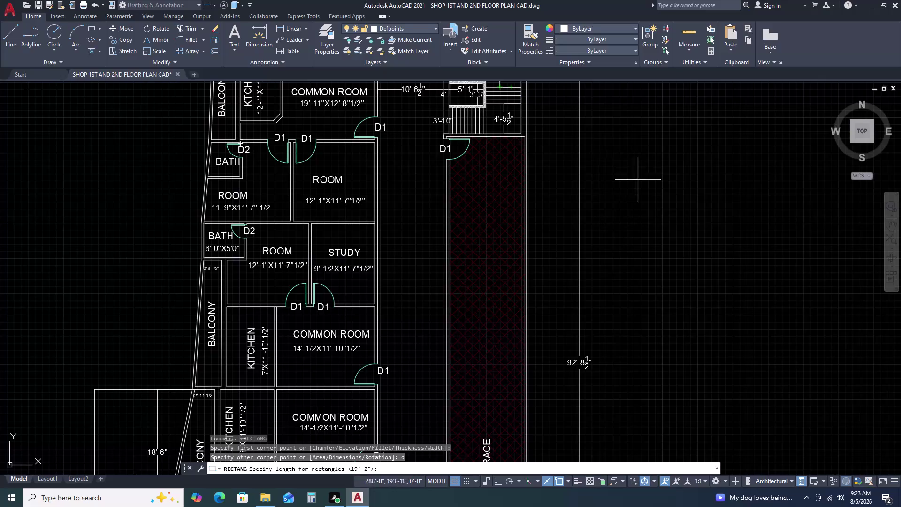
Draw a 9 by 9.8 rectangle beside the floor plan using the Dimensions option.
click(637, 190)
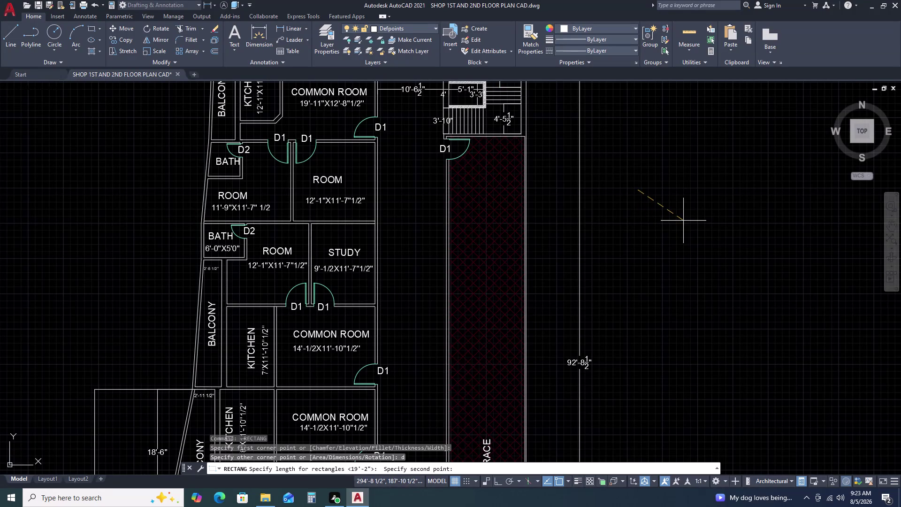
key(Escape)
key(space)
click(661, 180)
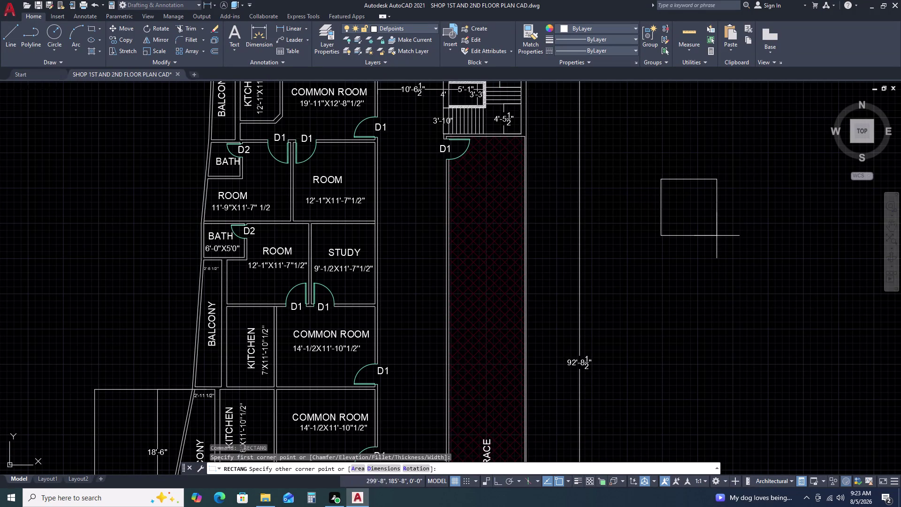
key(d)
key(space)
key(9)
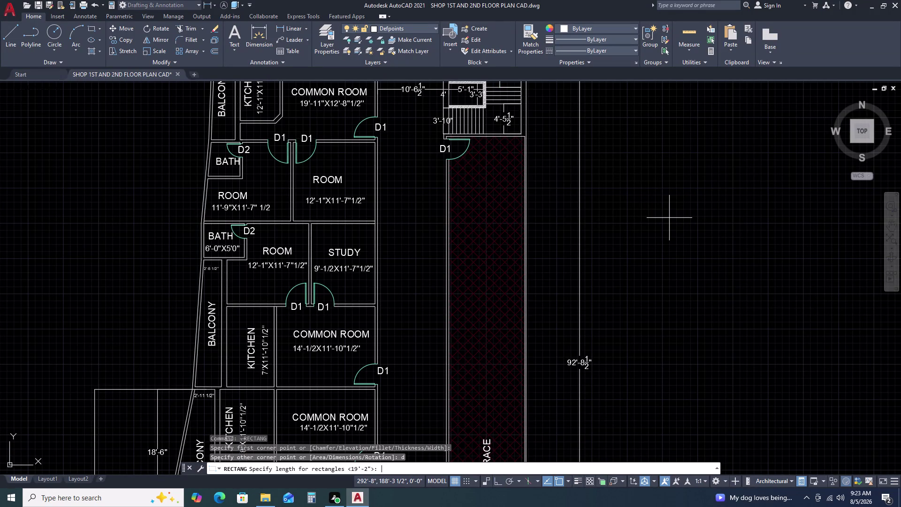
key(Return)
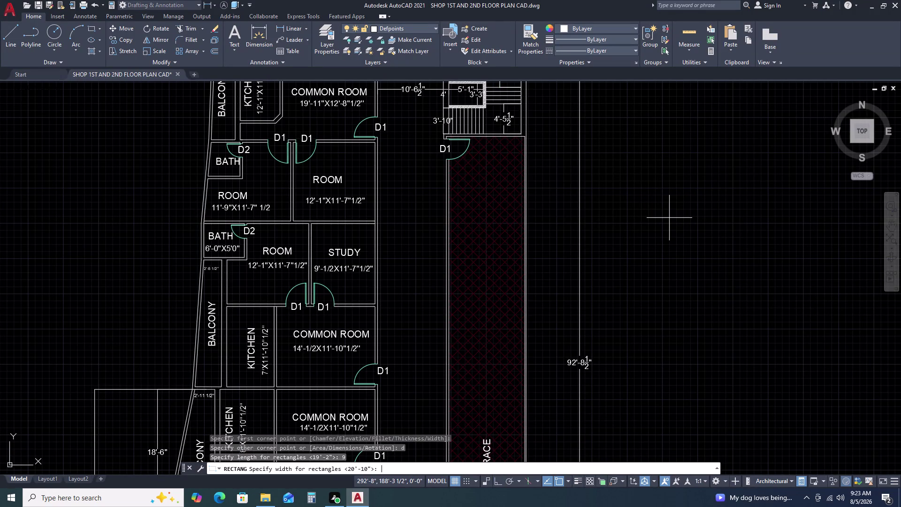
text(9.8)
key(Return)
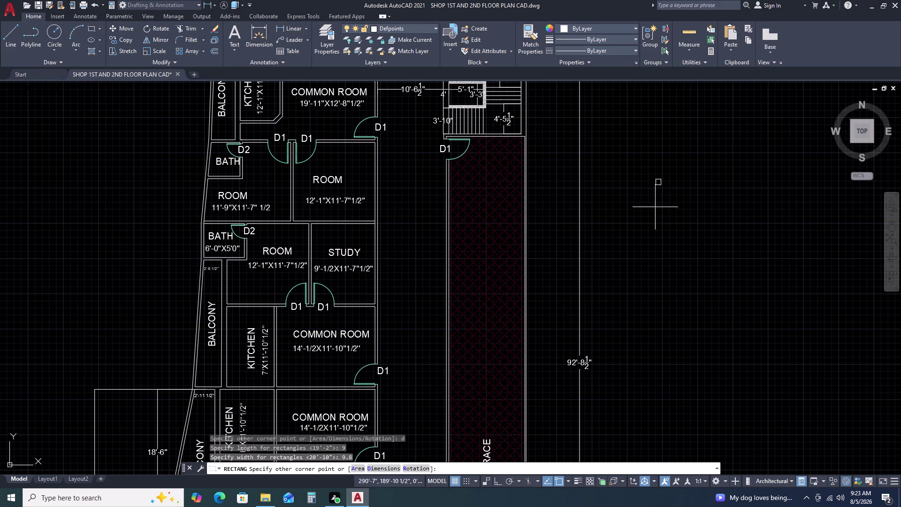
click(659, 189)
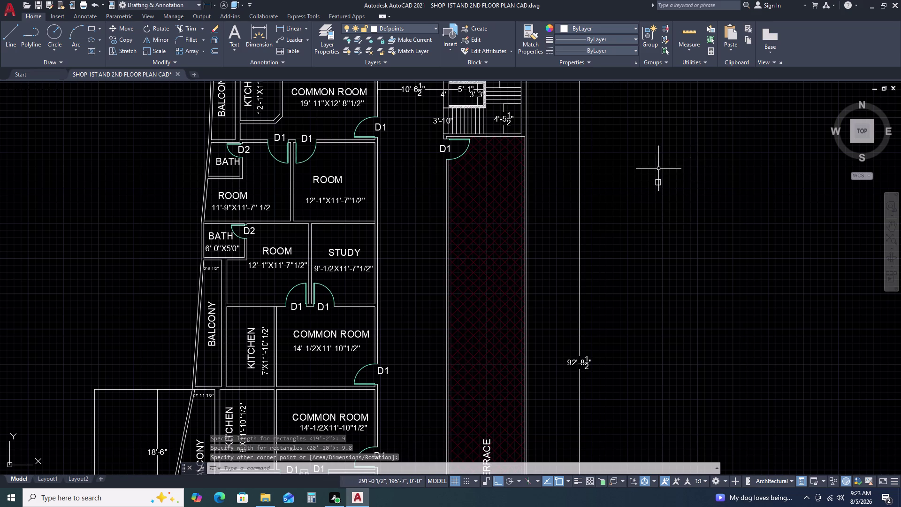
Fill the small rectangle with a Solid hatch.
scroll(up, 3)
key(h)
key(space)
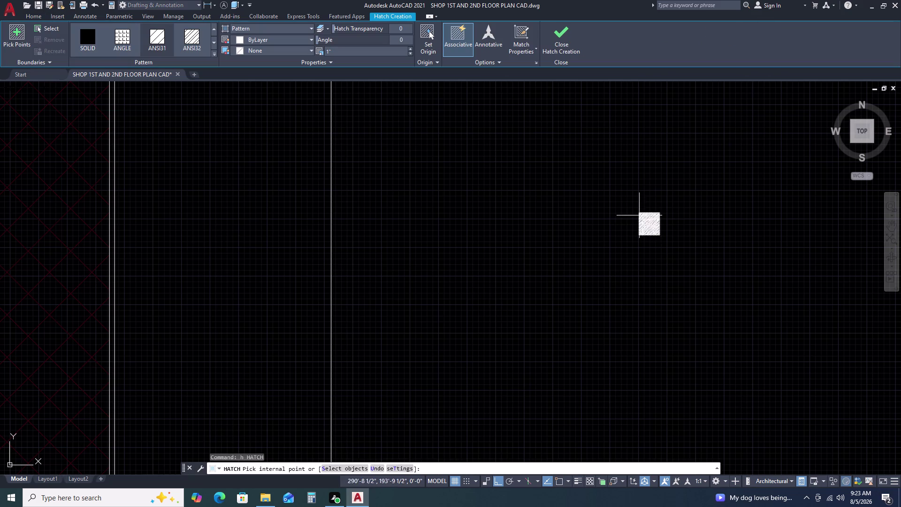
click(252, 39)
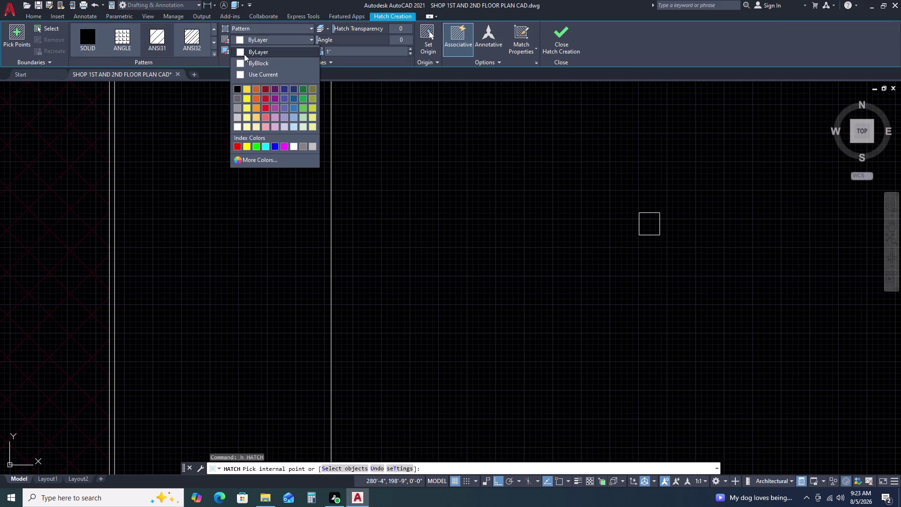
click(244, 54)
click(267, 25)
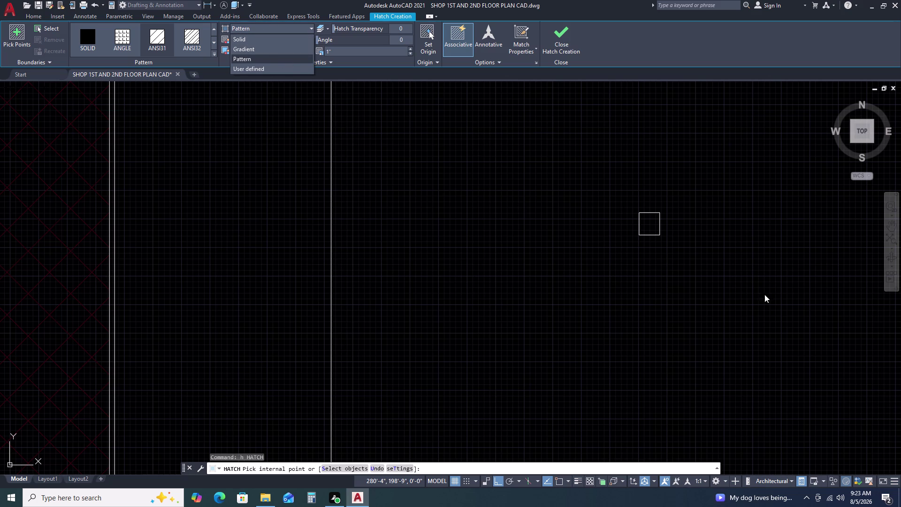
click(652, 223)
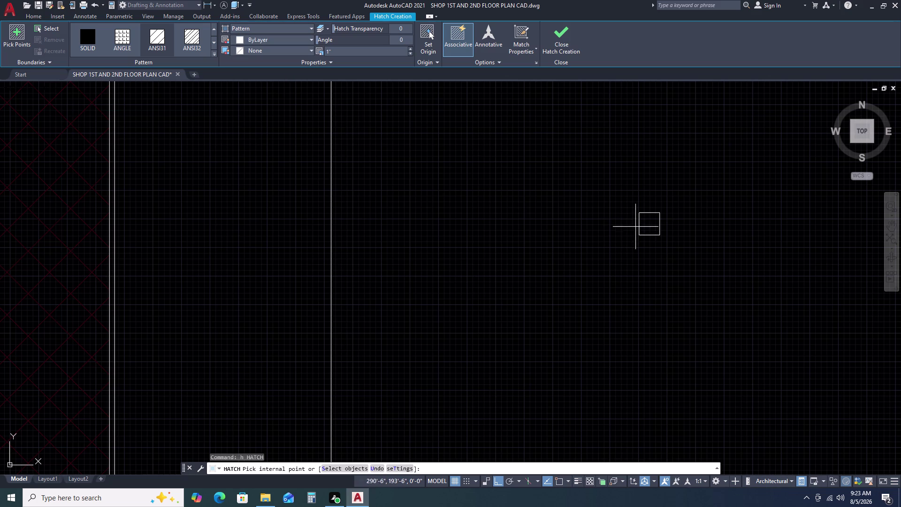
double_click(650, 225)
click(247, 30)
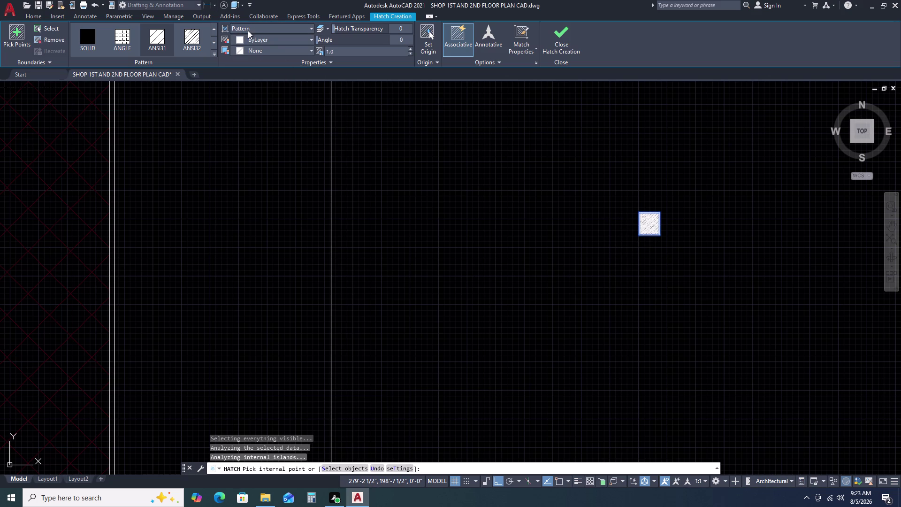
click(251, 40)
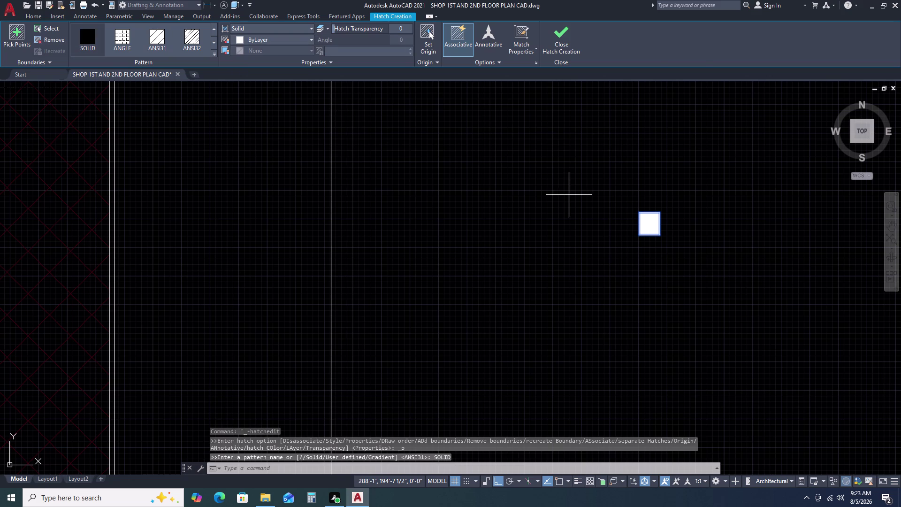
key(Escape)
click(689, 222)
click(624, 237)
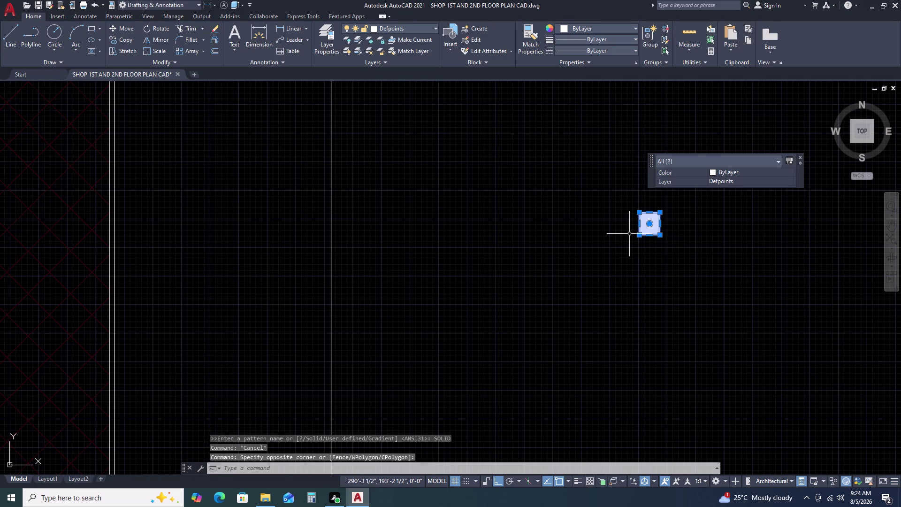
text(m)
key(space)
click(662, 212)
scroll(down, 3)
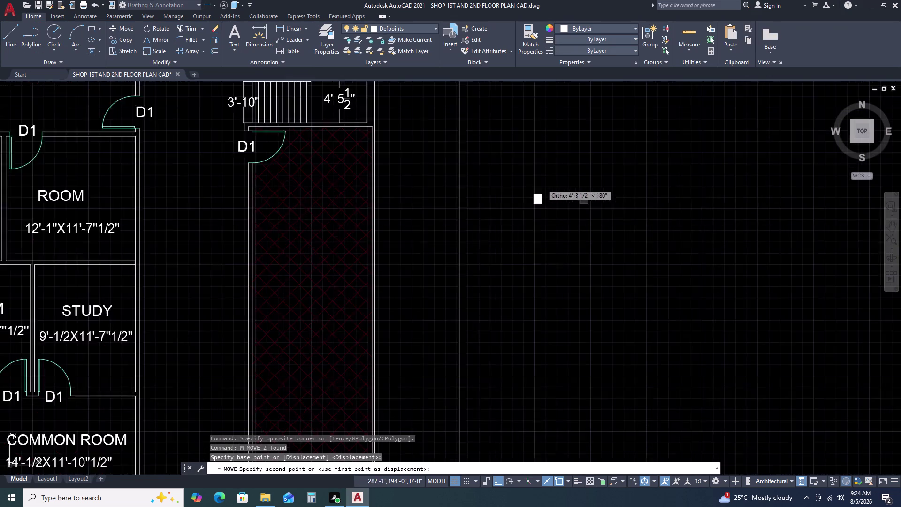
key(F8)
scroll(down, 3)
scroll(down, 3)
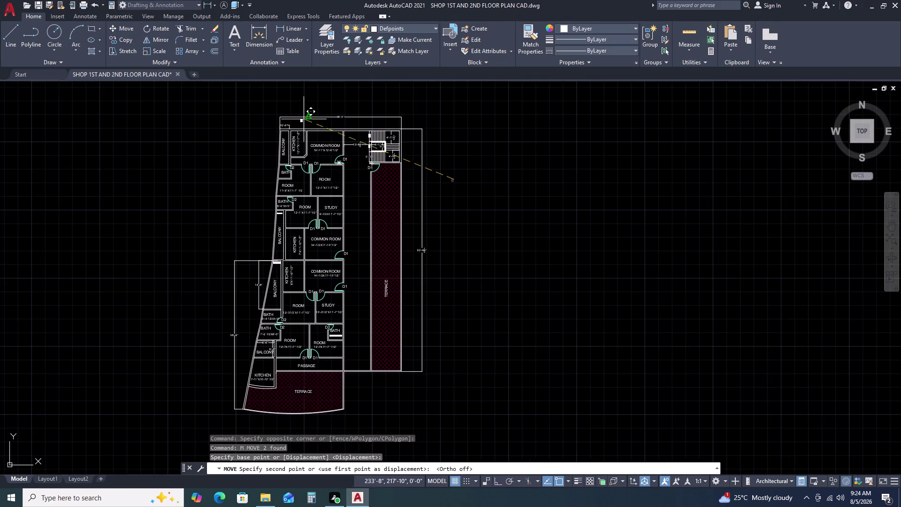
scroll(up, 3)
scroll(up, 3)
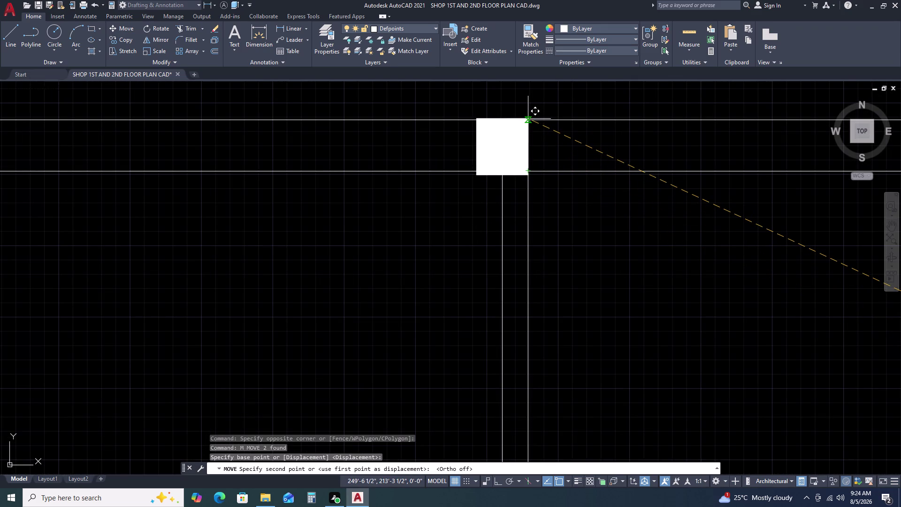
scroll(up, 3)
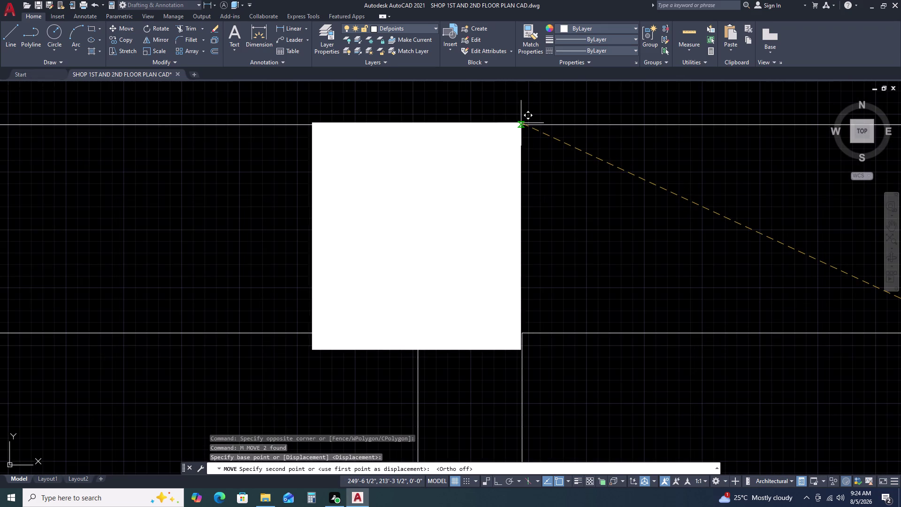
click(492, 131)
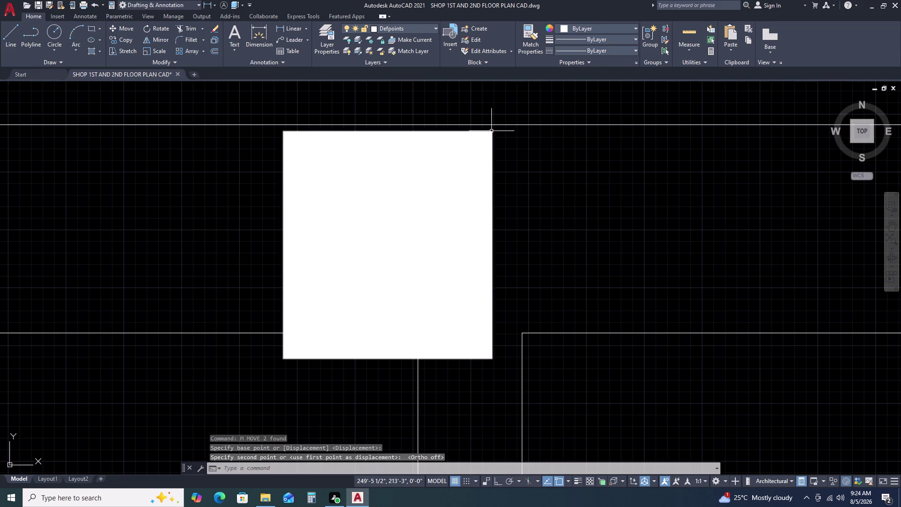
key(l)
key(space)
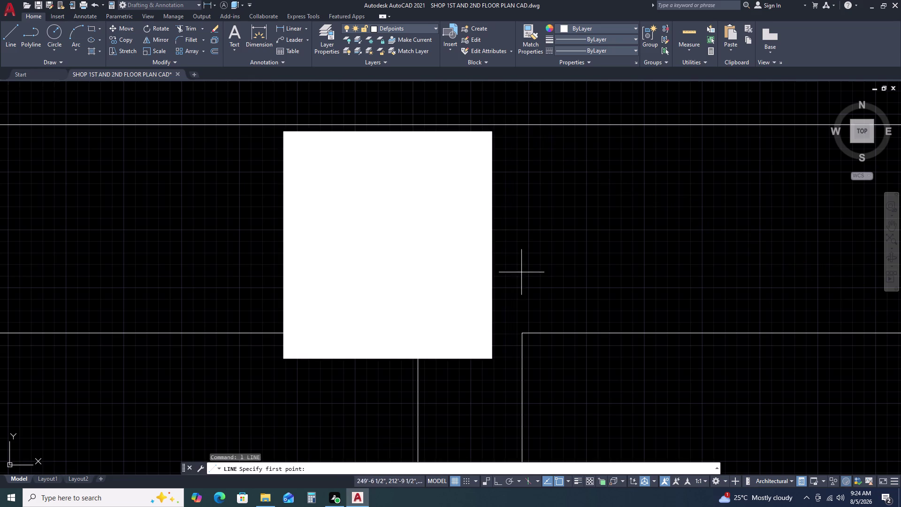
click(522, 334)
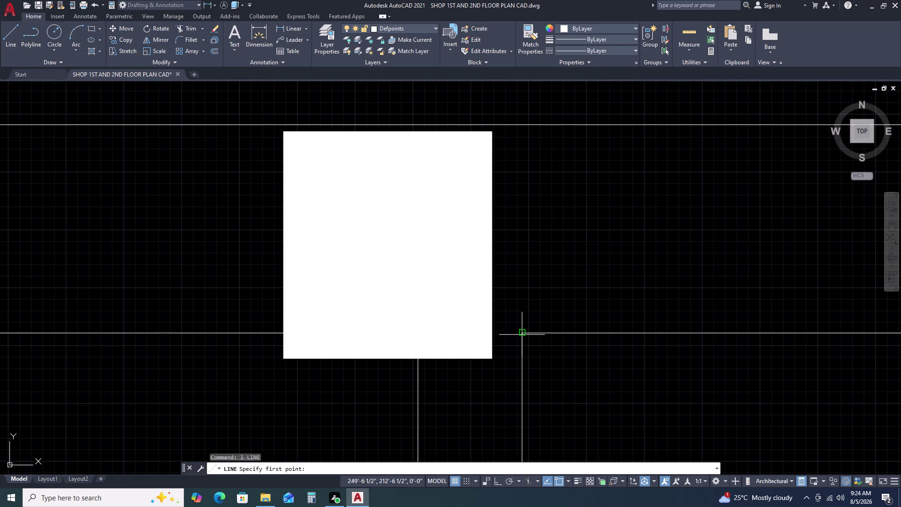
key(F8)
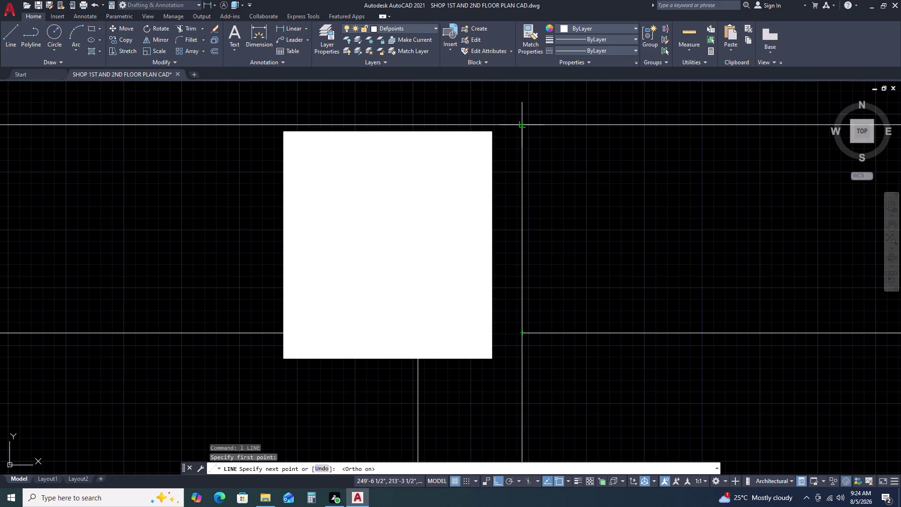
click(520, 123)
key(F8)
key(Escape)
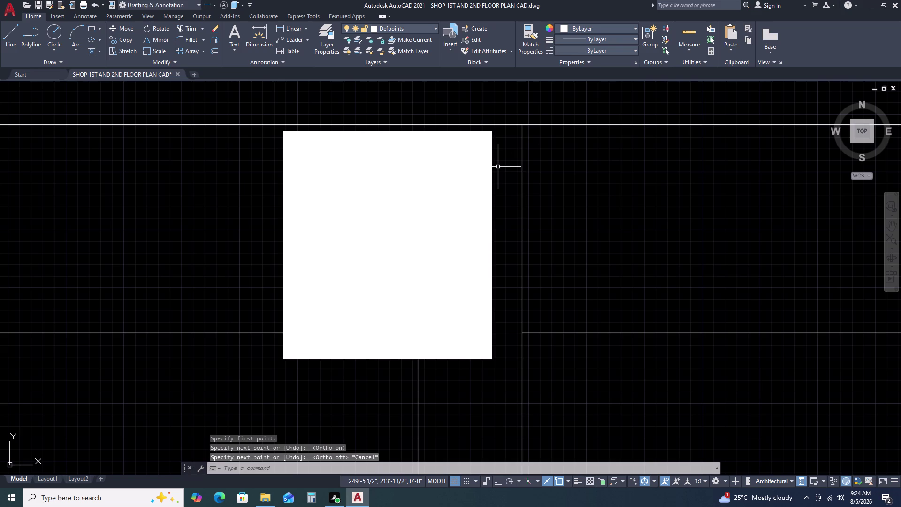
click(498, 167)
click(430, 195)
text(m)
key(space)
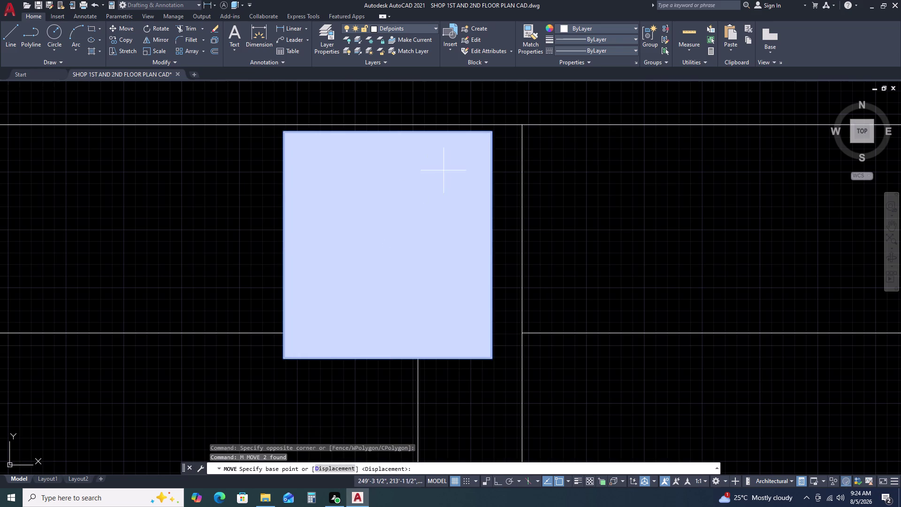
click(491, 132)
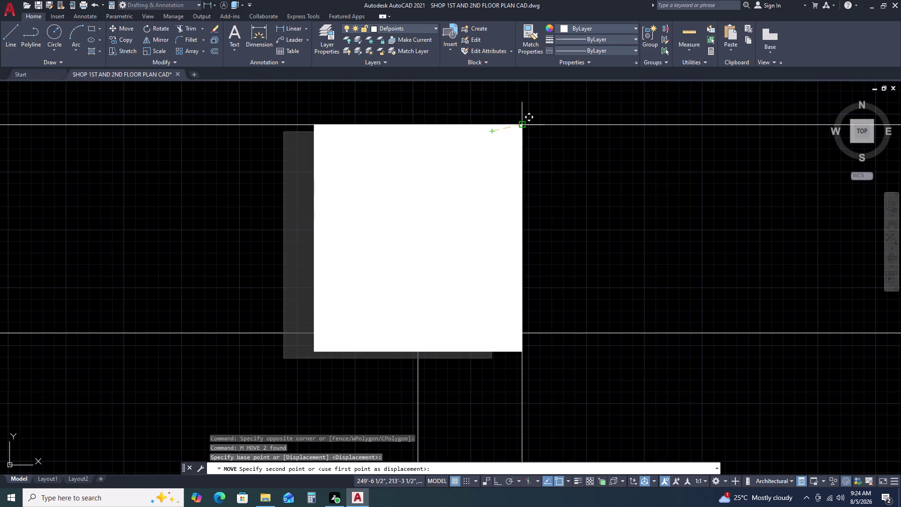
click(523, 125)
scroll(down, 3)
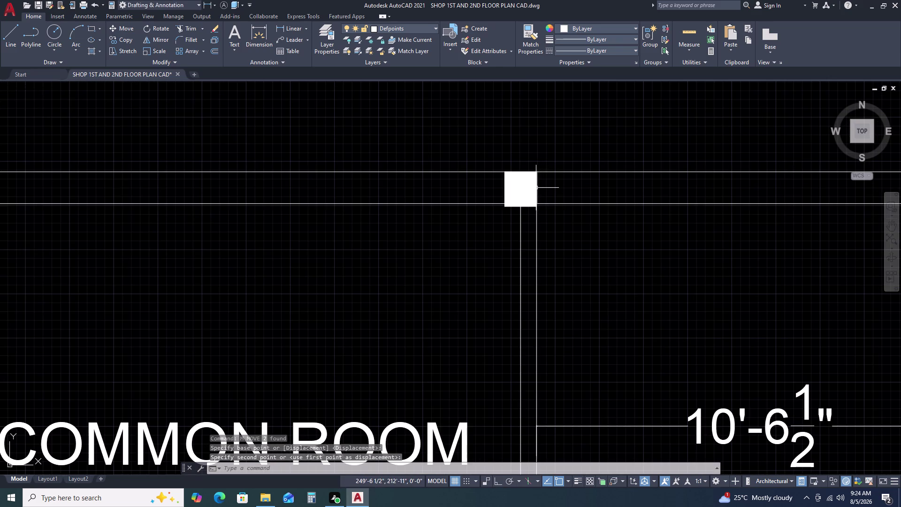
click(537, 185)
key(Delete)
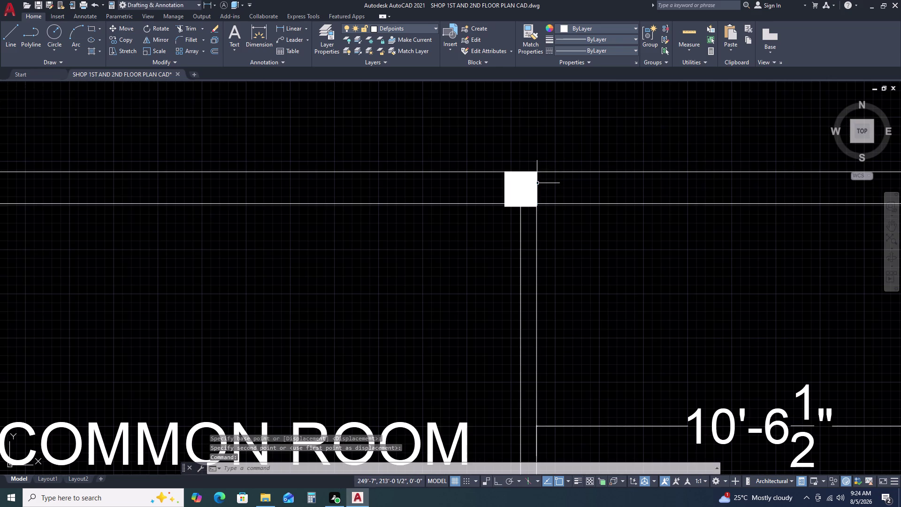
scroll(down, 3)
scroll(up, 3)
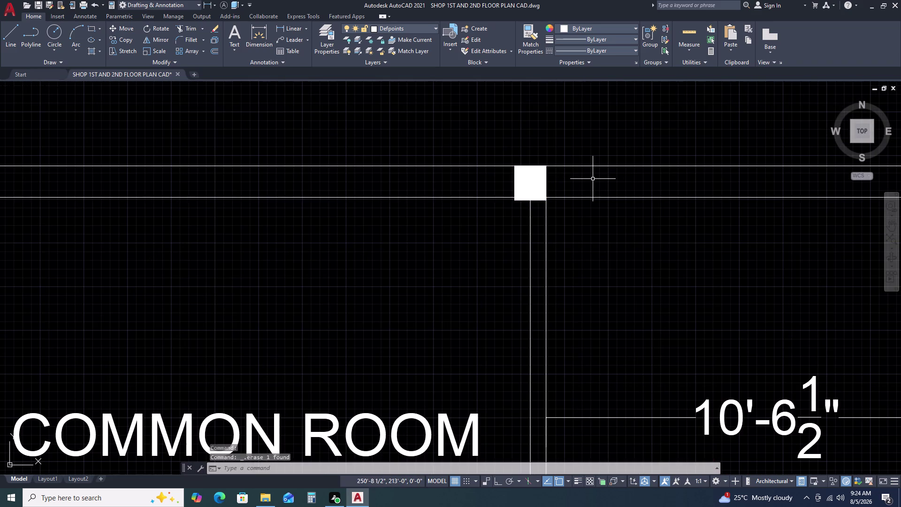
click(556, 180)
click(501, 176)
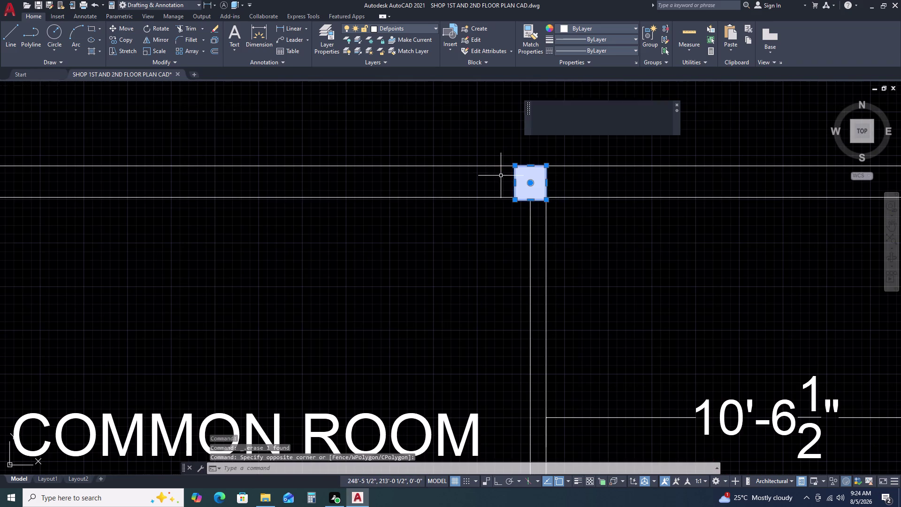
key(c)
text(o)
key(space)
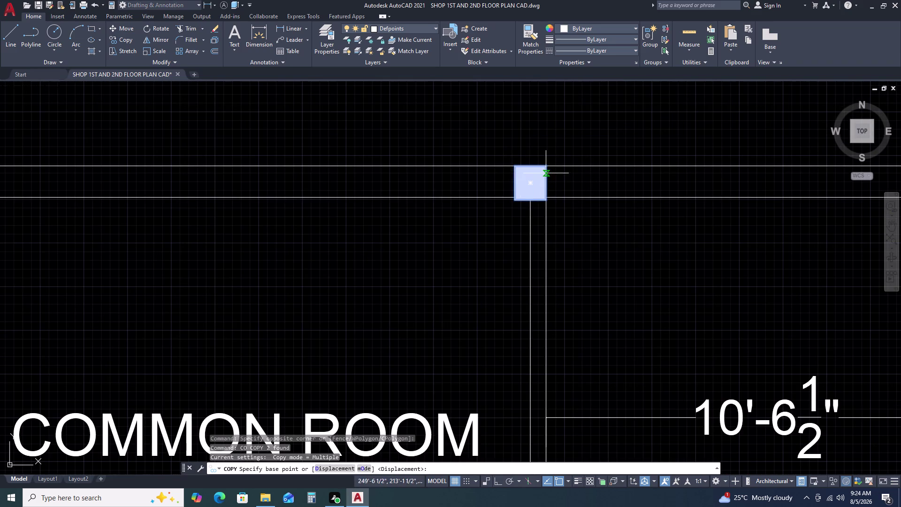
click(545, 167)
scroll(down, 3)
middle_drag(711, 168, 446, 187)
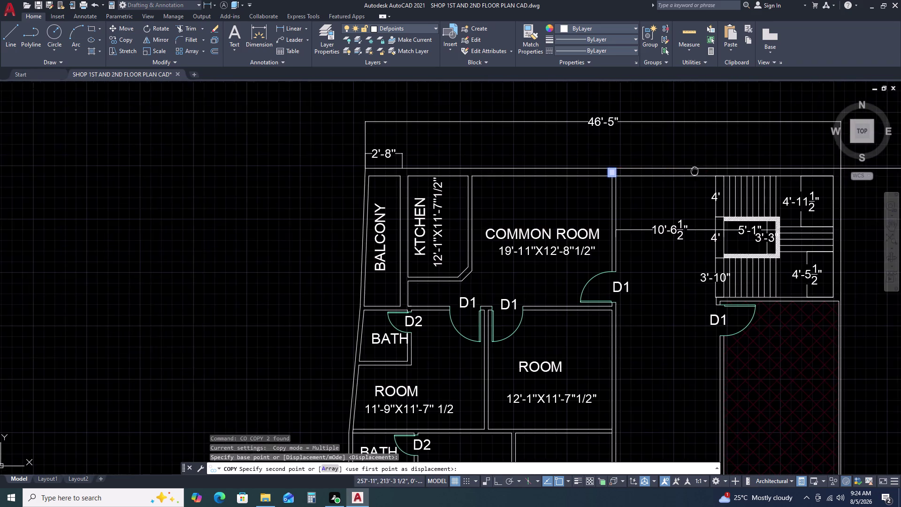
middle_drag(446, 188, 374, 196)
scroll(up, 3)
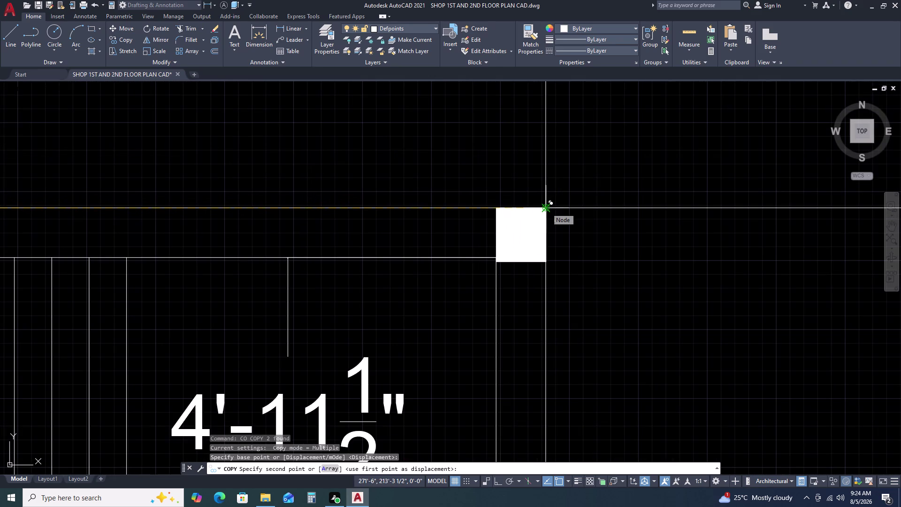
click(546, 208)
scroll(down, 3)
middle_drag(107, 228, 595, 228)
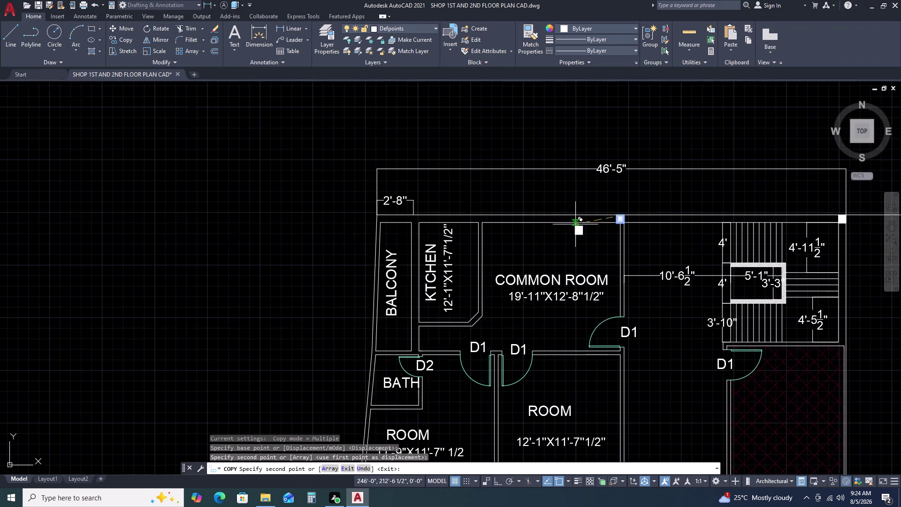
scroll(up, 3)
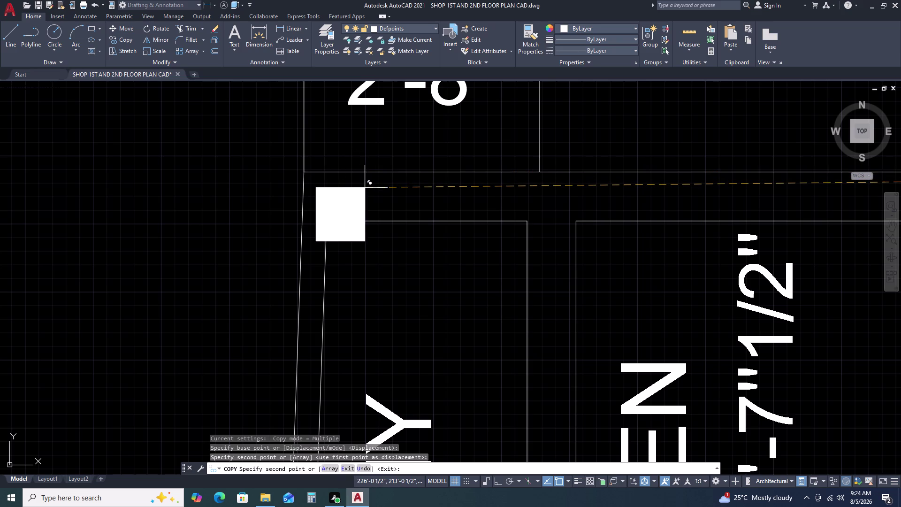
key(Escape)
scroll(down, 3)
scroll(down, 3)
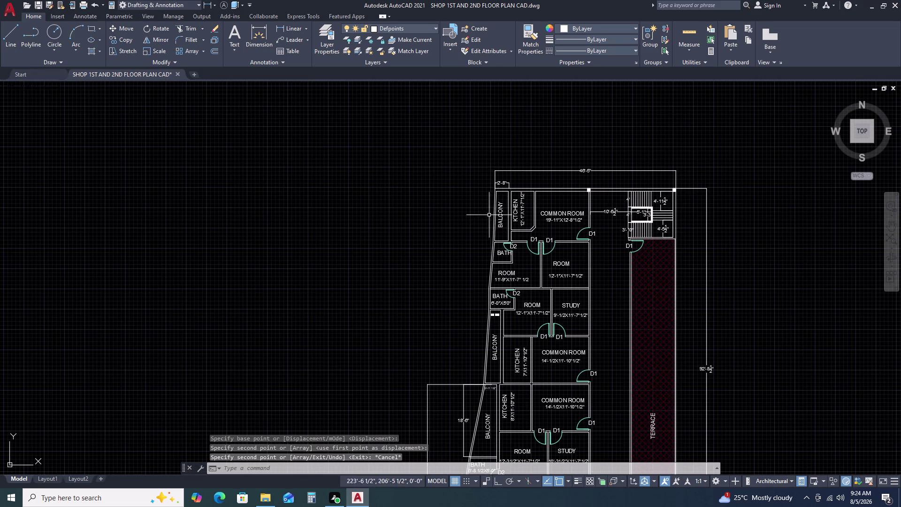
scroll(up, 3)
middle_drag(630, 201, 545, 218)
middle_drag(535, 218, 507, 220)
middle_drag(497, 220, 492, 220)
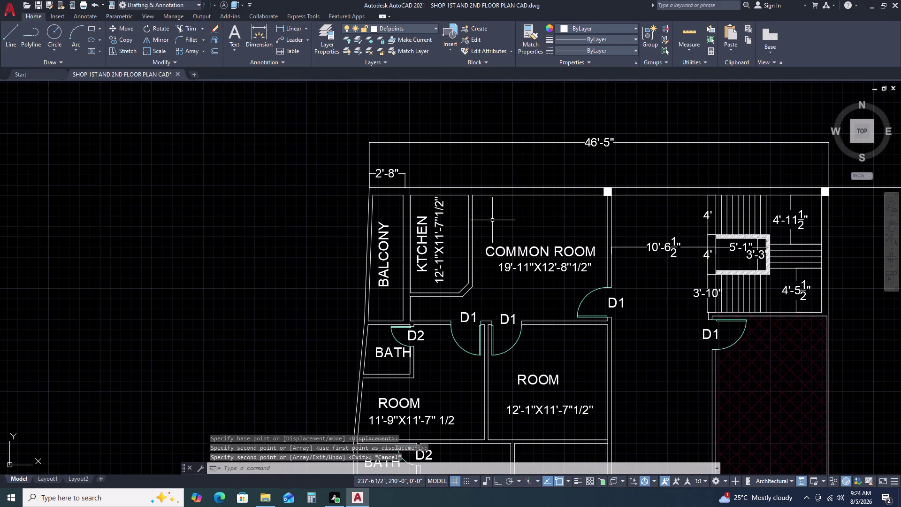
key(d)
text(l)
key(space)
scroll(down, 3)
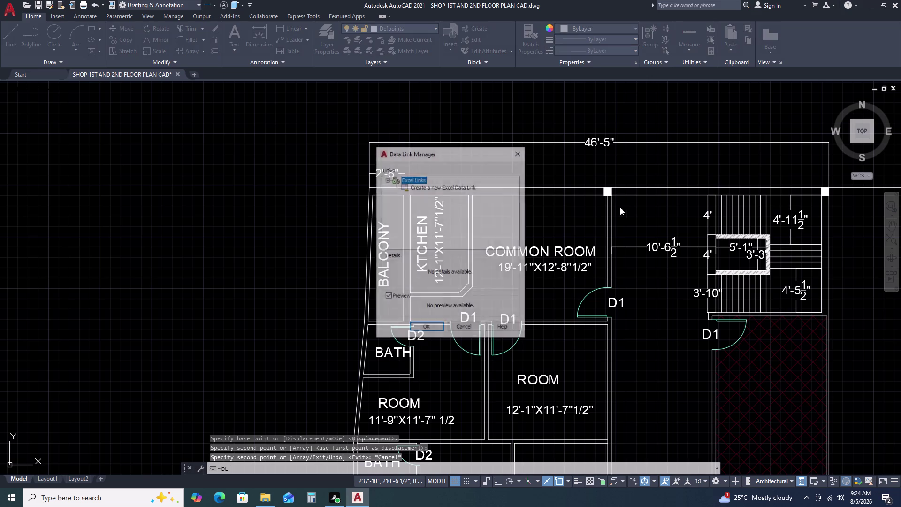
Place a linear dimension between the two column blocks above the top wall.
key(Escape)
click(516, 155)
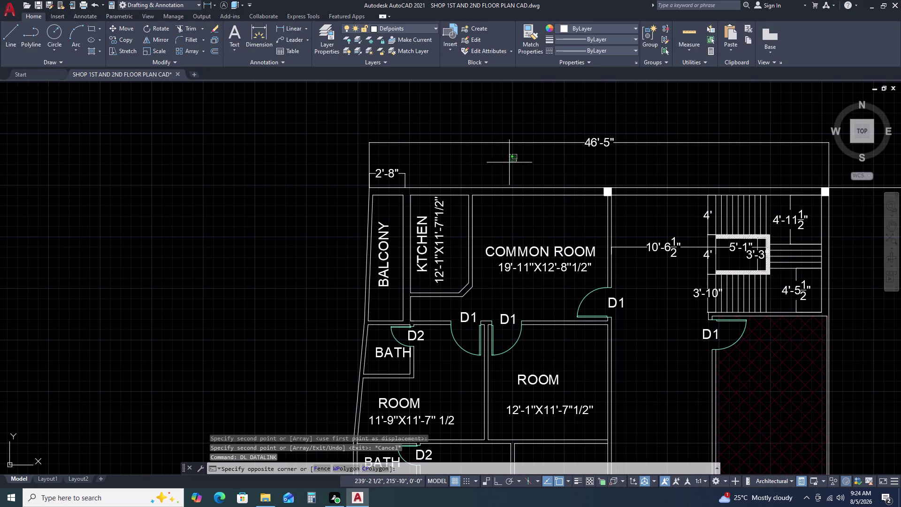
key(Escape)
key(Escape)
key(d)
key(l)
key(i)
key(space)
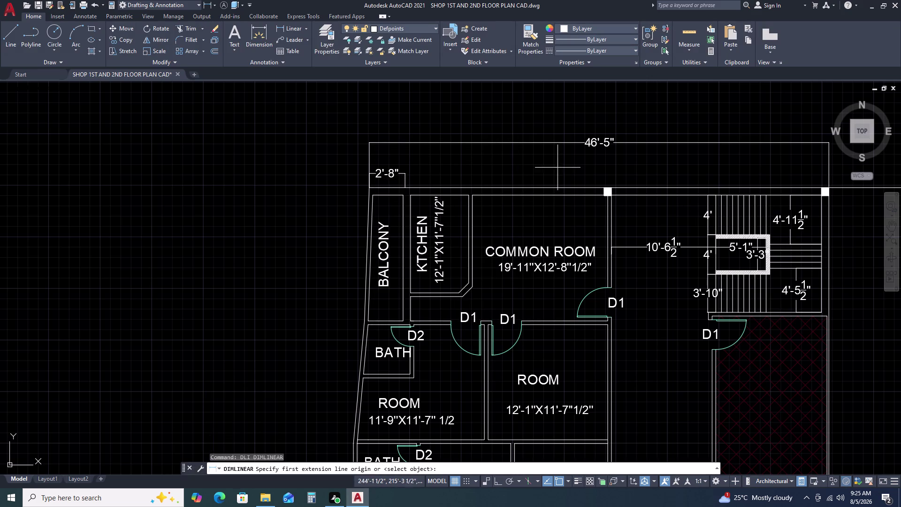
scroll(up, 3)
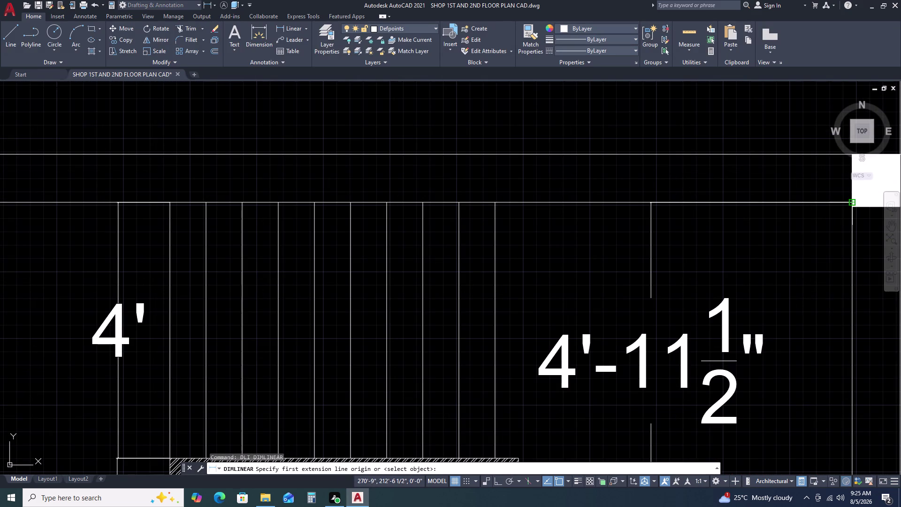
click(853, 203)
scroll(down, 3)
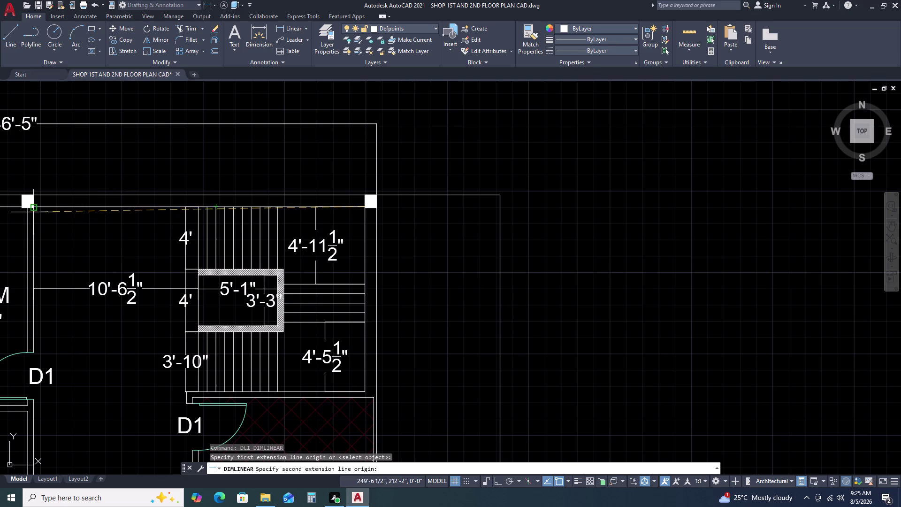
click(33, 209)
click(73, 167)
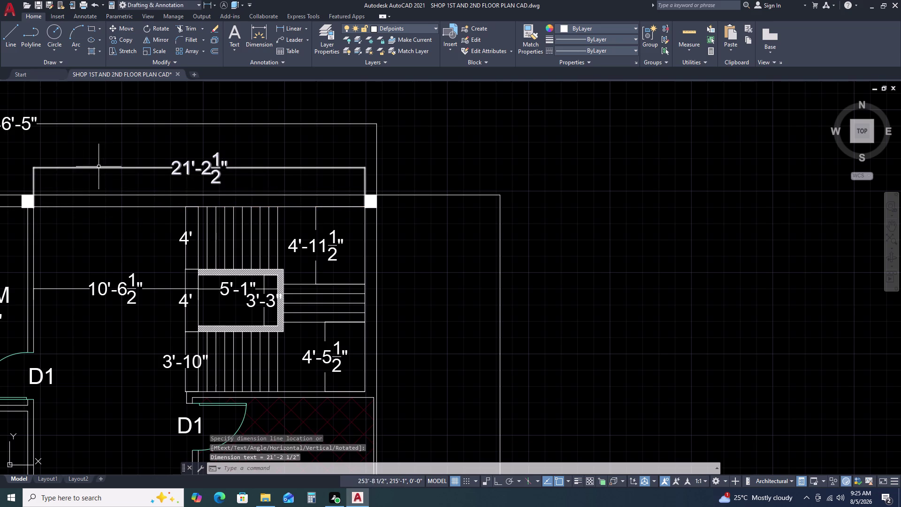
scroll(down, 3)
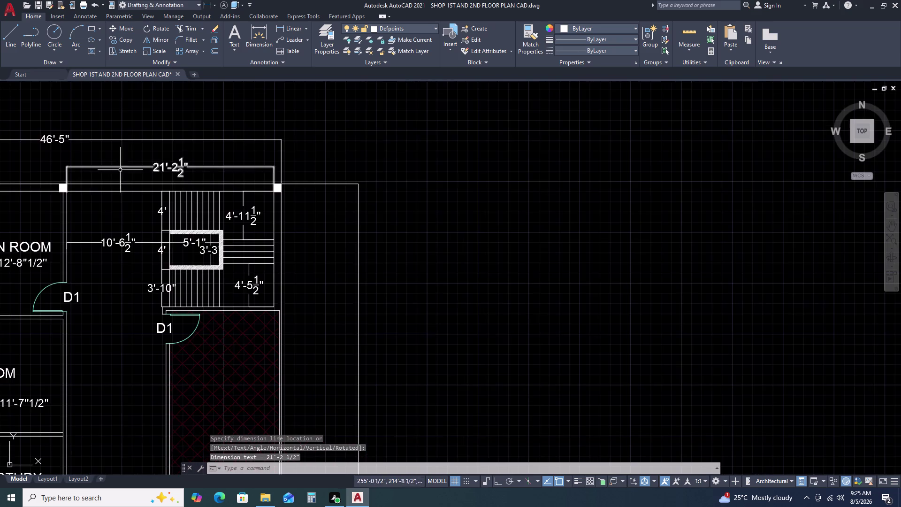
middle_drag(93, 182, 204, 192)
middle_drag(221, 191, 429, 151)
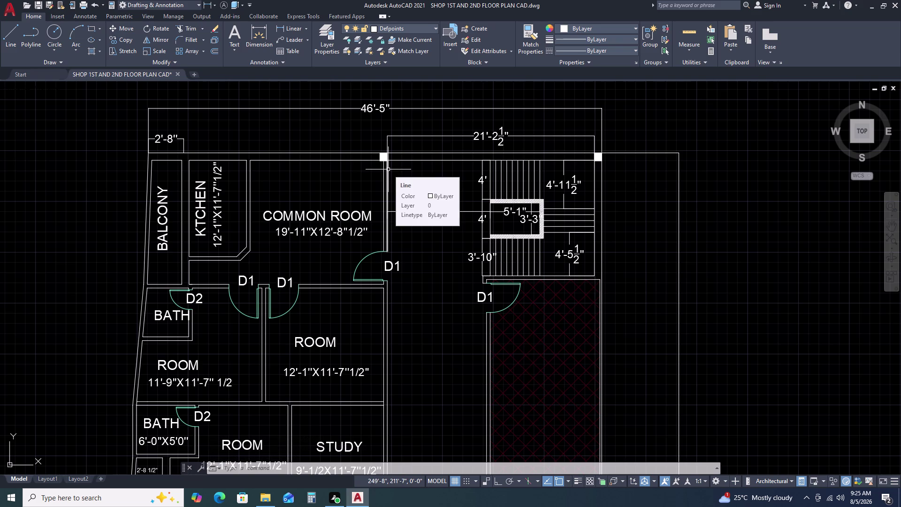
Stretch the dimension's endpoints to the columns' outer corners so it reads 22'-4".
click(387, 146)
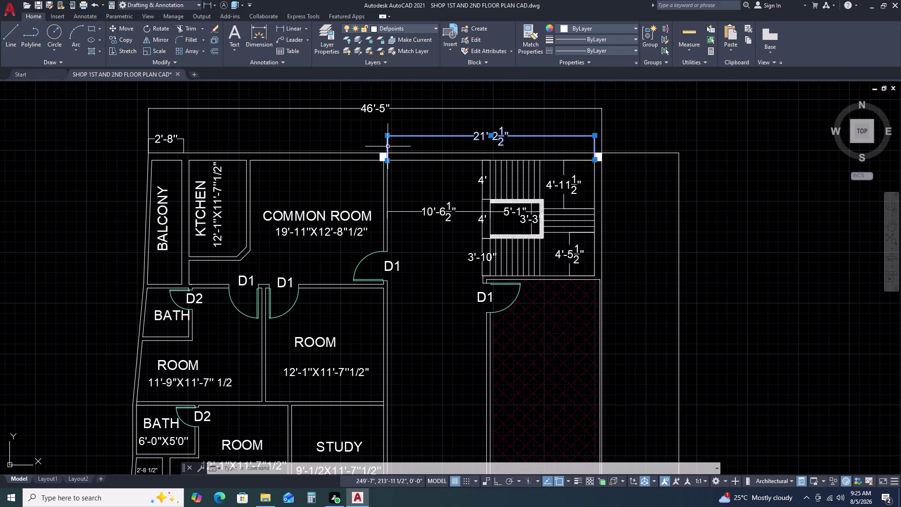
scroll(up, 3)
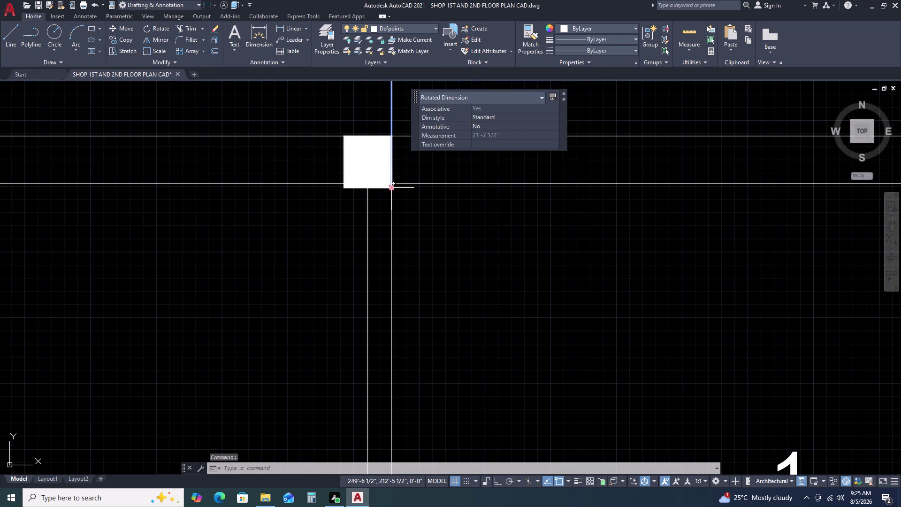
click(390, 187)
click(366, 187)
scroll(down, 3)
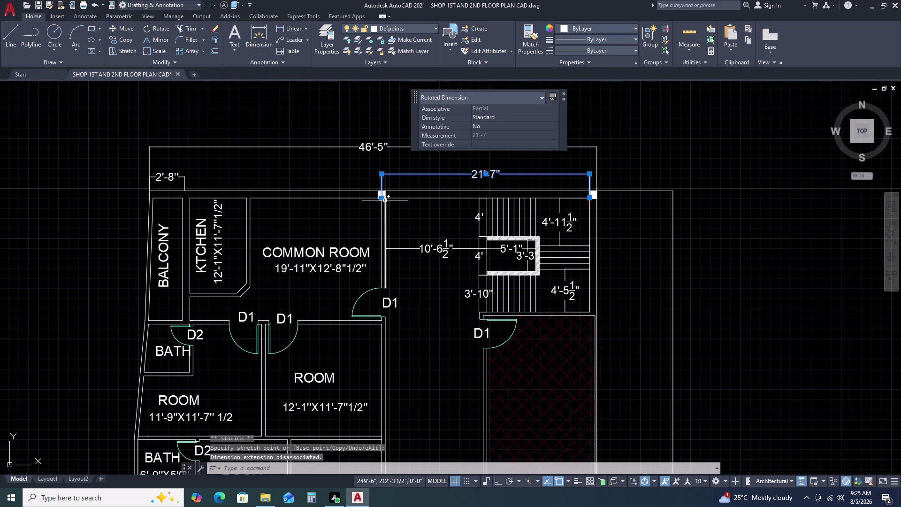
middle_drag(388, 201, 438, 208)
scroll(up, 3)
scroll(down, 3)
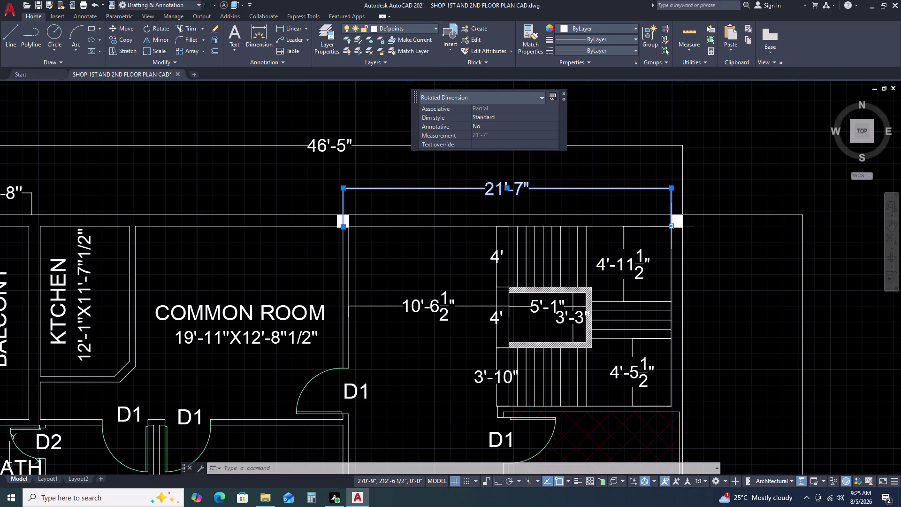
click(672, 226)
click(685, 226)
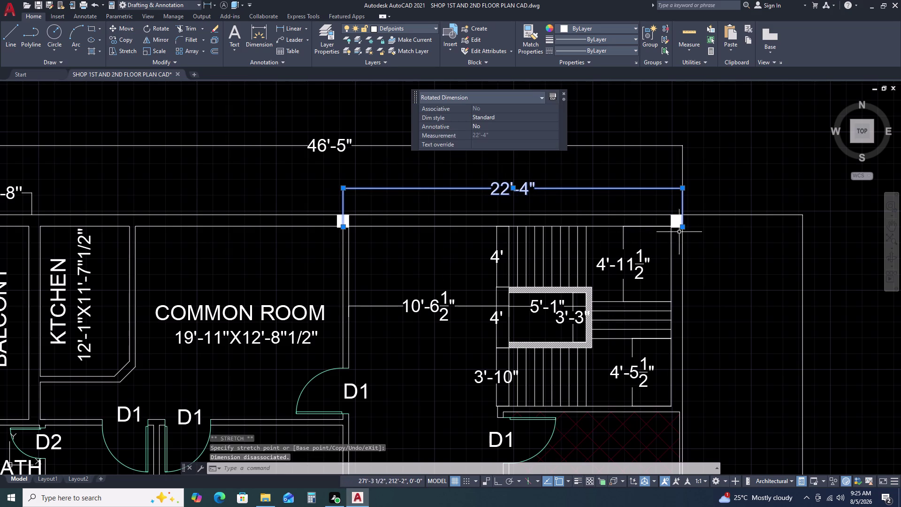
scroll(up, 3)
scroll(down, 3)
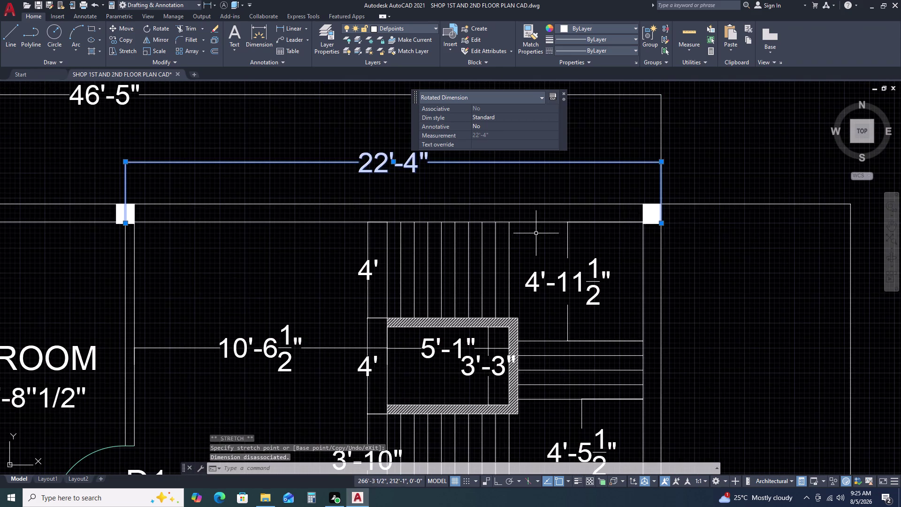
scroll(down, 3)
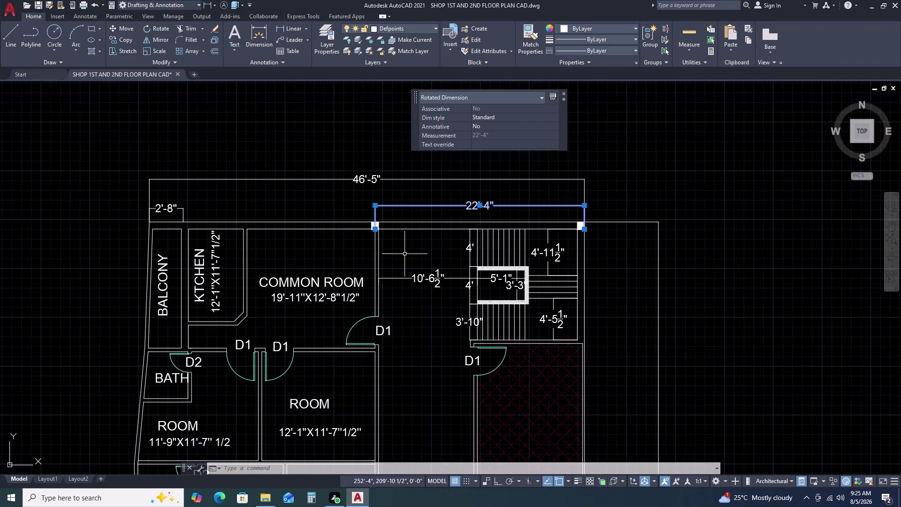
key(Escape)
key(space)
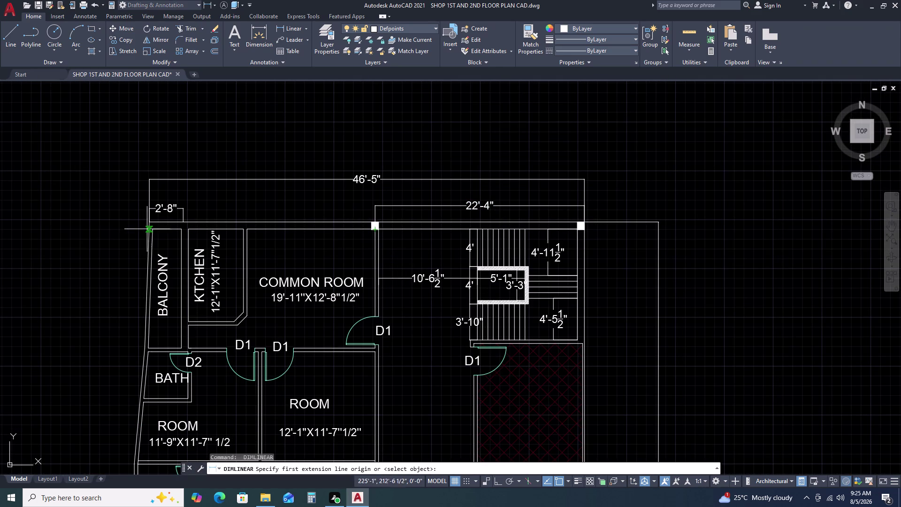
scroll(up, 3)
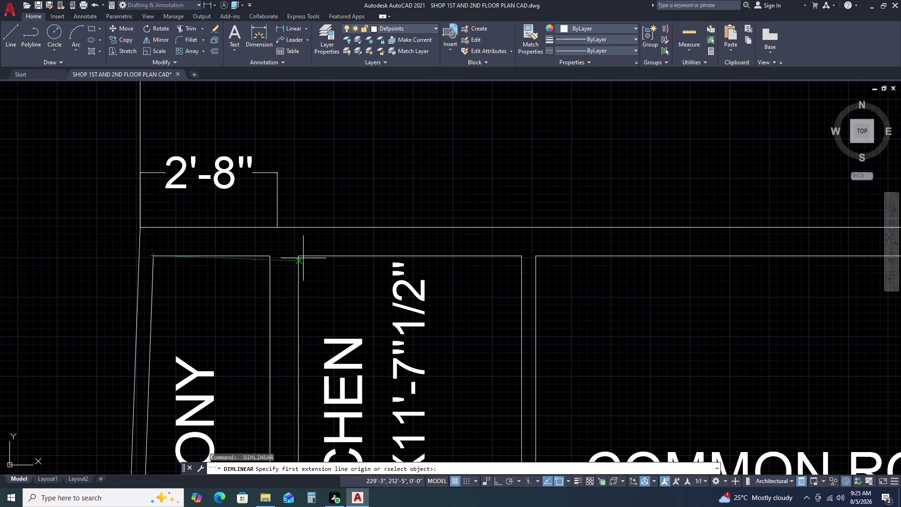
click(270, 258)
key(Escape)
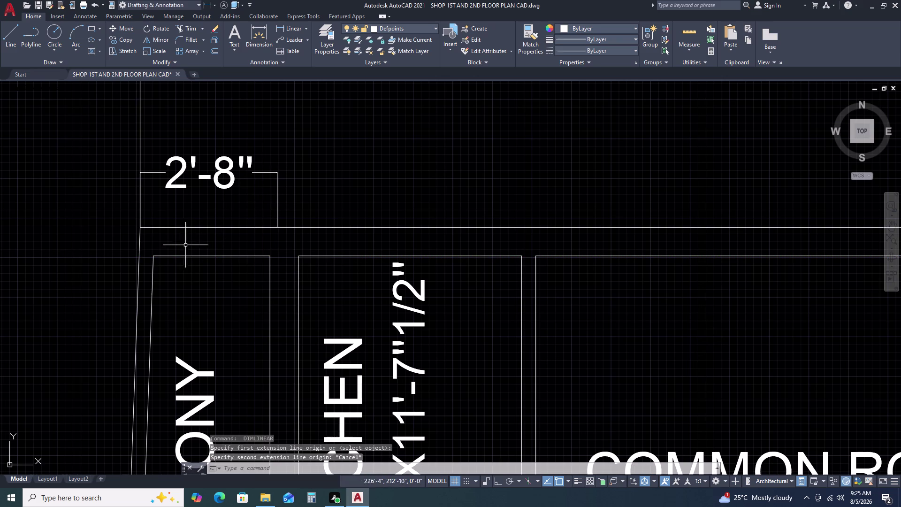
key(space)
click(153, 256)
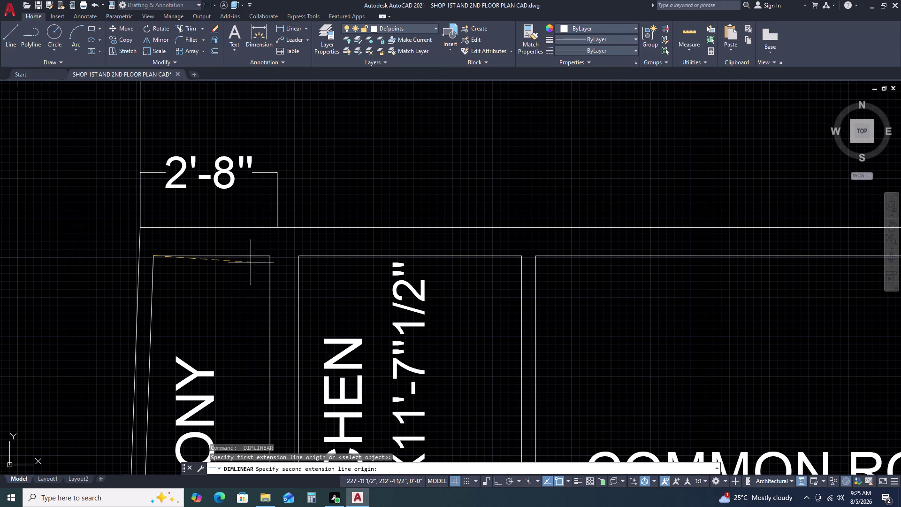
click(271, 257)
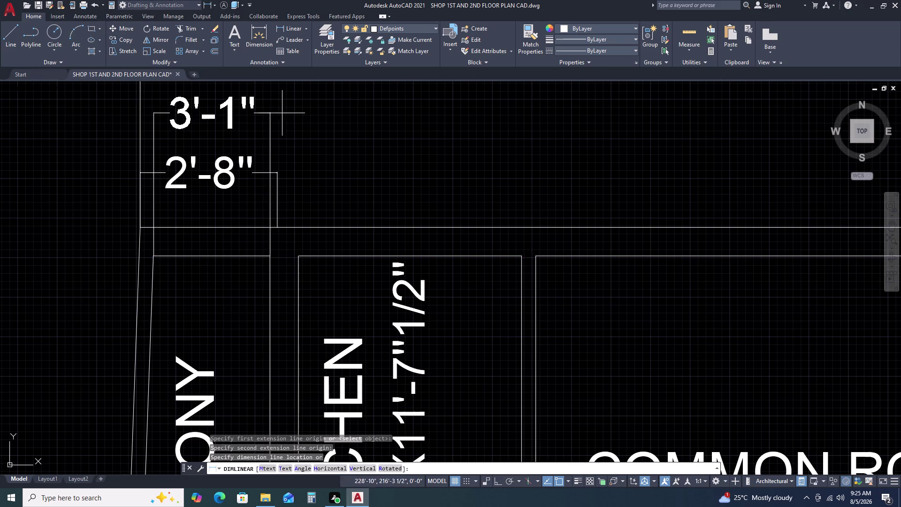
click(282, 113)
key(space)
click(297, 259)
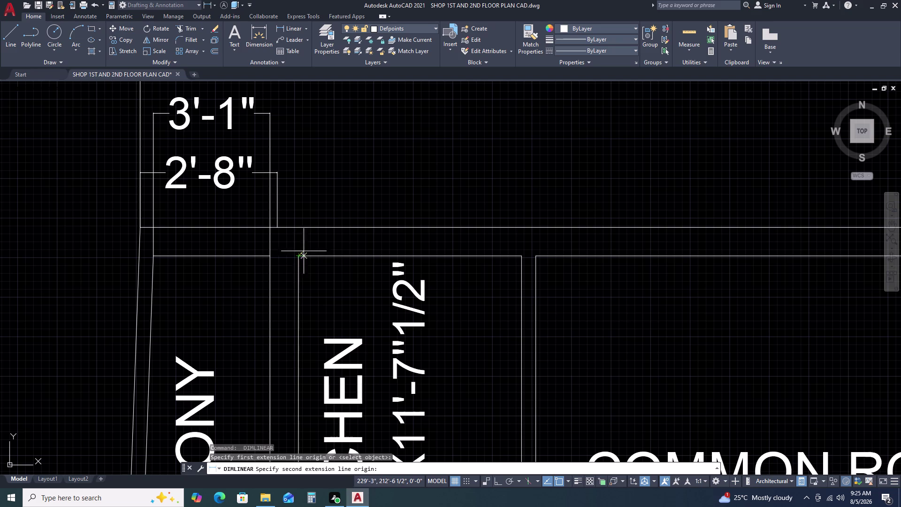
click(524, 255)
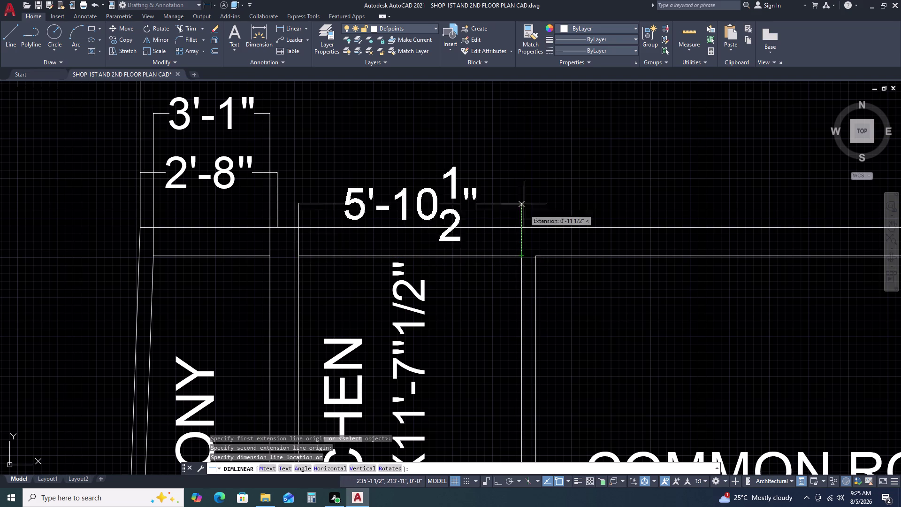
click(521, 113)
scroll(down, 3)
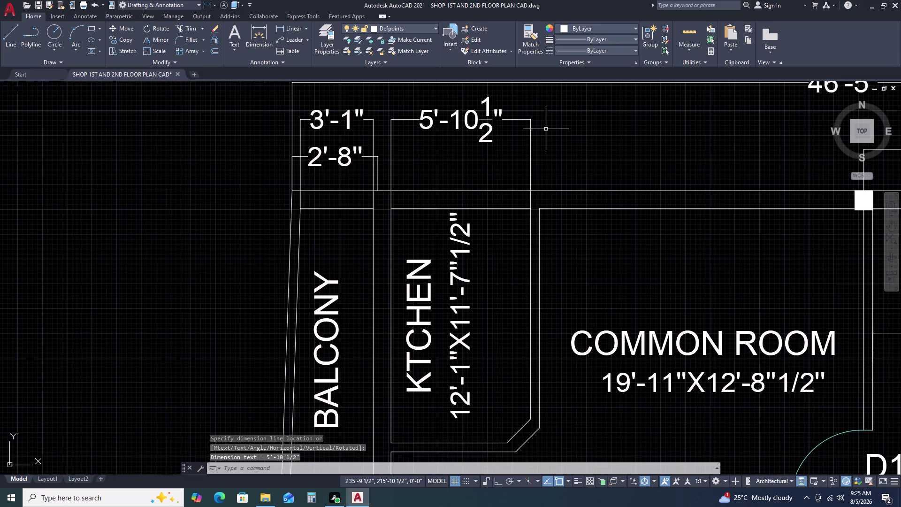
middle_drag(559, 197, 505, 168)
key(space)
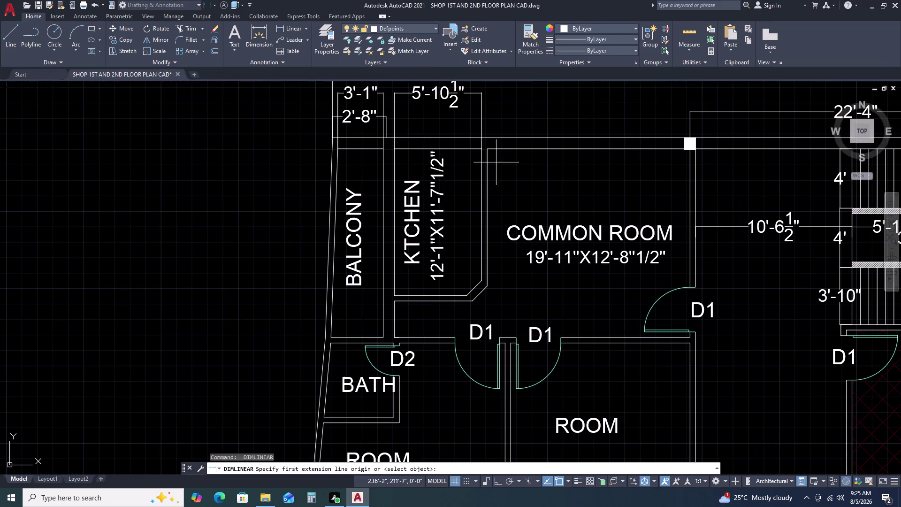
click(488, 147)
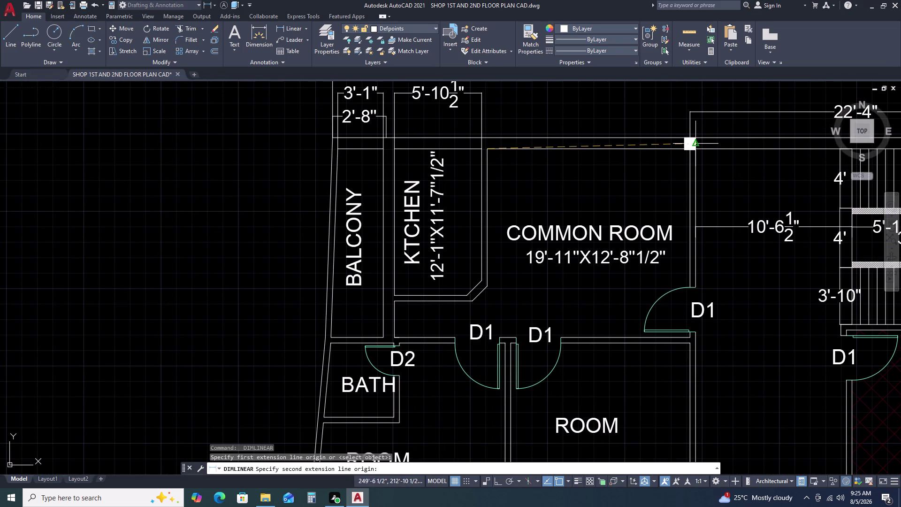
click(690, 150)
middle_drag(680, 117, 663, 189)
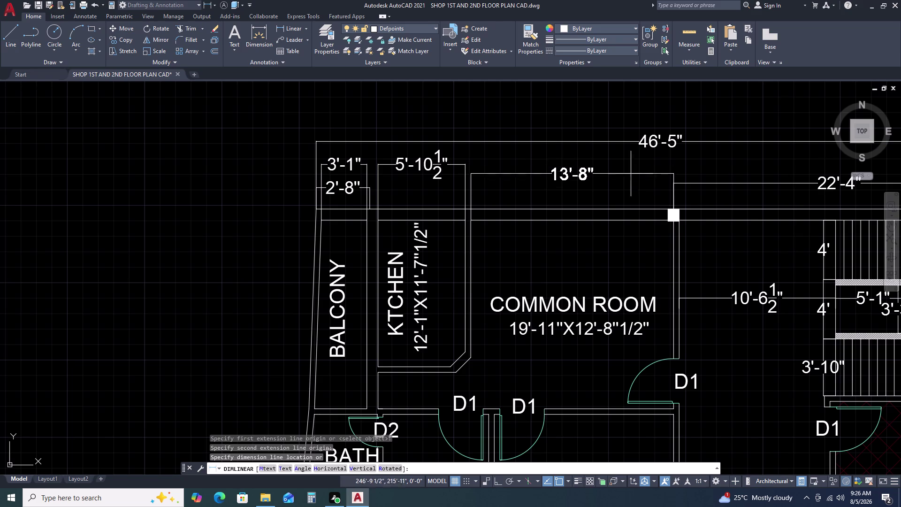
key(Escape)
key(space)
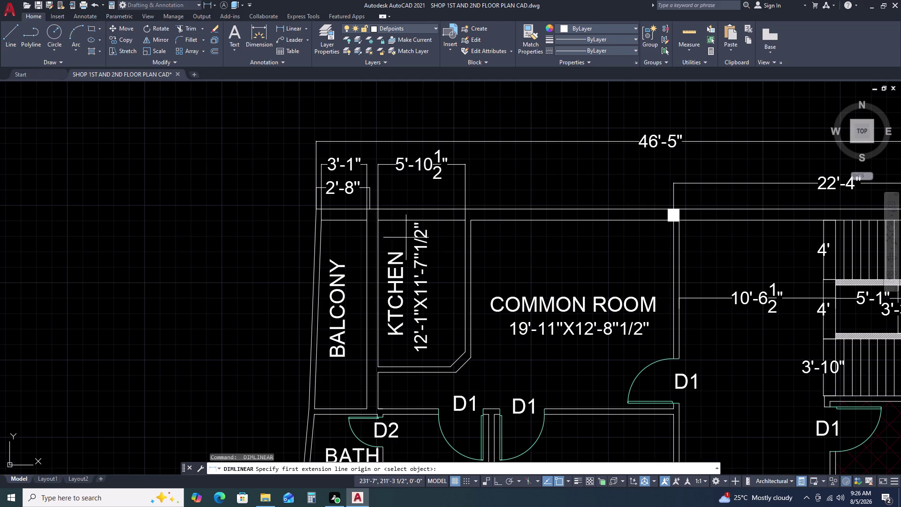
click(378, 208)
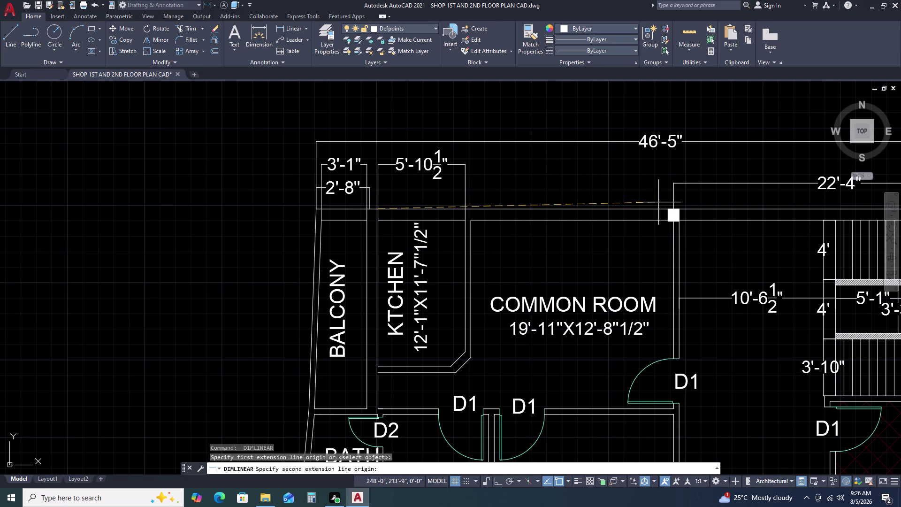
click(674, 210)
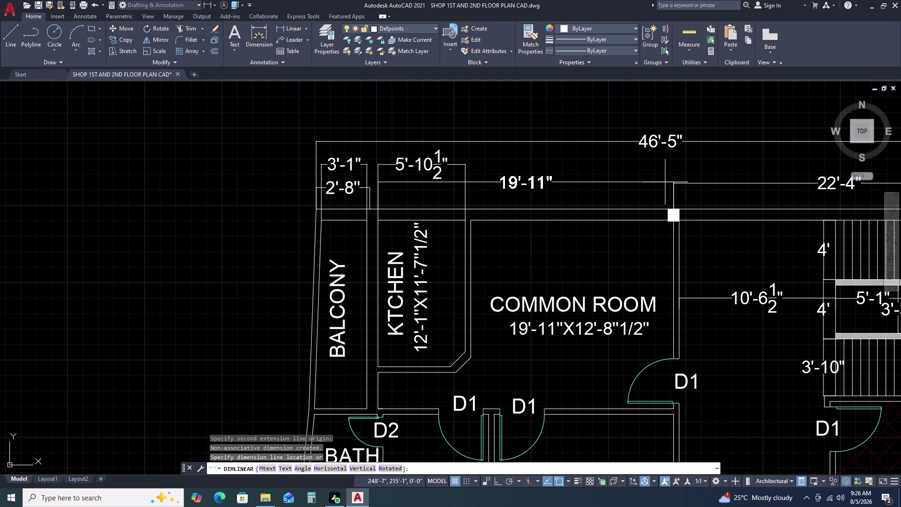
key(Escape)
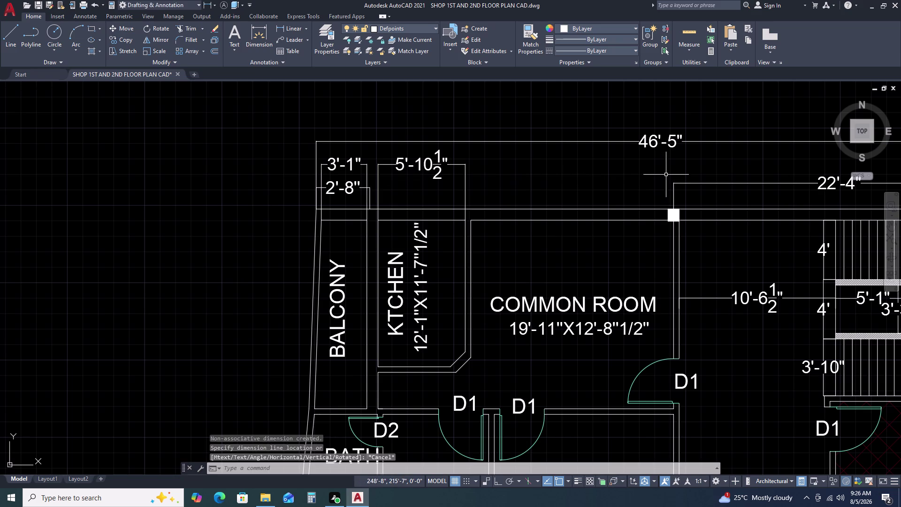
scroll(down, 3)
middle_drag(679, 216, 517, 213)
key(space)
scroll(up, 3)
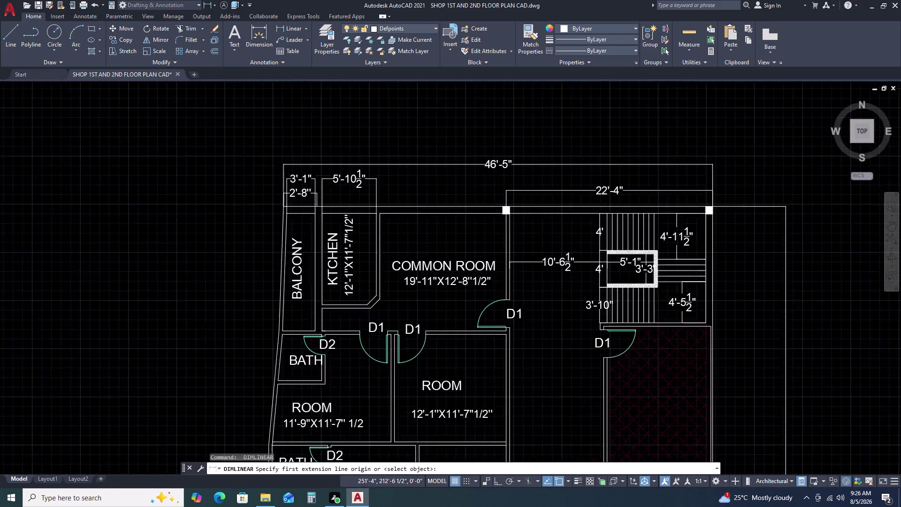
scroll(up, 3)
click(441, 208)
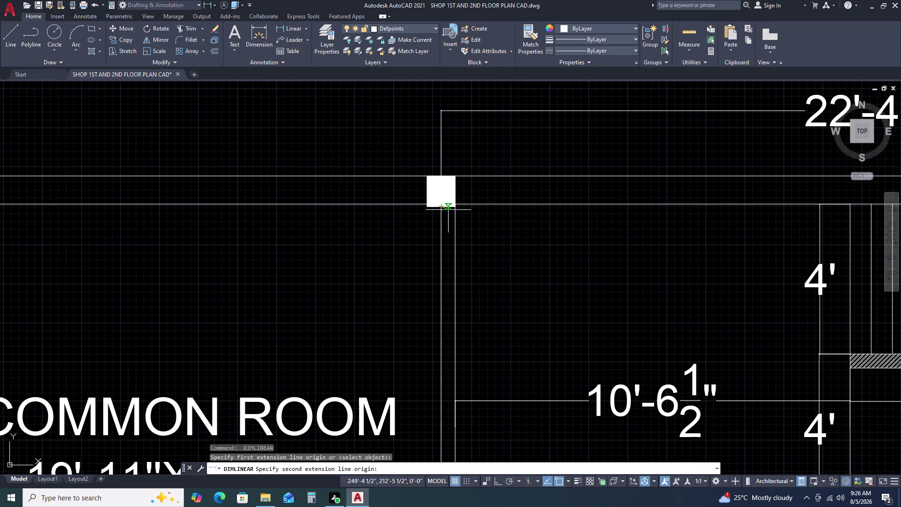
key(Escape)
key(space)
click(457, 205)
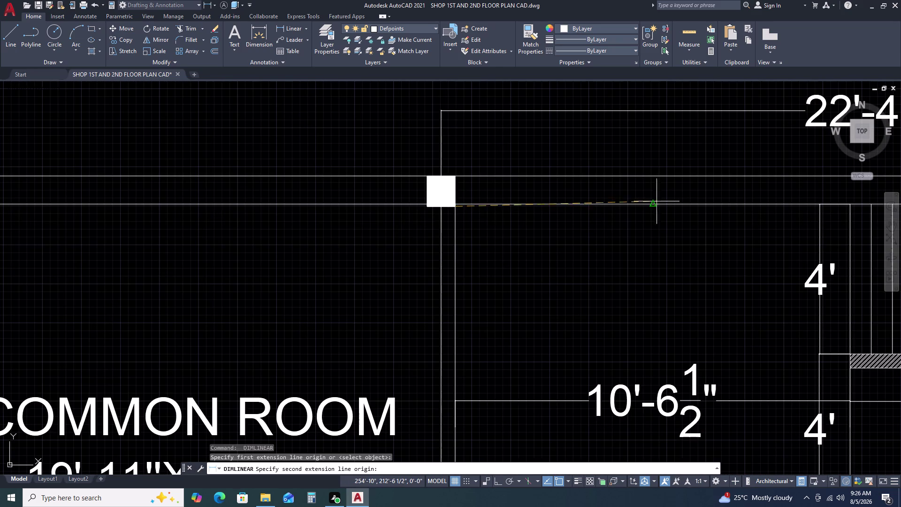
middle_drag(656, 204, 463, 253)
scroll(down, 3)
scroll(up, 3)
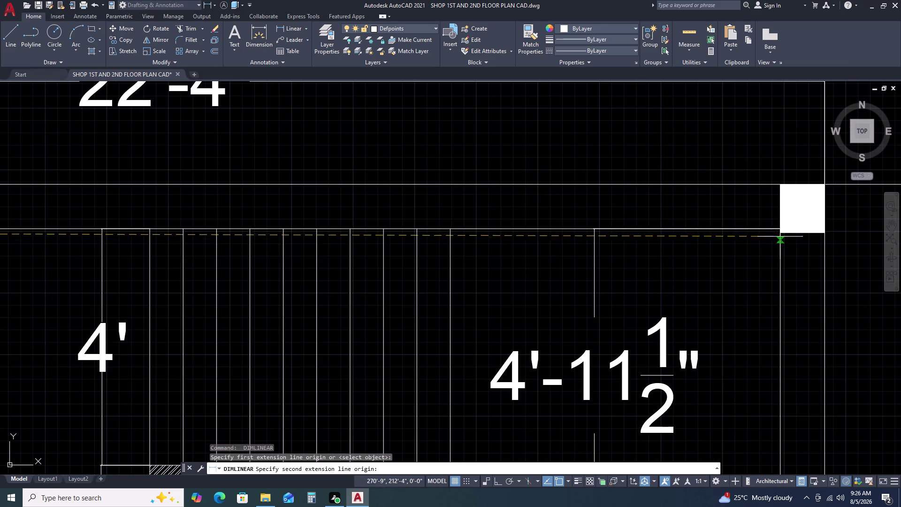
click(782, 229)
scroll(down, 3)
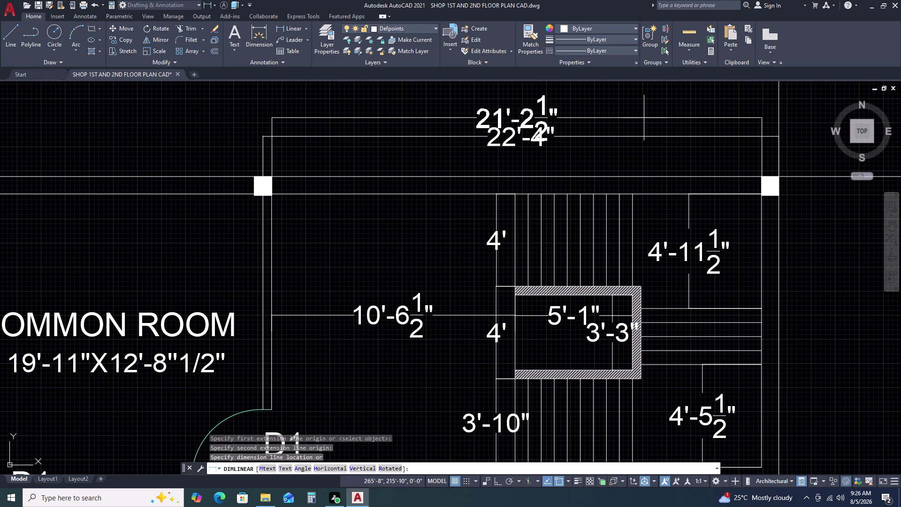
key(Escape)
scroll(down, 3)
scroll(down, 3)
middle_drag(426, 256, 506, 167)
scroll(down, 3)
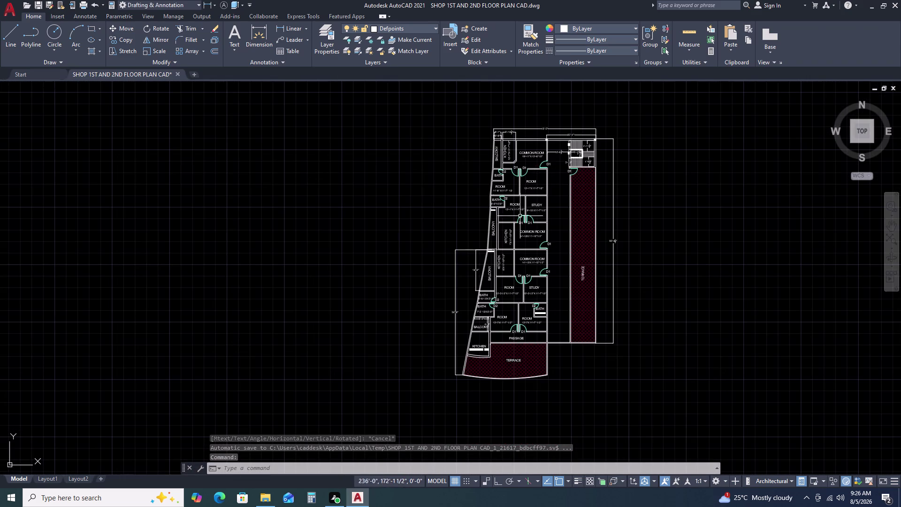
scroll(up, 3)
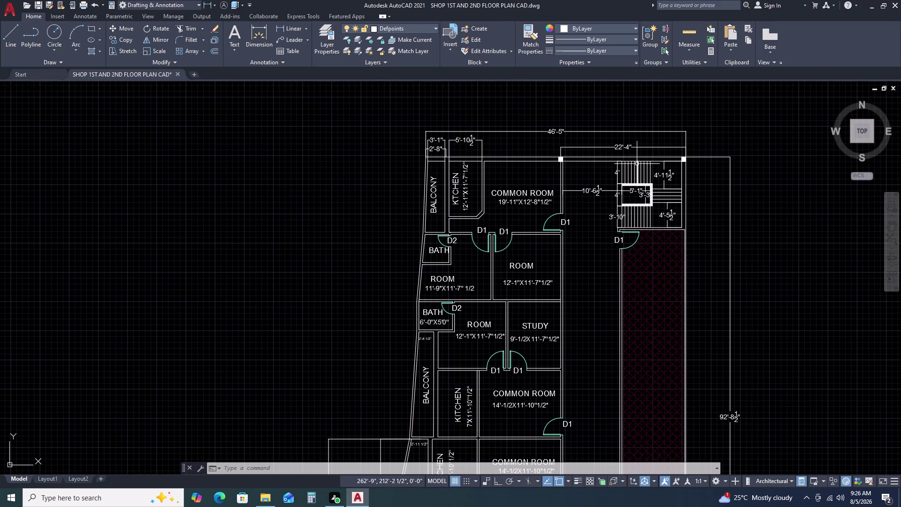
middle_drag(644, 188, 627, 146)
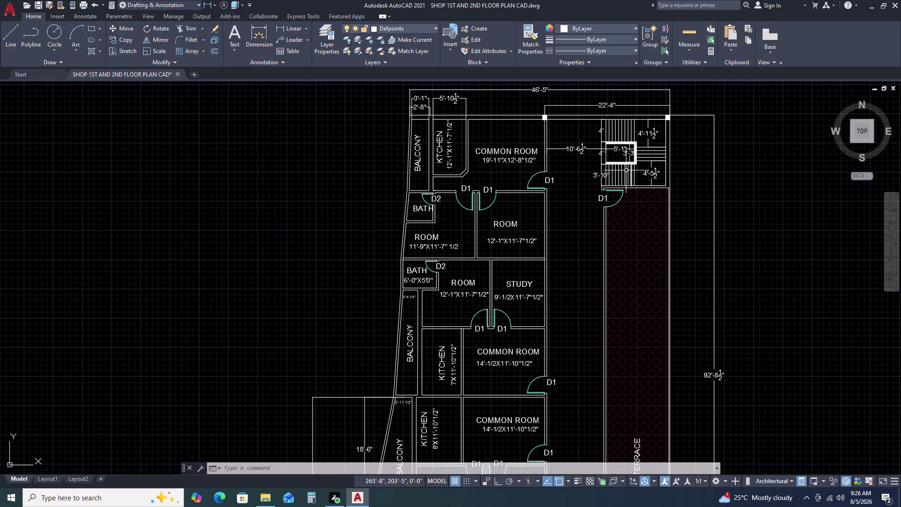
scroll(up, 3)
scroll(up, 3)
middle_drag(598, 166, 463, 190)
middle_click(464, 190)
scroll(down, 3)
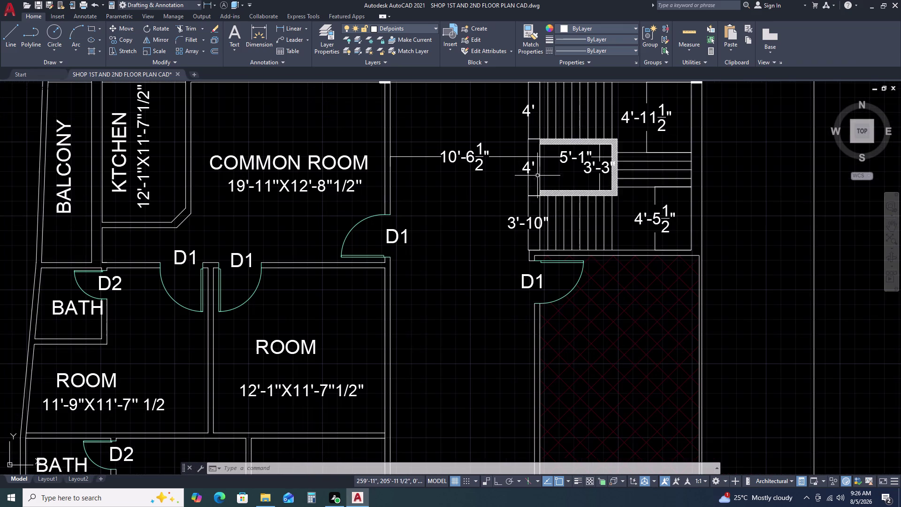
middle_drag(631, 175, 583, 182)
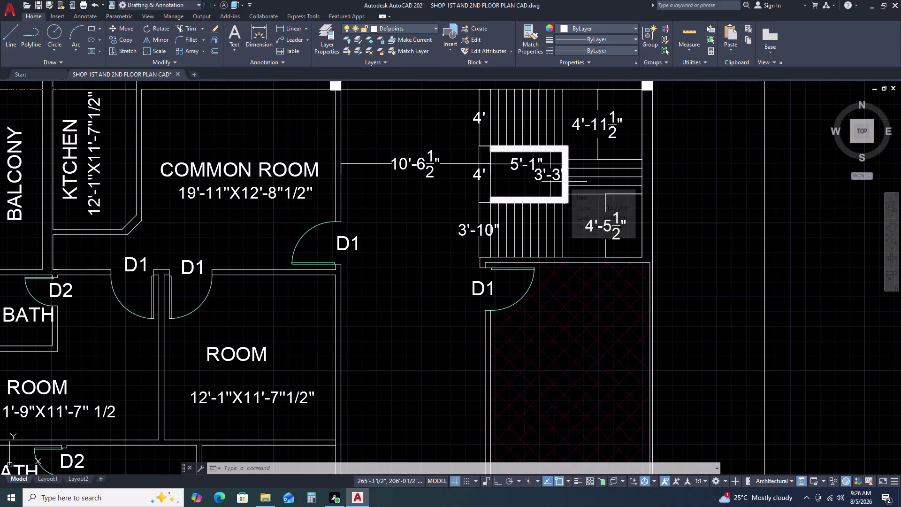
scroll(down, 3)
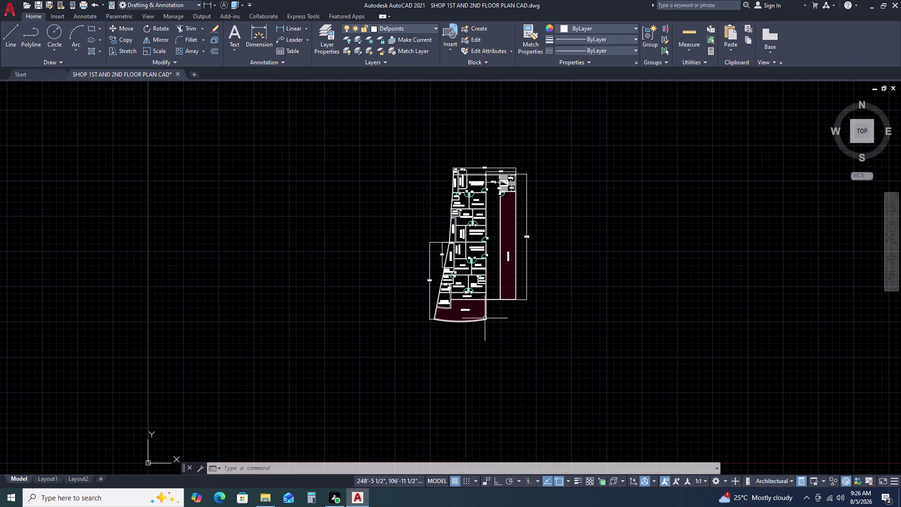
scroll(up, 3)
scroll(up, 3)
text(d)
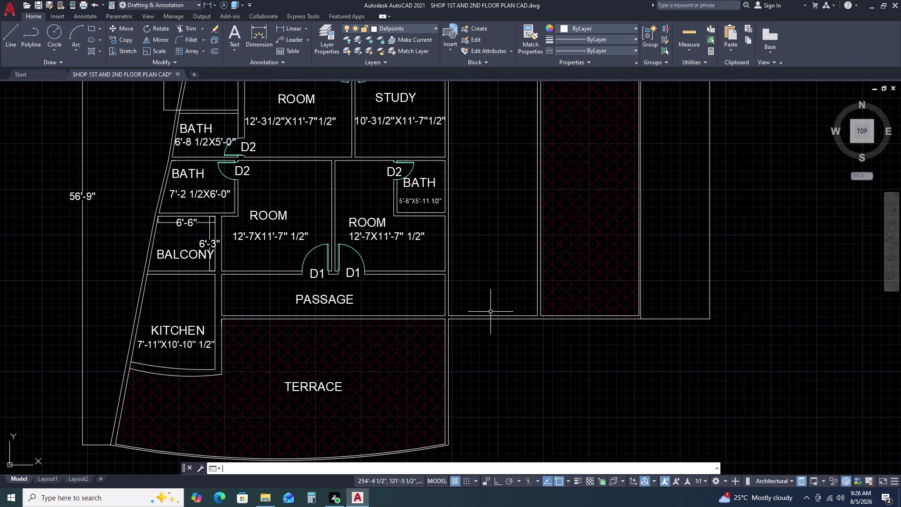
text(li)
key(space)
scroll(up, 3)
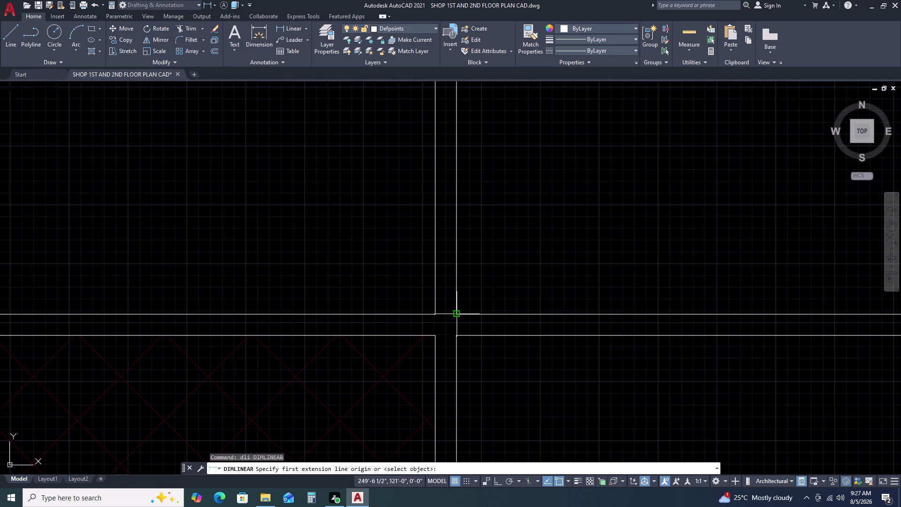
scroll(down, 3)
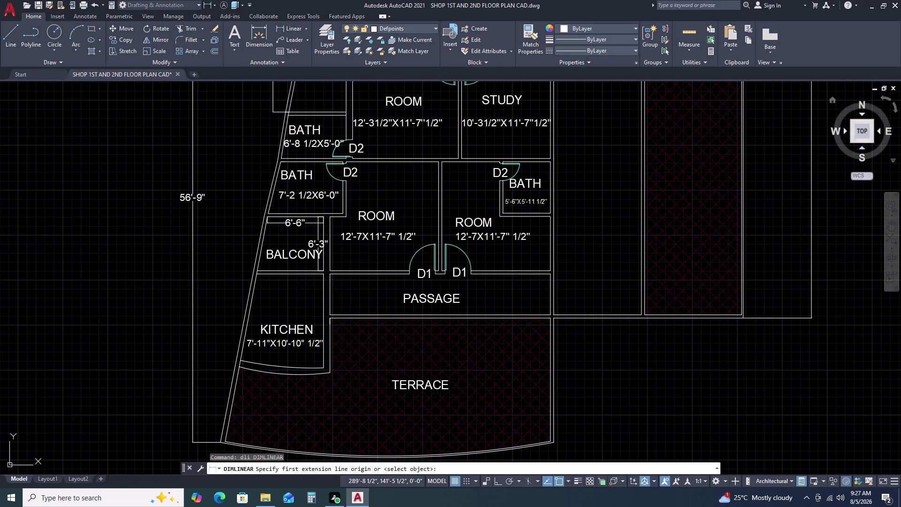
scroll(up, 3)
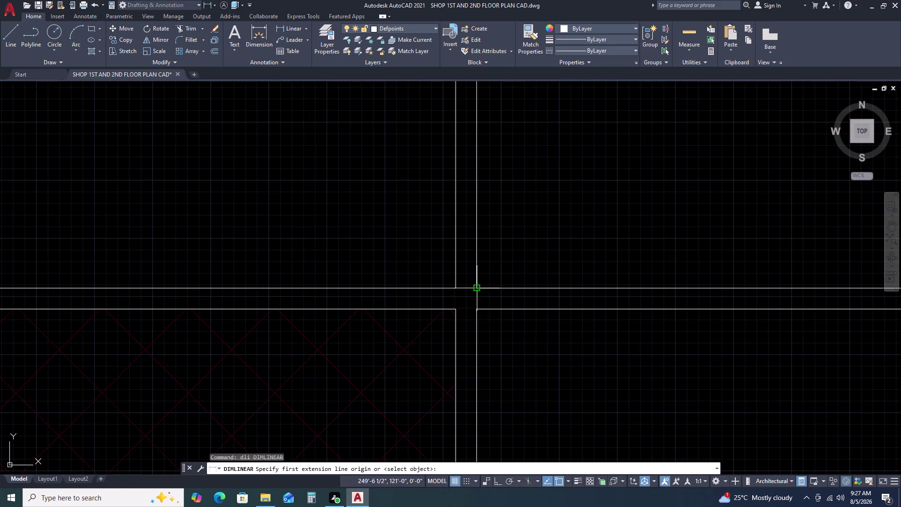
double_click(476, 289)
scroll(down, 3)
middle_drag(810, 283, 595, 294)
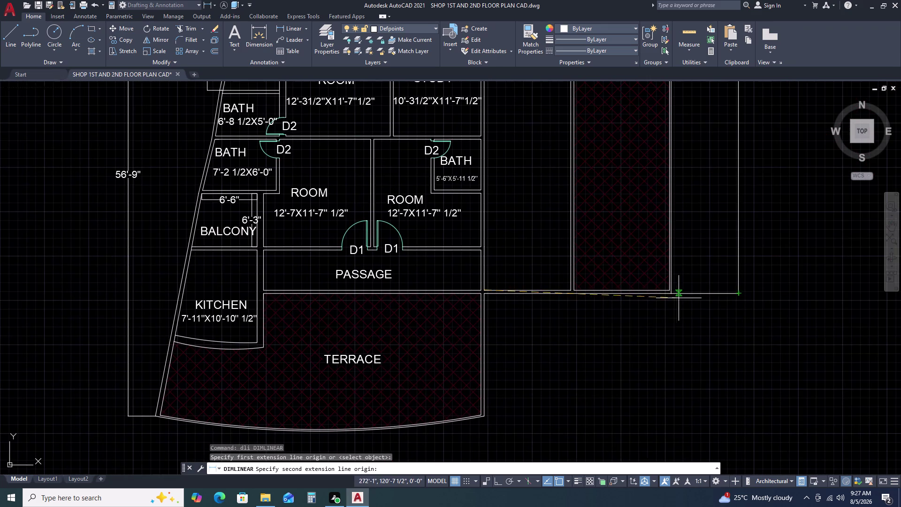
scroll(up, 3)
click(656, 292)
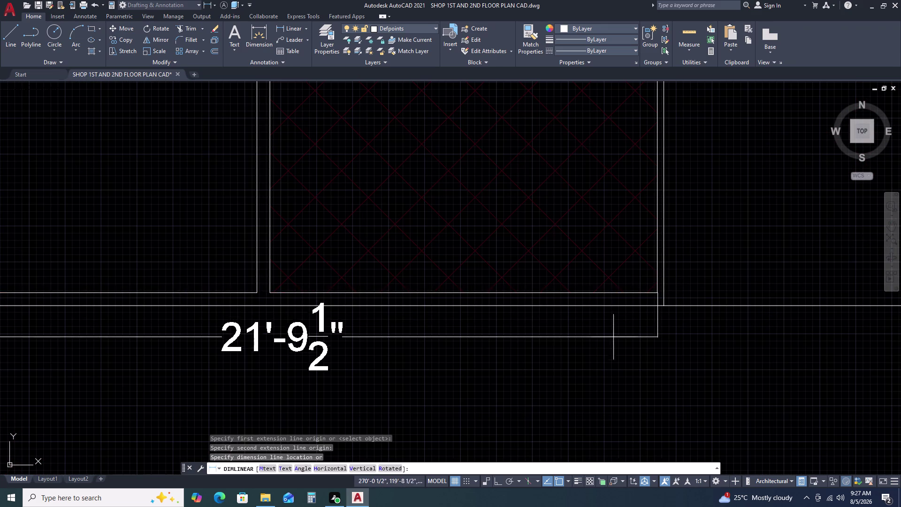
scroll(down, 3)
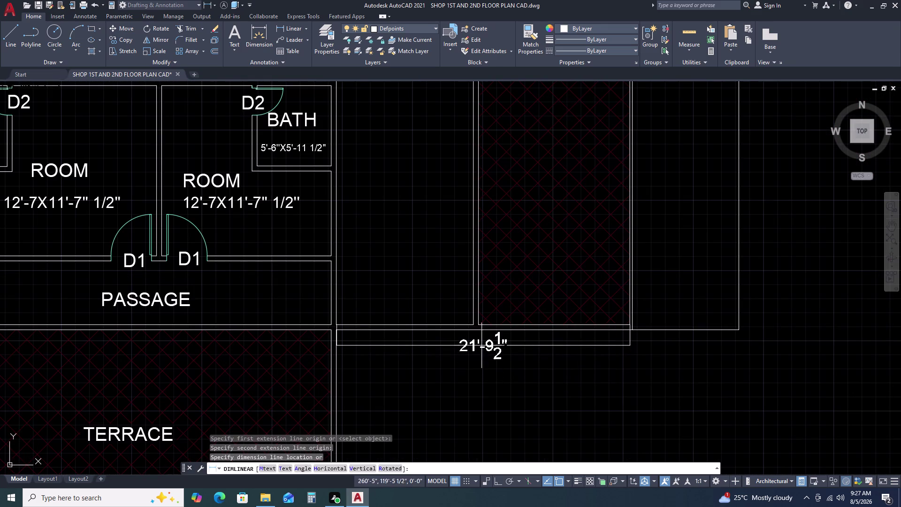
scroll(up, 3)
scroll(up, 3)
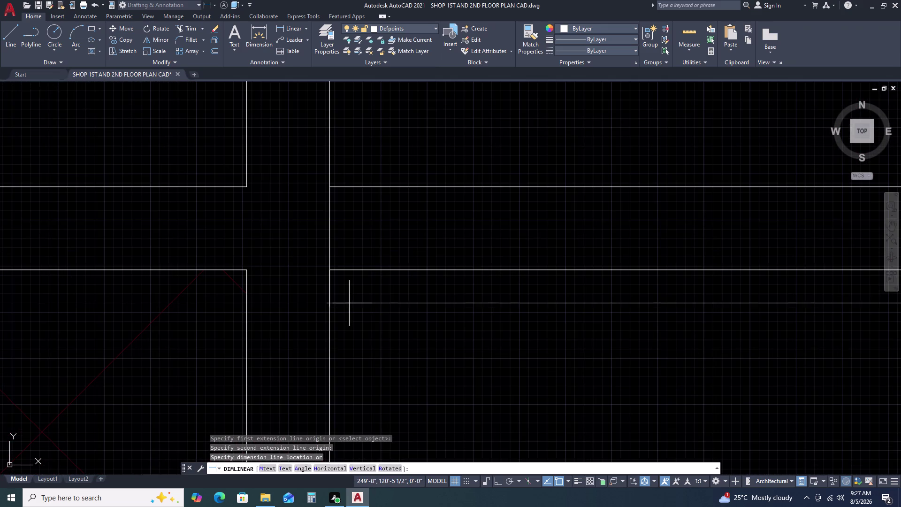
scroll(down, 3)
scroll(down, 3)
key(space)
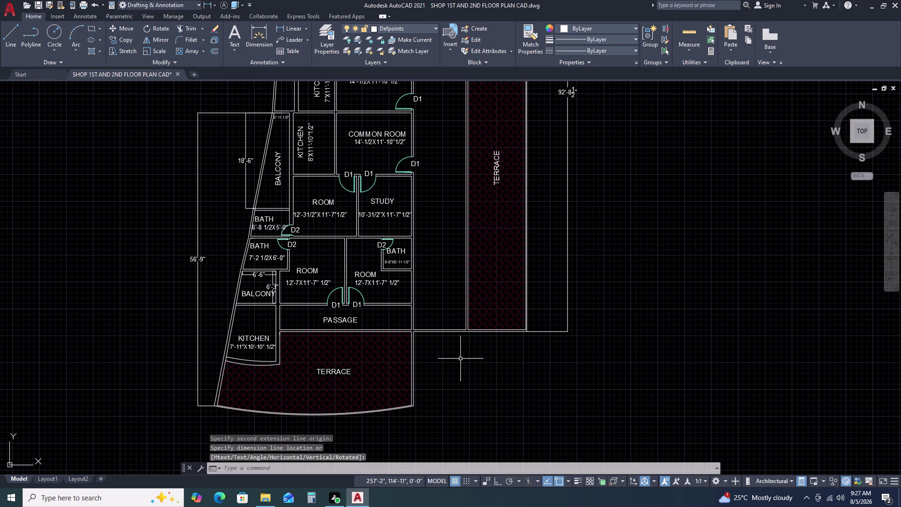
key(space)
scroll(up, 3)
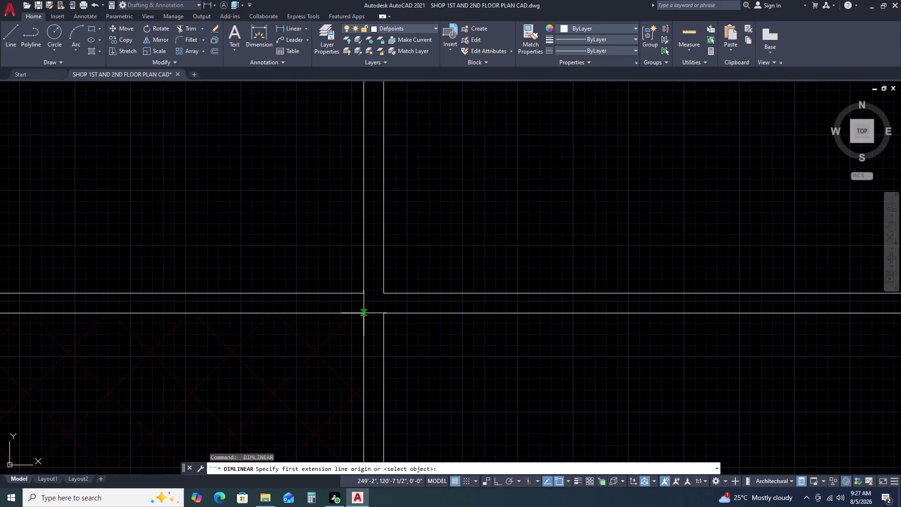
click(366, 313)
scroll(down, 3)
middle_drag(734, 322, 525, 332)
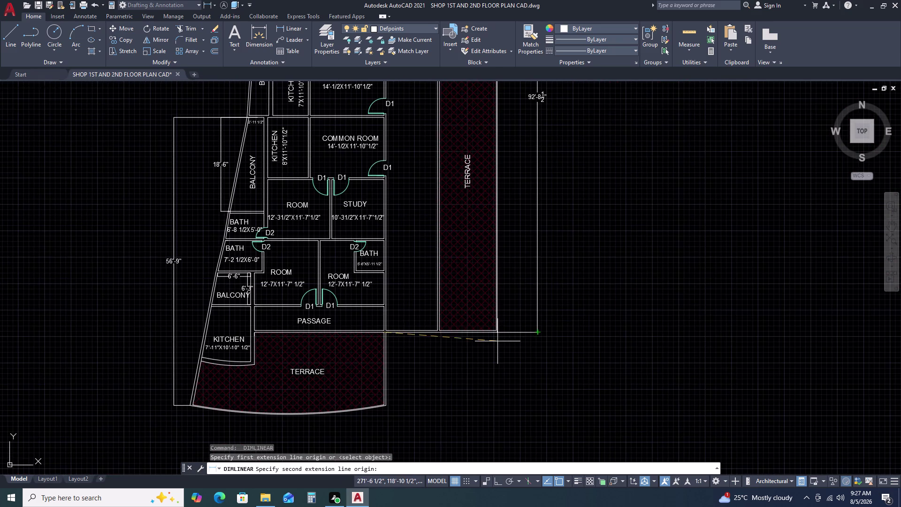
scroll(up, 3)
click(494, 315)
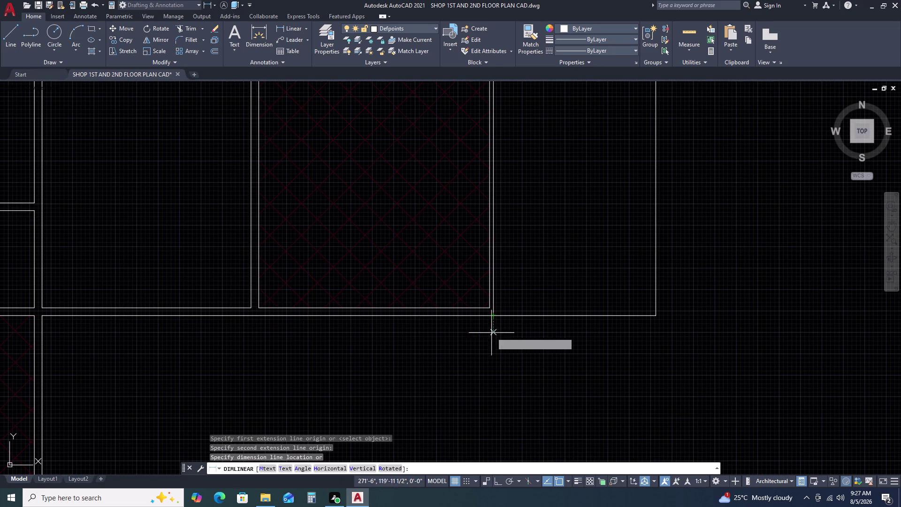
key(Escape)
key(space)
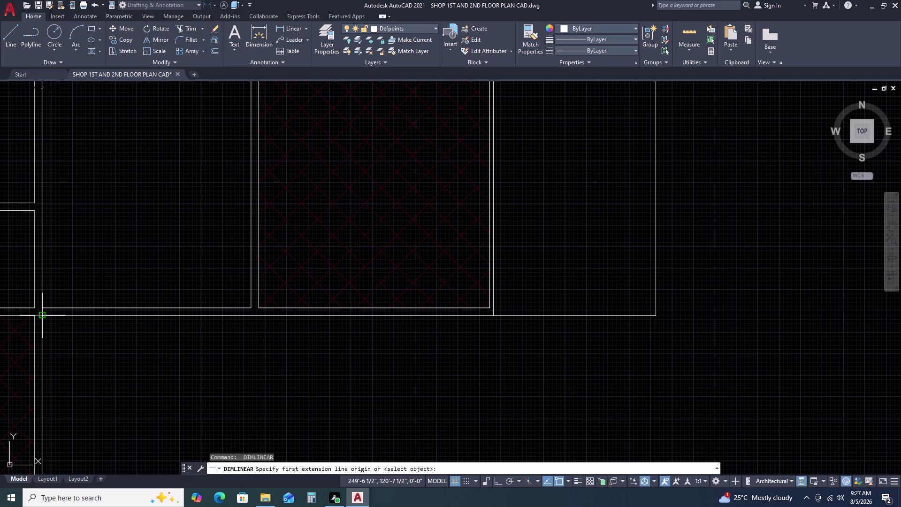
double_click(42, 305)
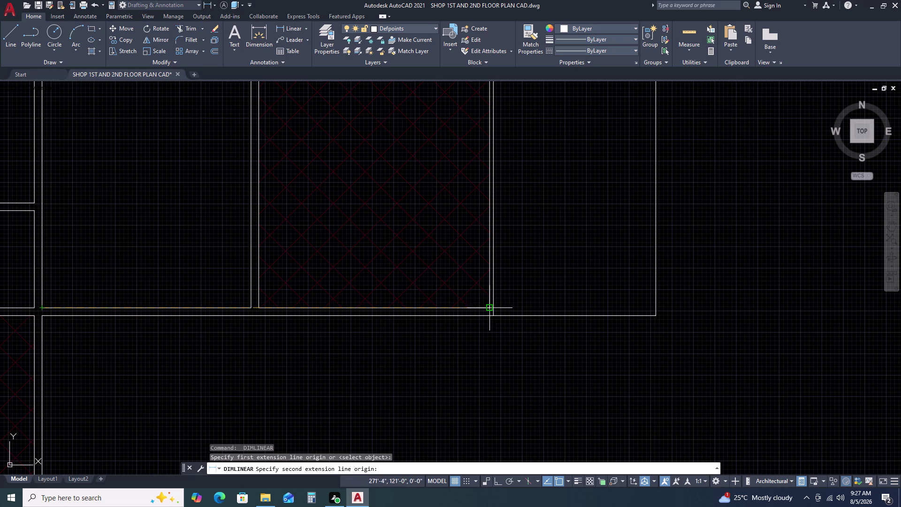
click(494, 306)
key(Escape)
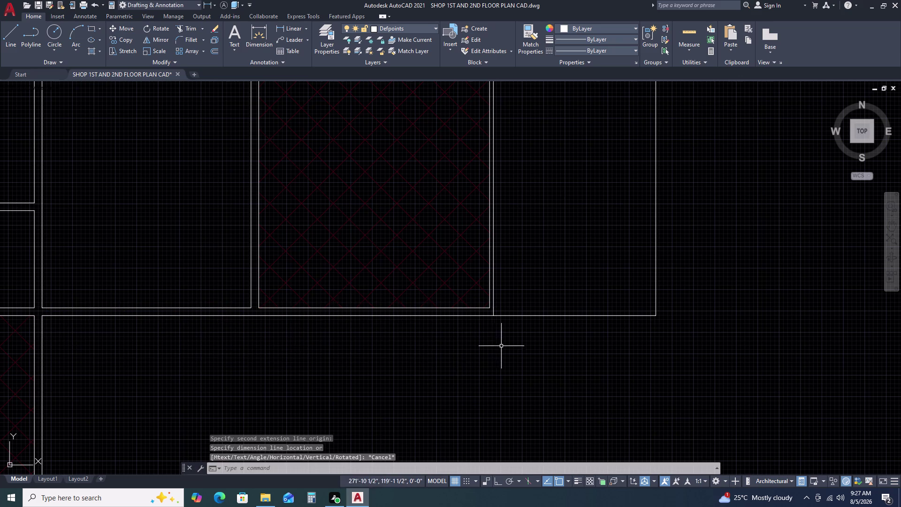
scroll(down, 3)
scroll(up, 3)
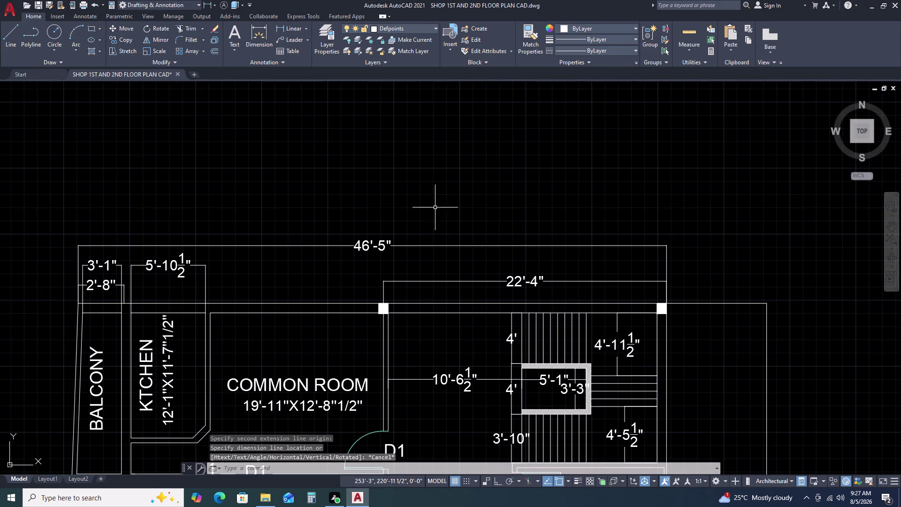
scroll(down, 3)
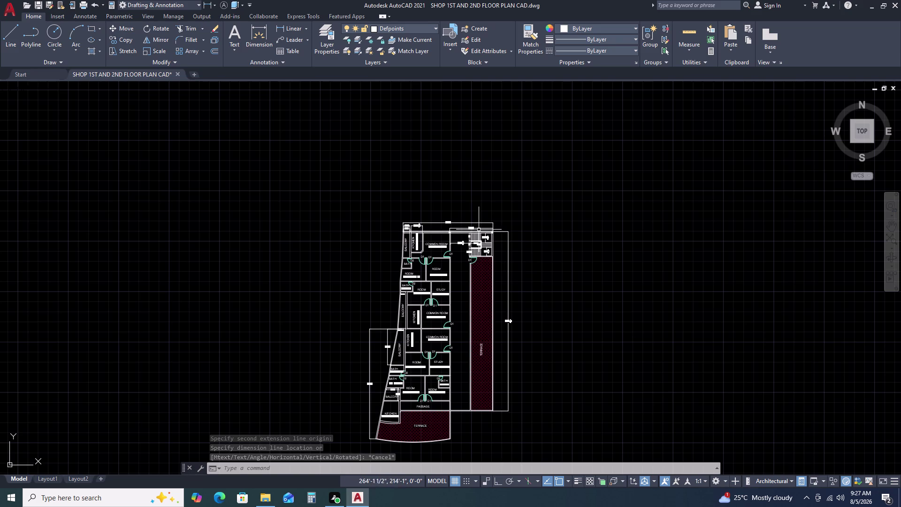
scroll(up, 3)
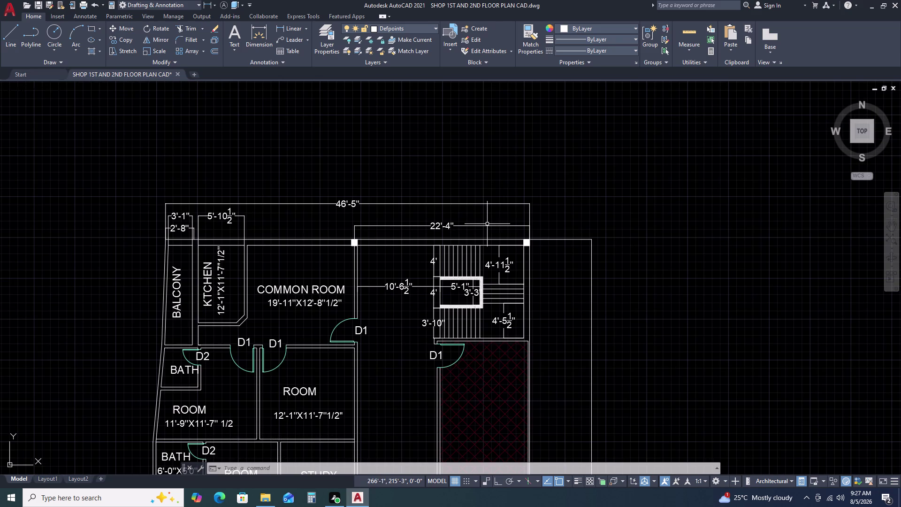
click(488, 223)
key(Escape)
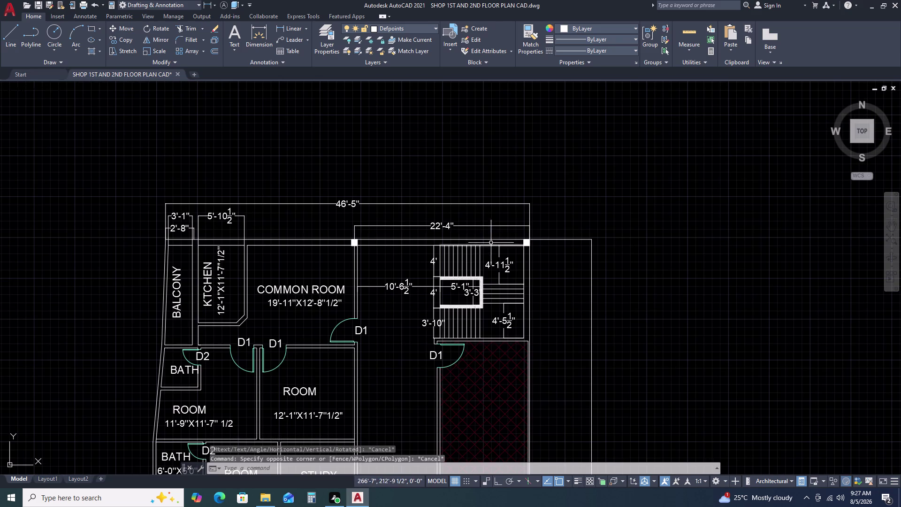
scroll(up, 3)
Stretch the left end of the 21'-7" dimension onto the window marker.
scroll(up, 3)
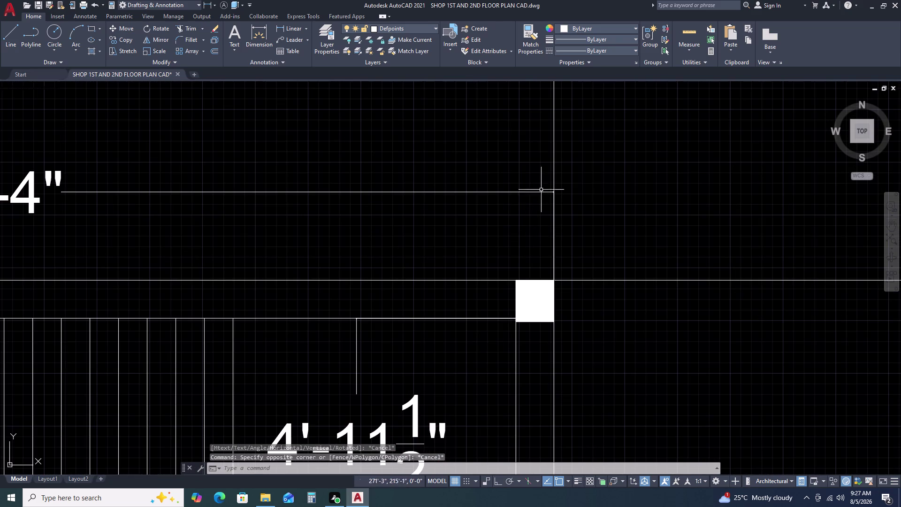
click(541, 187)
click(494, 207)
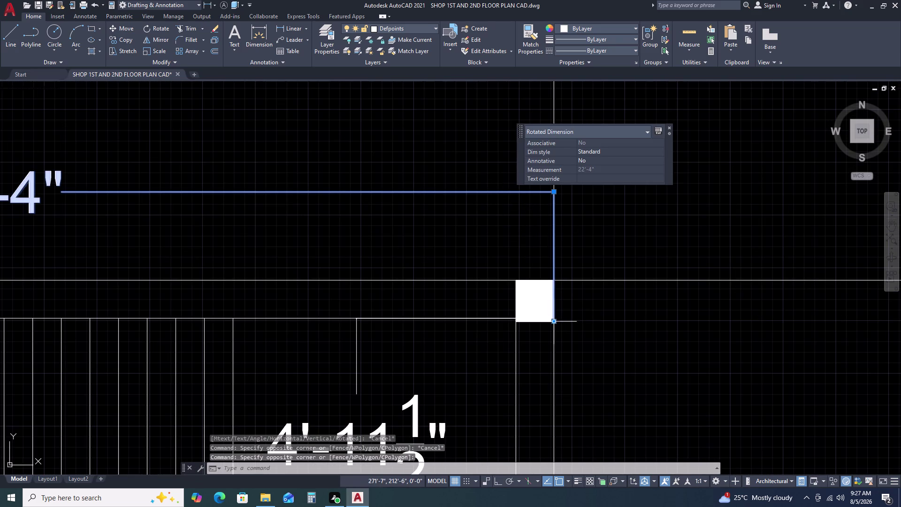
click(555, 320)
click(516, 316)
scroll(down, 3)
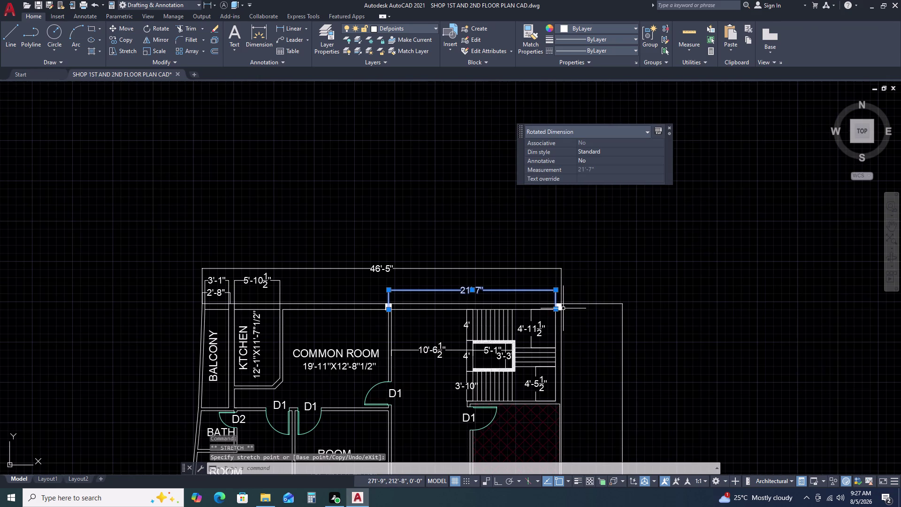
scroll(up, 3)
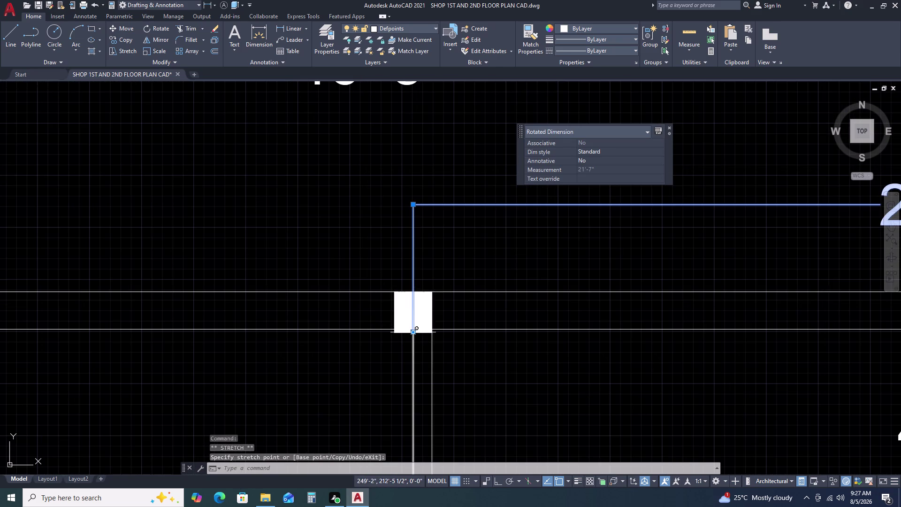
click(412, 332)
click(436, 331)
scroll(down, 3)
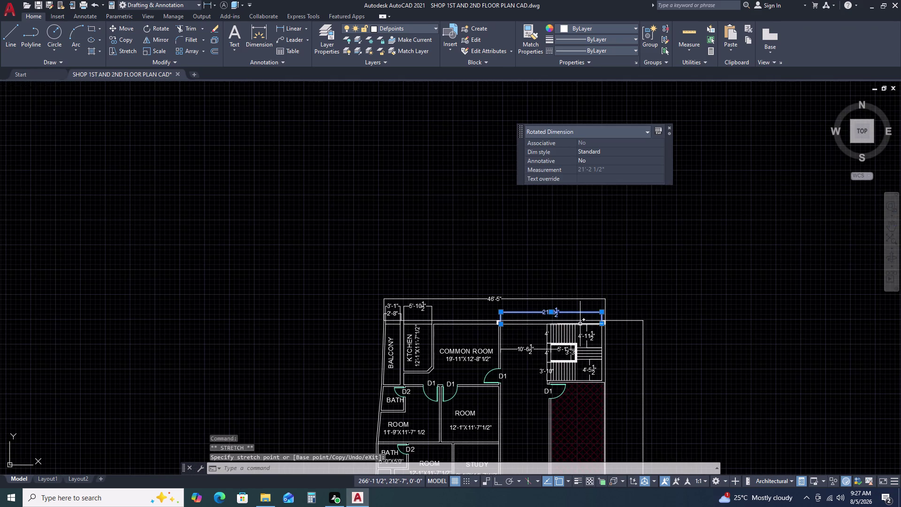
middle_drag(574, 323, 519, 326)
key(Escape)
Stretch the dimension's right end onto the window marker, giving 21'-11 1/2".
scroll(up, 3)
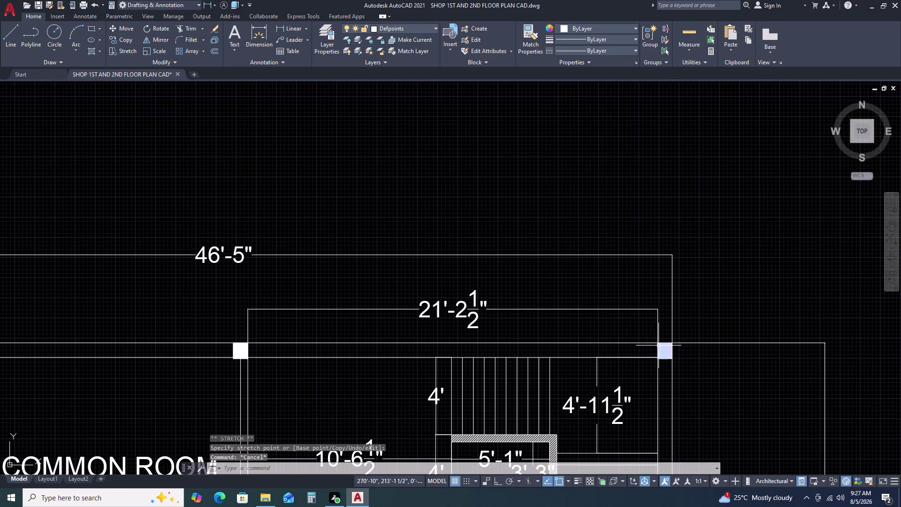
click(656, 324)
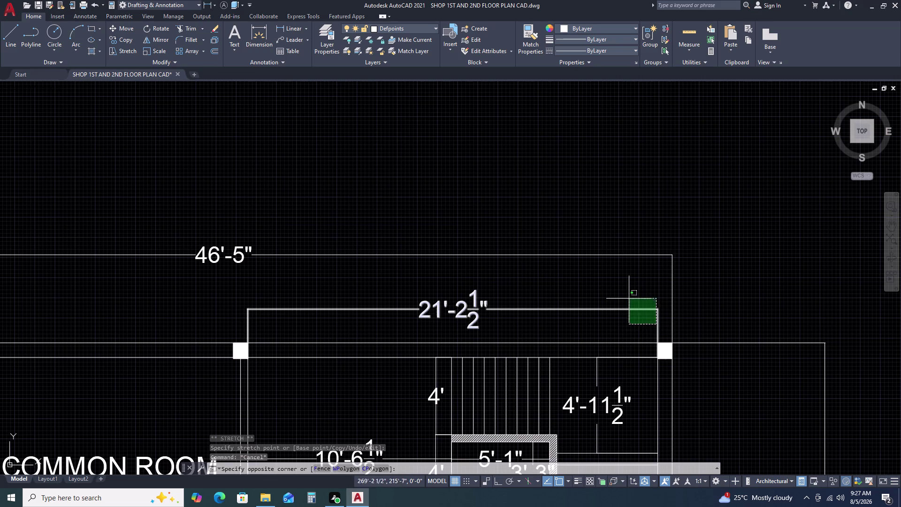
click(622, 304)
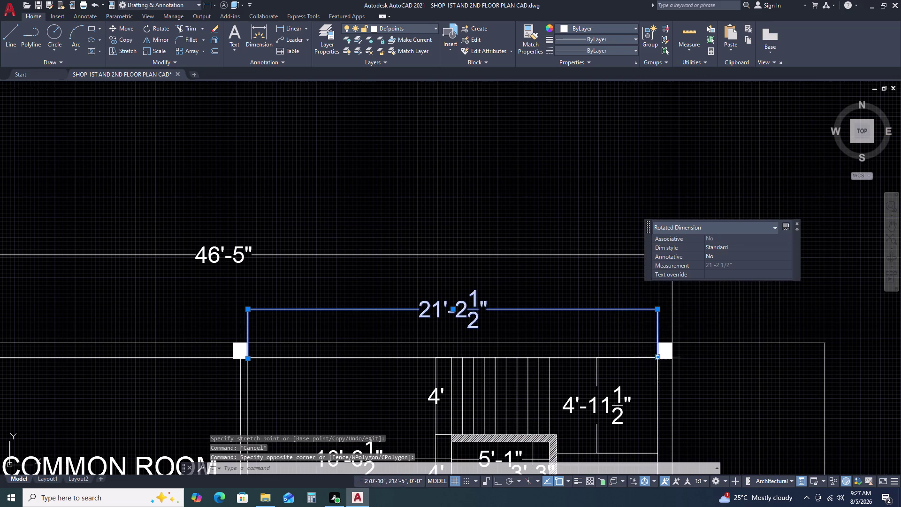
click(657, 356)
click(676, 356)
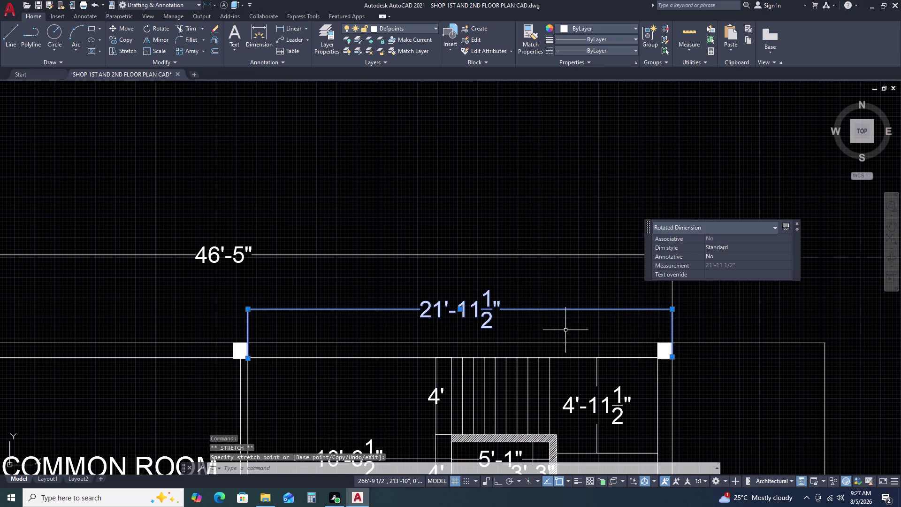
key(Escape)
scroll(down, 3)
middle_drag(630, 345, 599, 253)
scroll(down, 3)
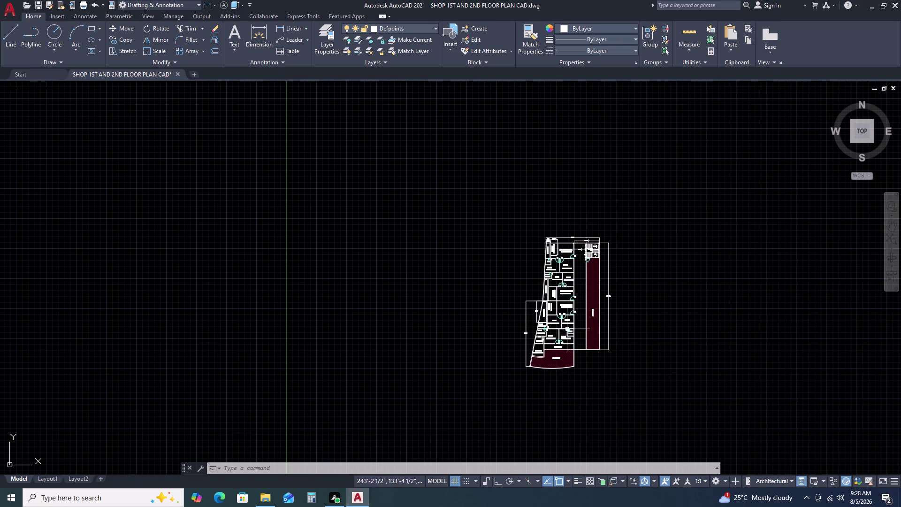
Begin a linear dimension from the window marker to the kitchen wall, then cancel it.
scroll(up, 3)
scroll(up, 3)
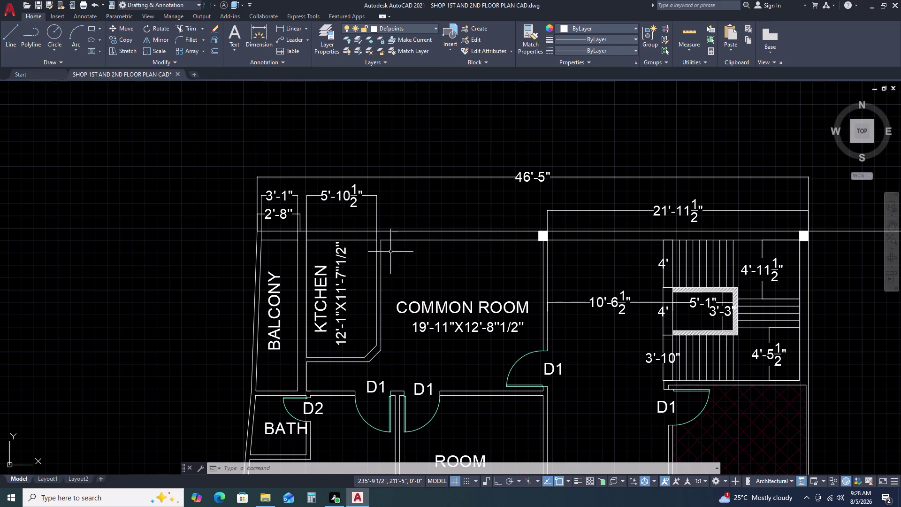
key(space)
scroll(up, 3)
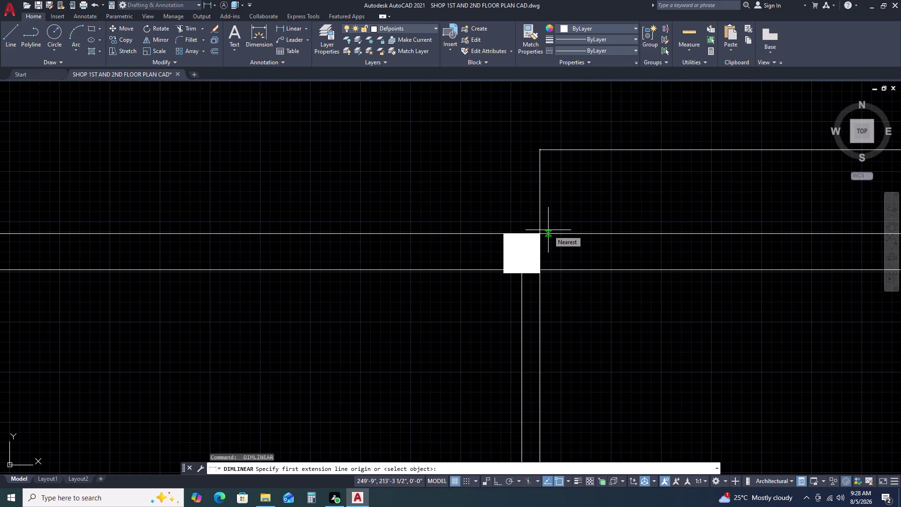
scroll(up, 3)
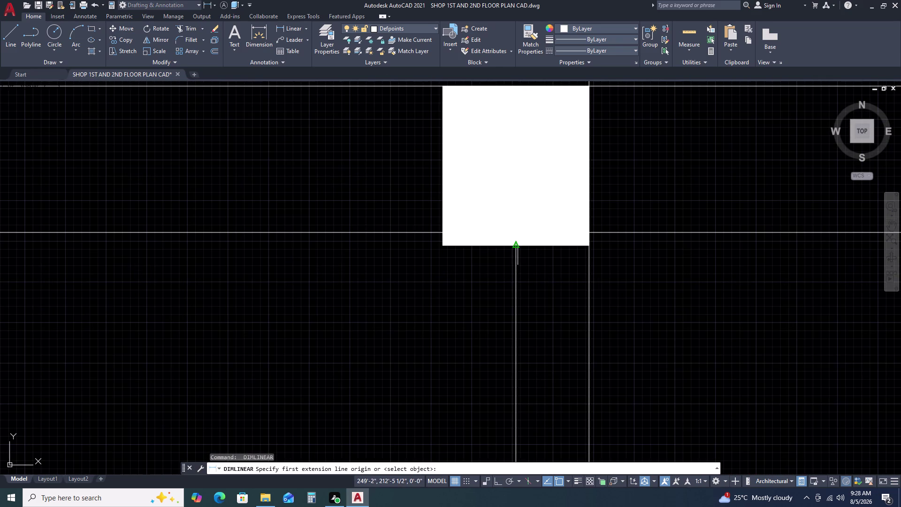
click(517, 242)
scroll(down, 3)
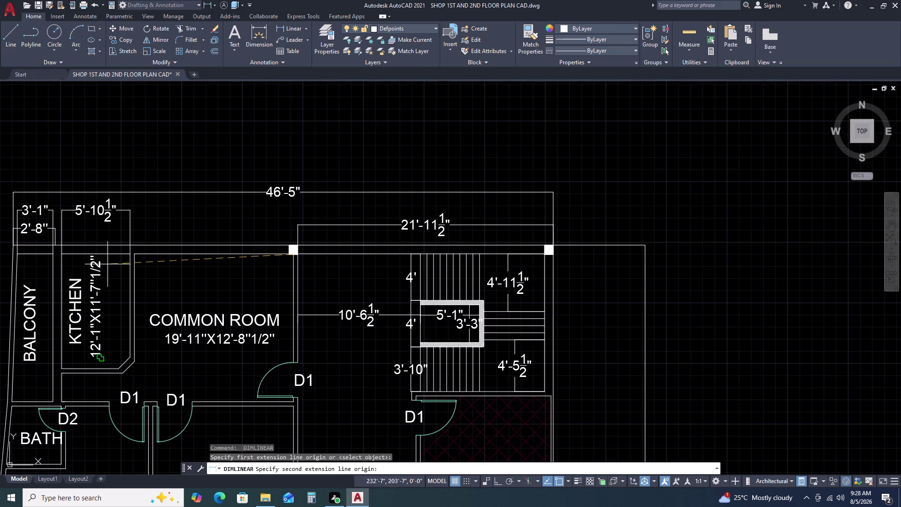
scroll(up, 3)
scroll(down, 3)
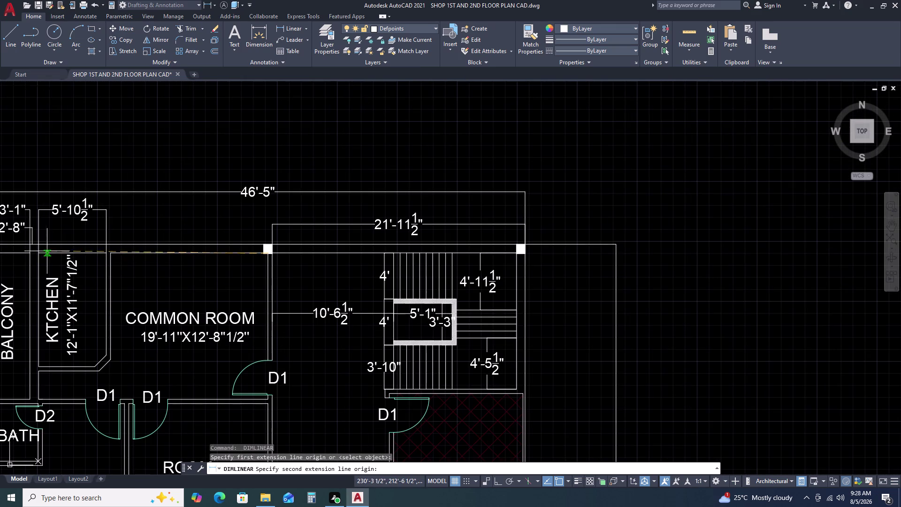
click(36, 254)
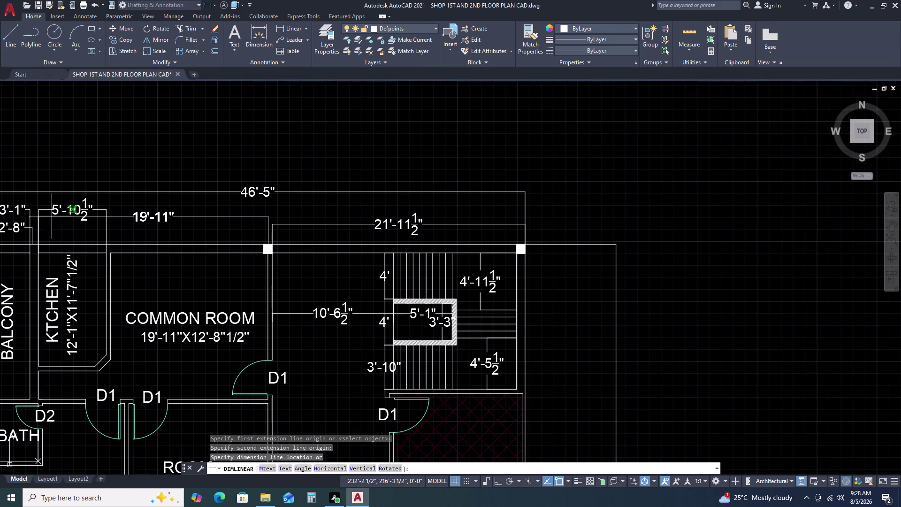
key(Escape)
scroll(down, 3)
middle_drag(45, 248, 308, 264)
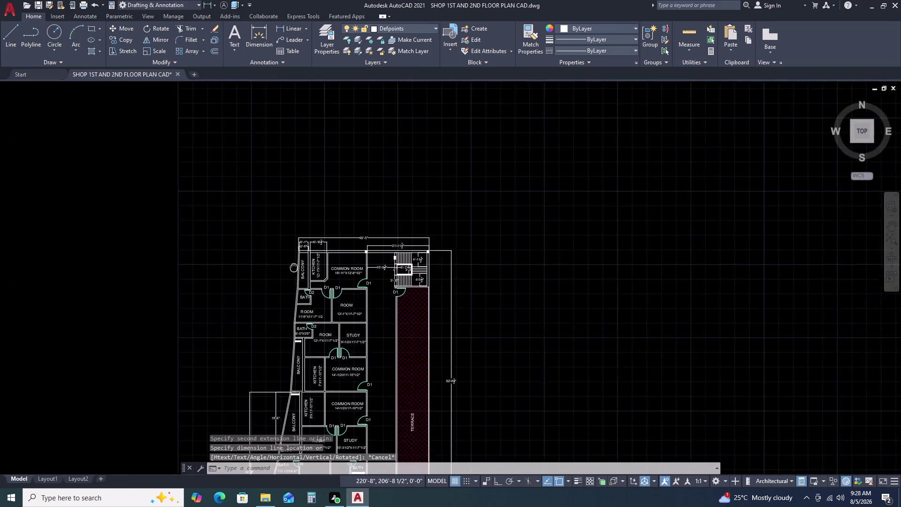
middle_drag(308, 264, 317, 259)
scroll(up, 3)
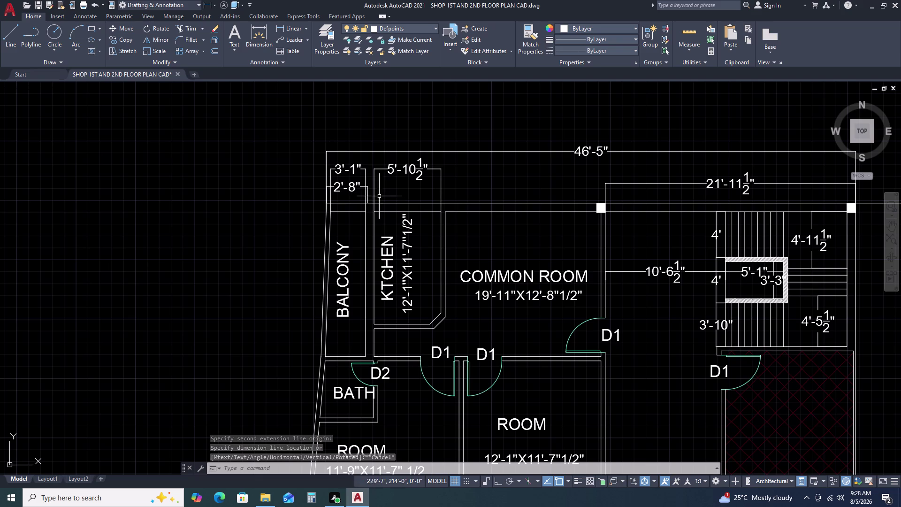
Abandon a balcony-wall dimension attempt and delete the 3'-1" balcony dimension.
key(space)
scroll(up, 3)
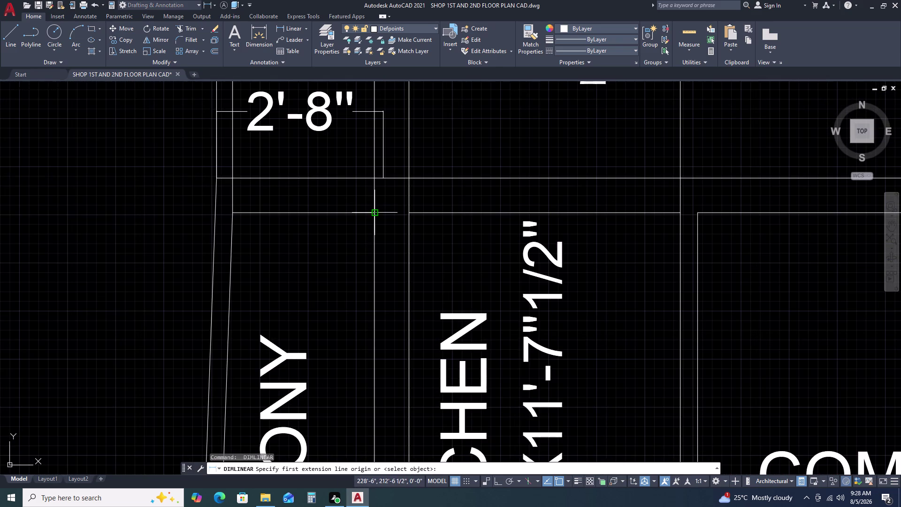
click(373, 211)
click(232, 213)
scroll(down, 3)
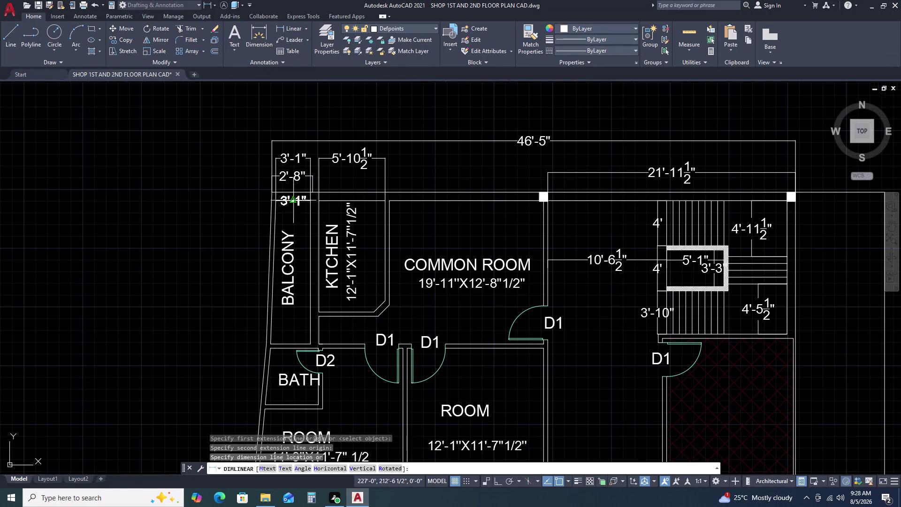
key(Escape)
click(302, 155)
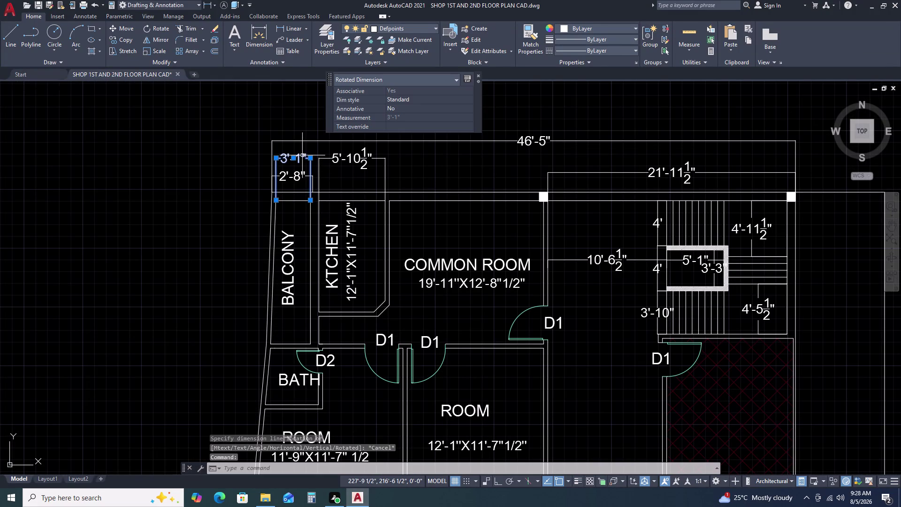
key(Delete)
scroll(down, 3)
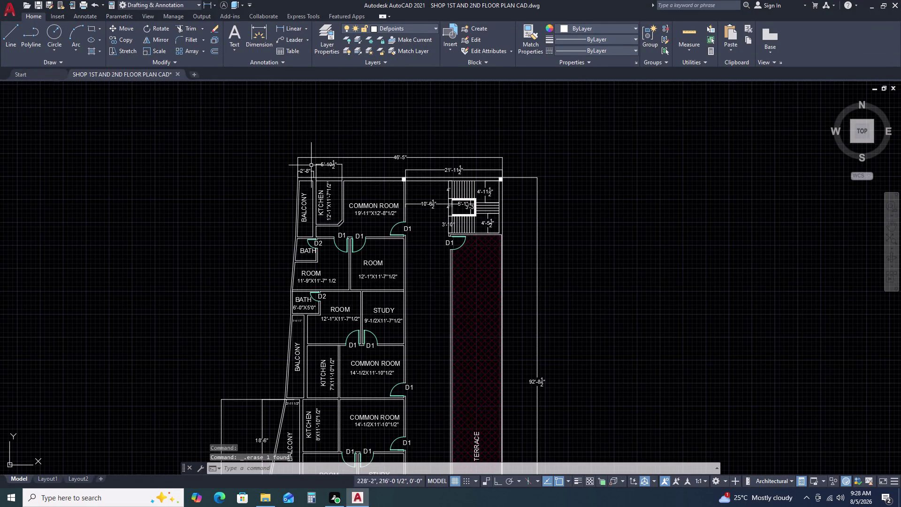
scroll(up, 3)
scroll(up, 3)
Select the 46'-5" overall dimension, clear the selection, and enter DLI.
double_click(292, 161)
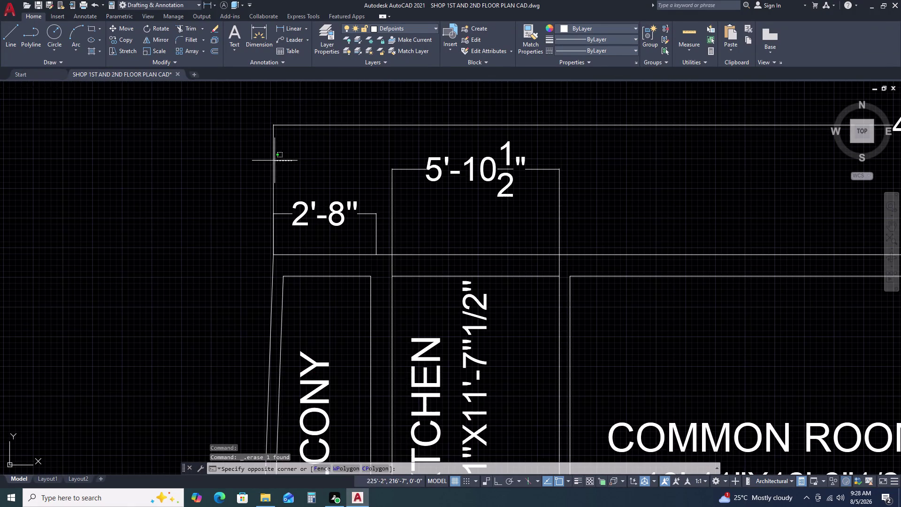
drag(274, 160, 262, 159)
click(274, 156)
scroll(down, 3)
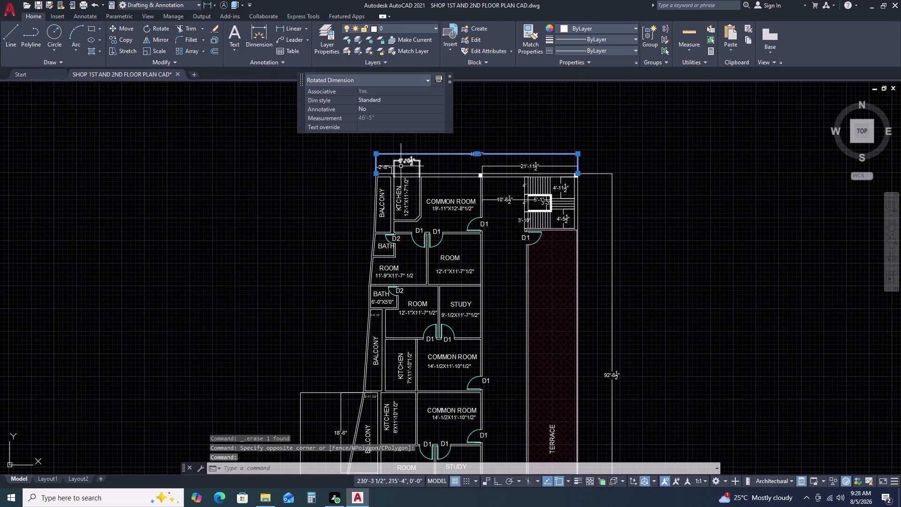
key(Escape)
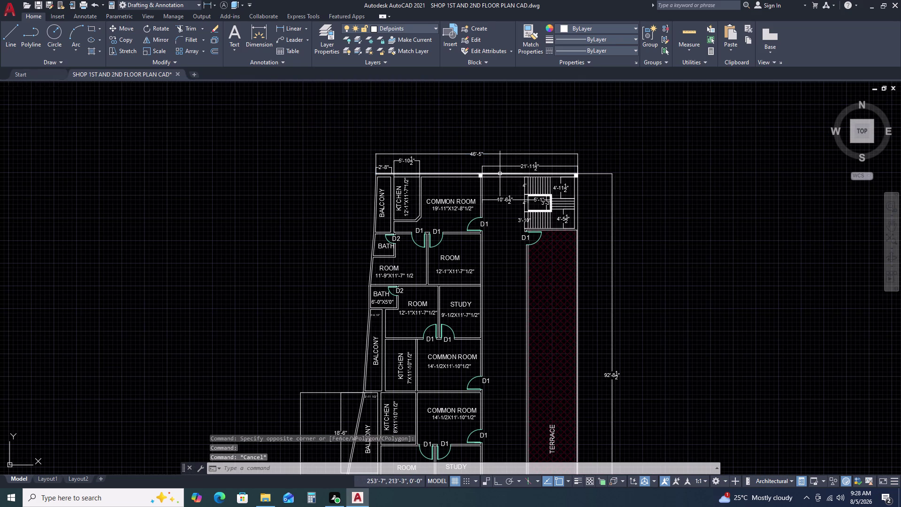
text(dli)
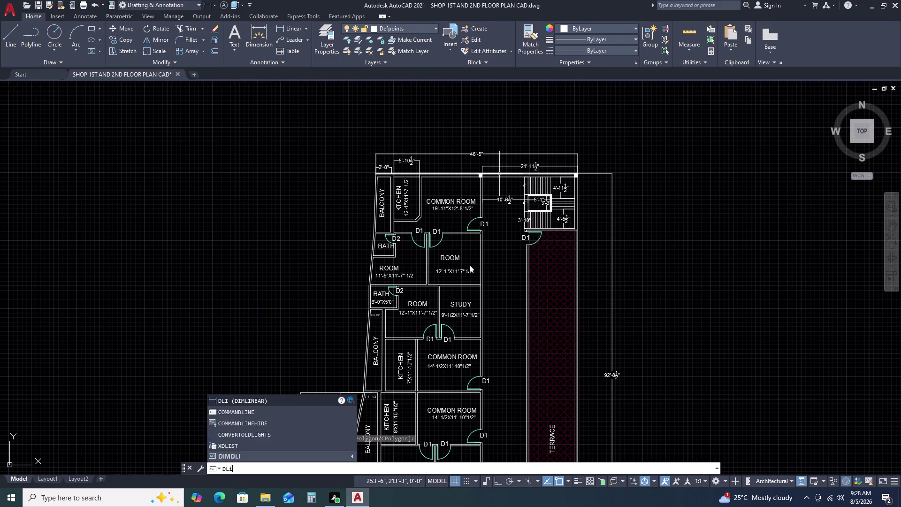
key(space)
scroll(up, 3)
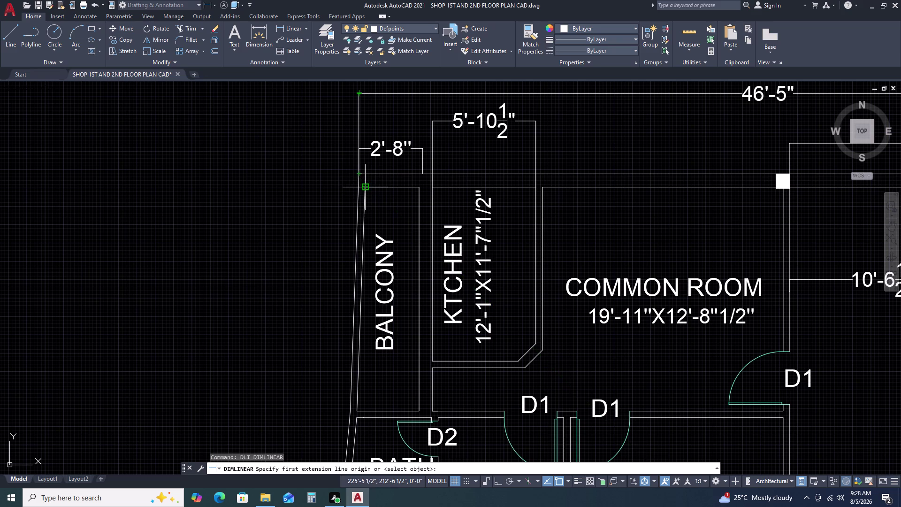
click(368, 184)
scroll(down, 3)
middle_drag(699, 199, 396, 217)
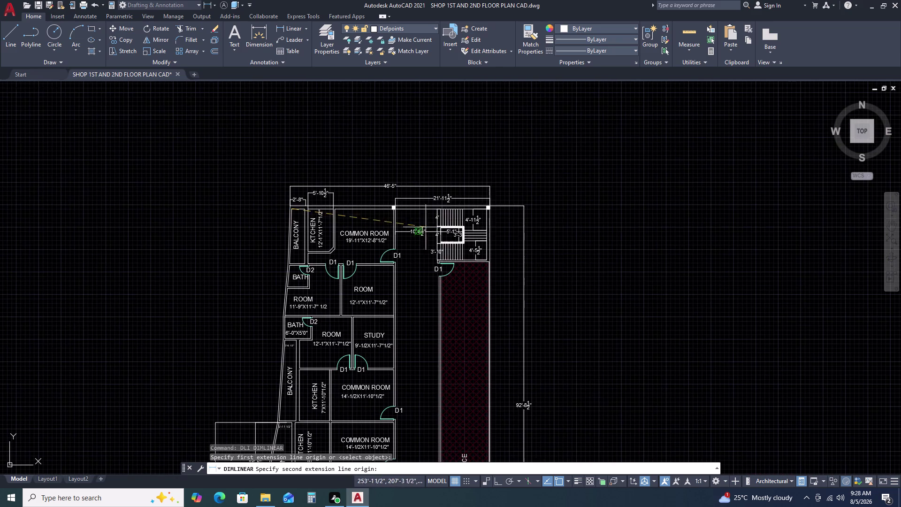
scroll(up, 3)
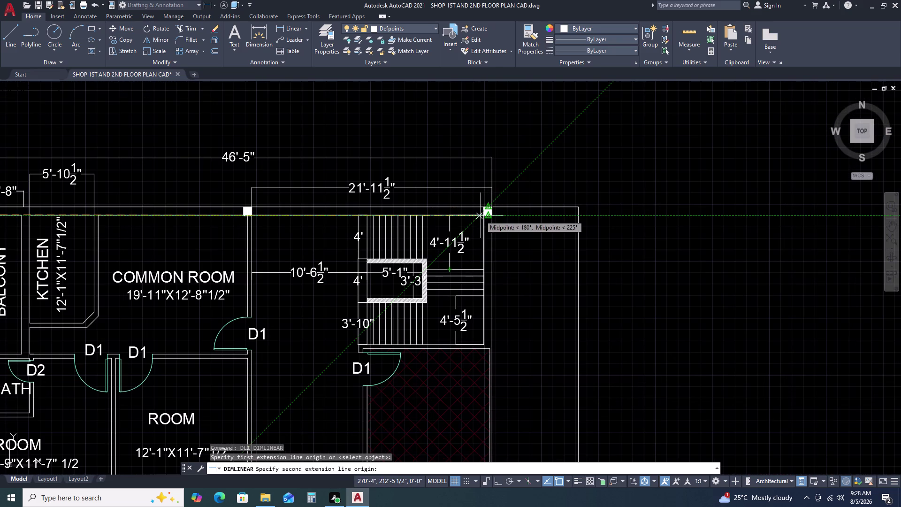
double_click(484, 215)
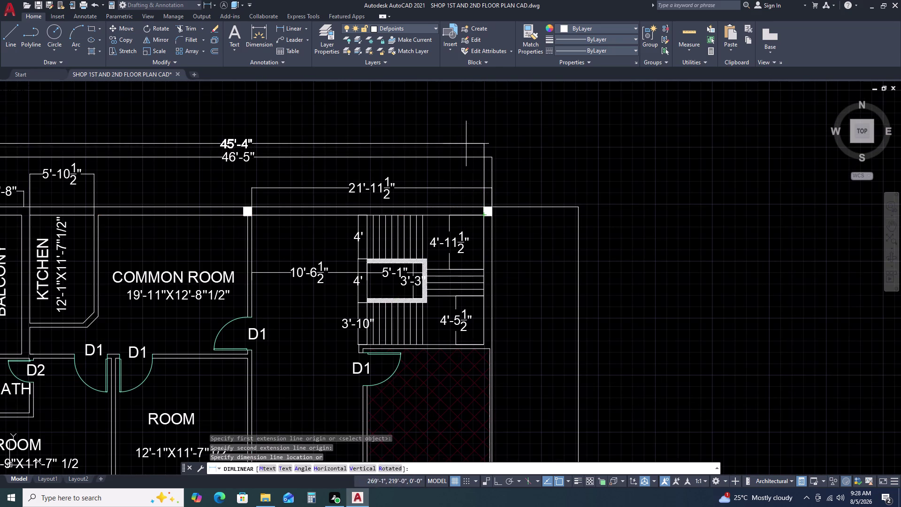
key(Escape)
key(space)
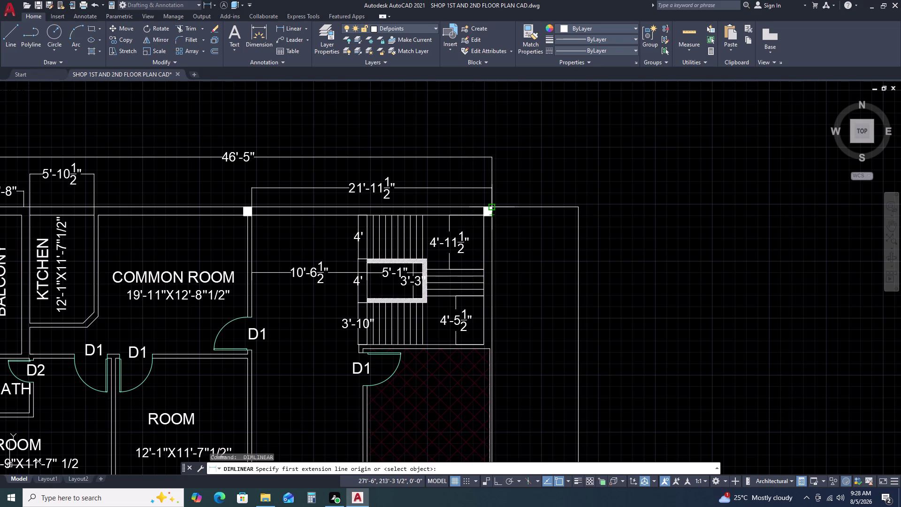
click(492, 205)
middle_drag(57, 228, 429, 244)
scroll(up, 3)
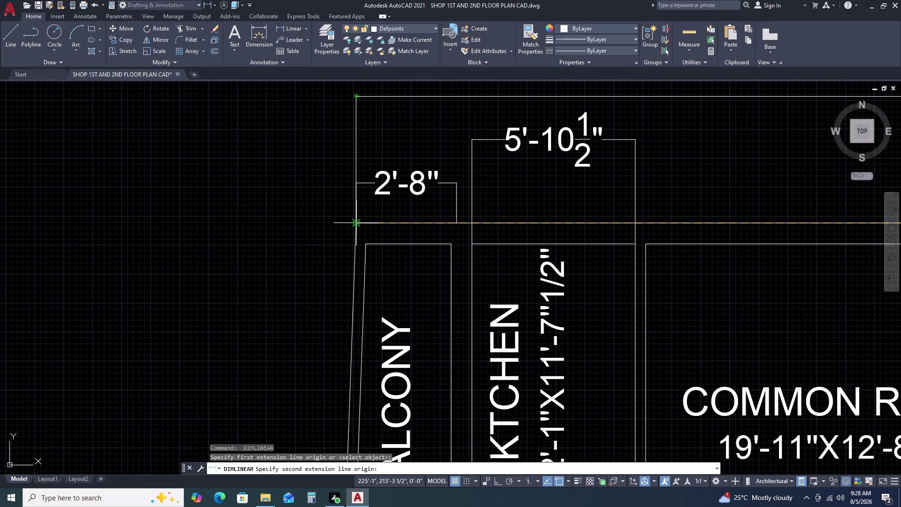
click(355, 221)
middle_drag(387, 182, 226, 371)
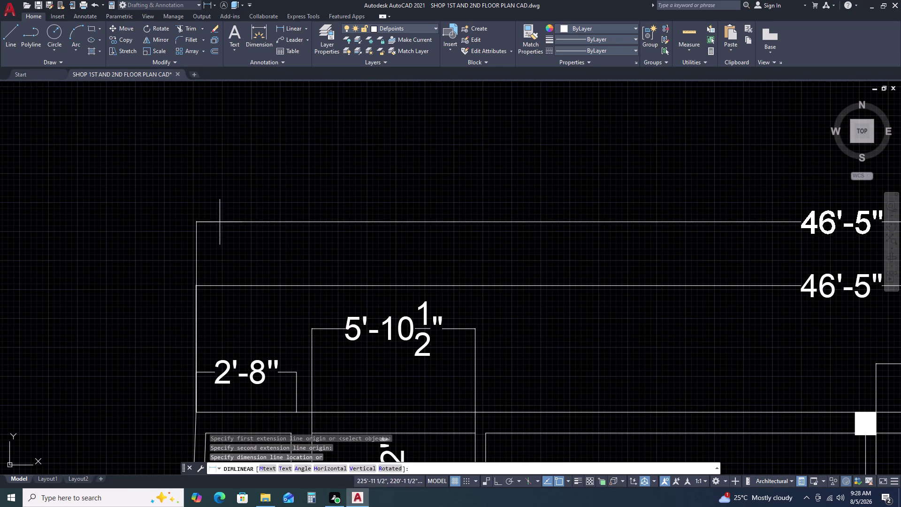
key(Escape)
scroll(down, 3)
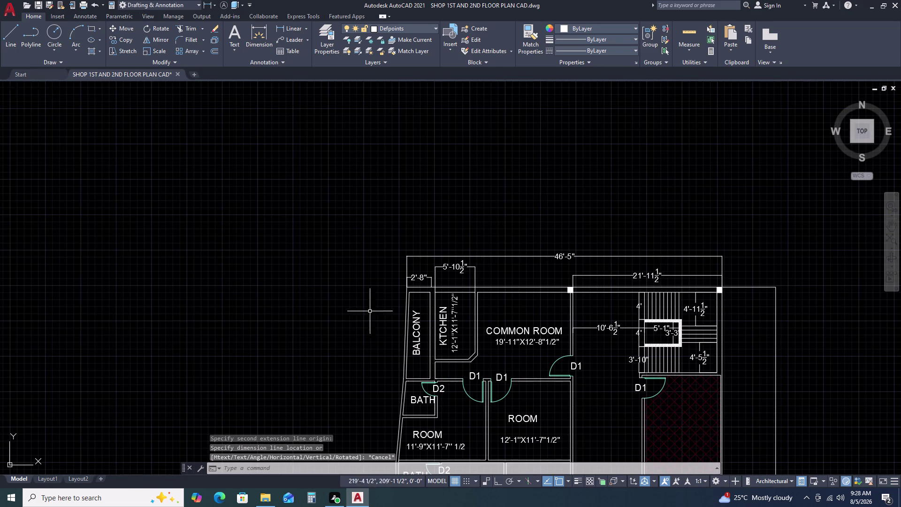
scroll(up, 3)
middle_drag(512, 300, 305, 256)
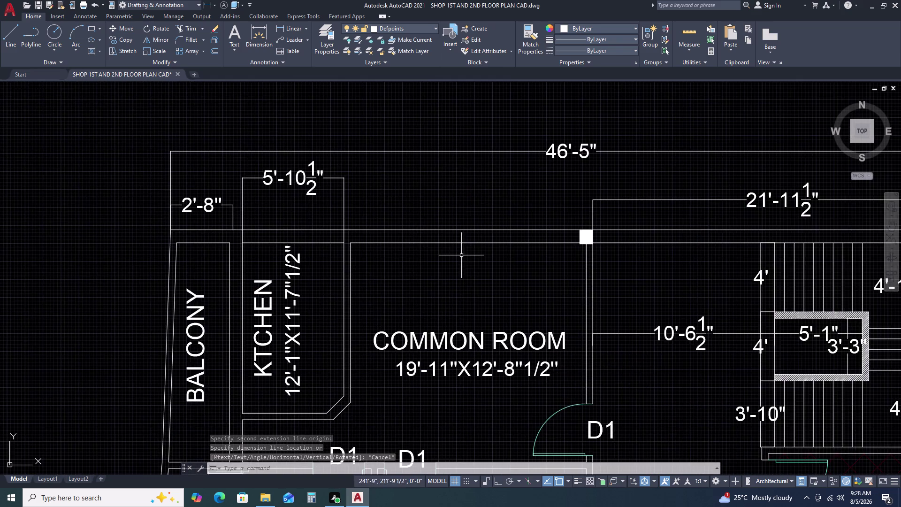
scroll(down, 3)
scroll(up, 3)
scroll(down, 3)
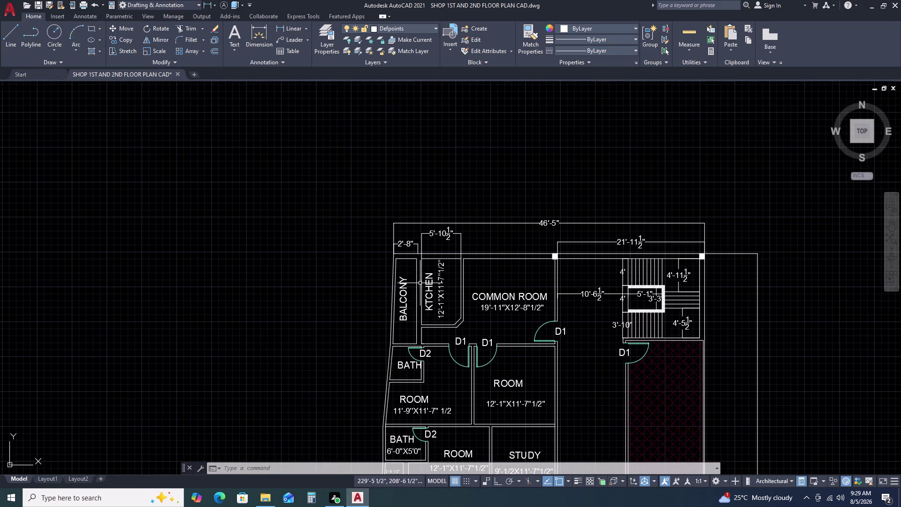
scroll(up, 3)
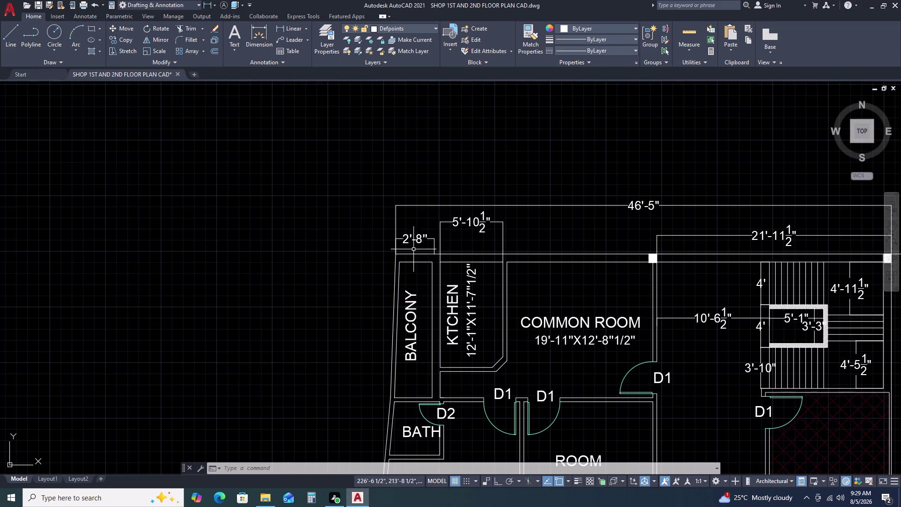
scroll(up, 3)
Copy the white square to the balcony's top-left corner.
click(647, 224)
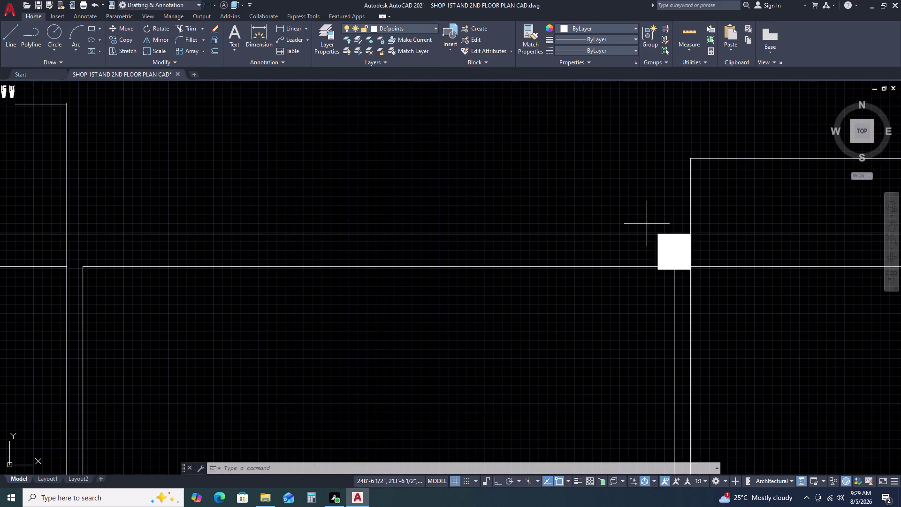
click(711, 308)
text(co)
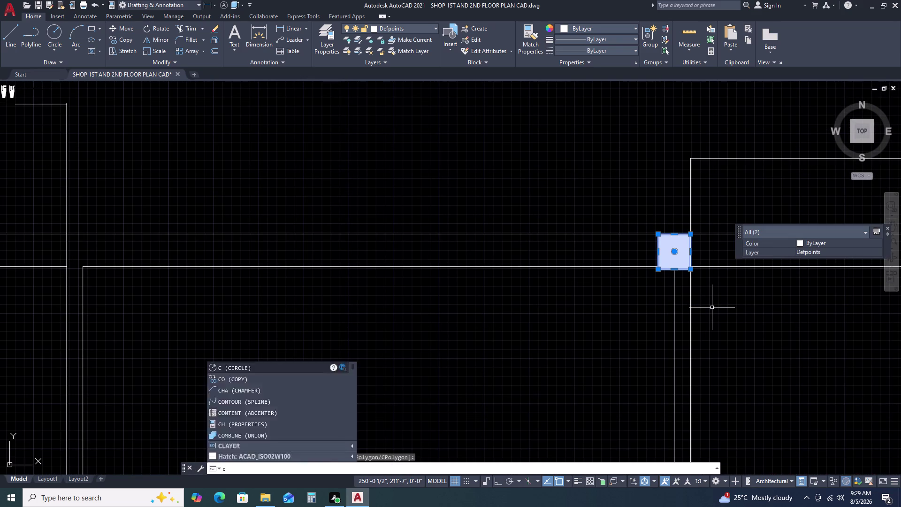
key(space)
click(658, 233)
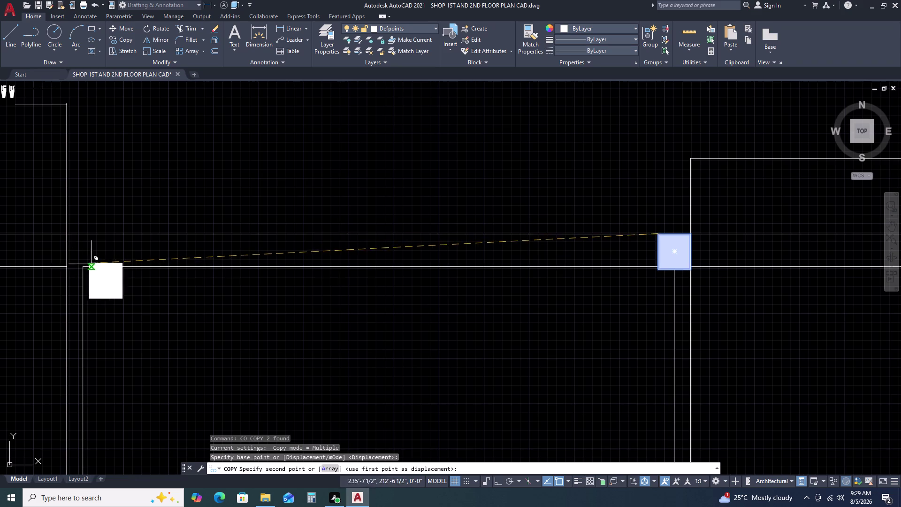
scroll(down, 3)
scroll(up, 3)
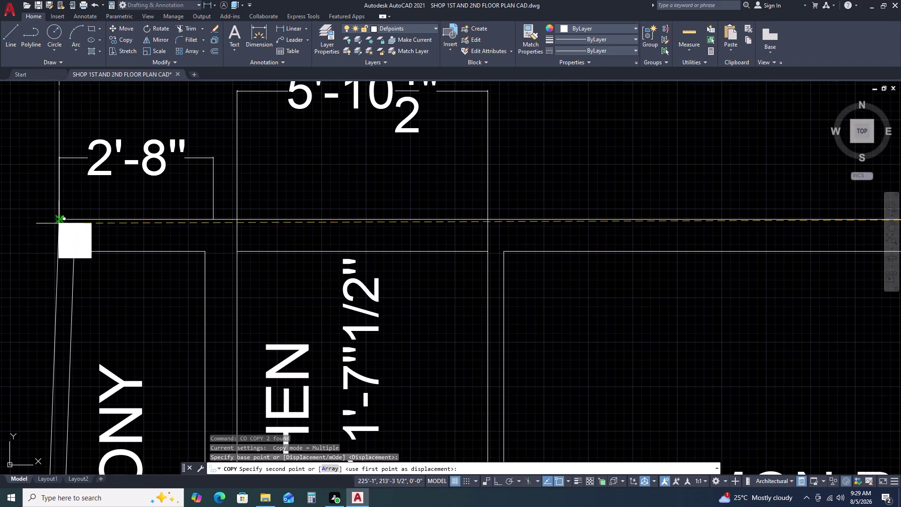
click(58, 219)
key(Escape)
scroll(down, 3)
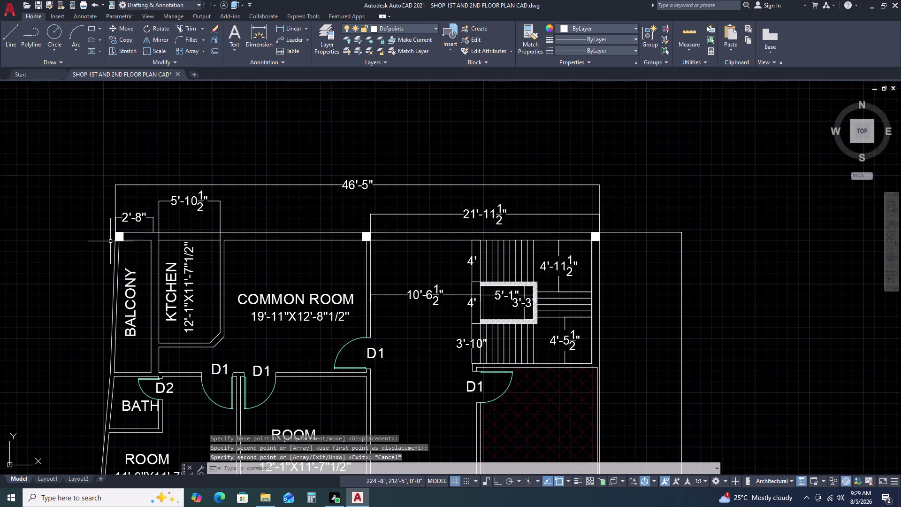
middle_drag(118, 249, 159, 264)
scroll(up, 3)
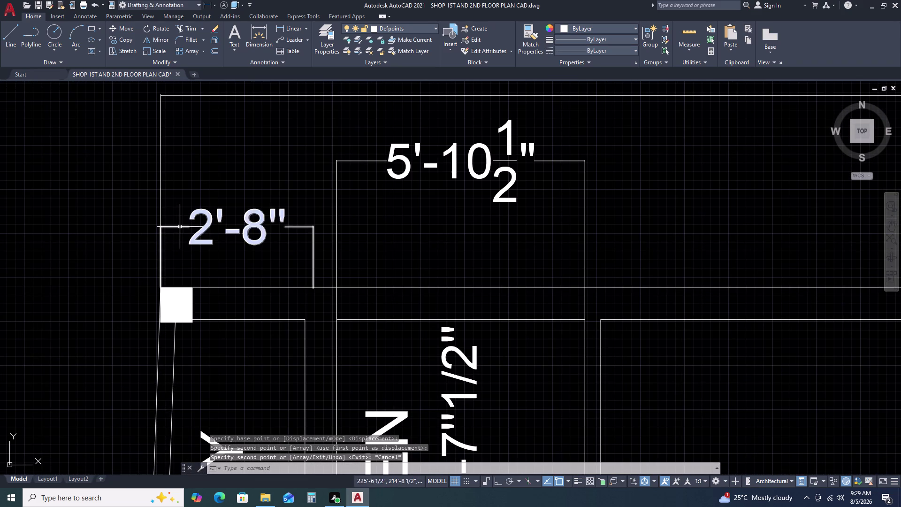
Replace the old 2'-8" balcony dimension with one measured from the square.
click(181, 226)
key(Delete)
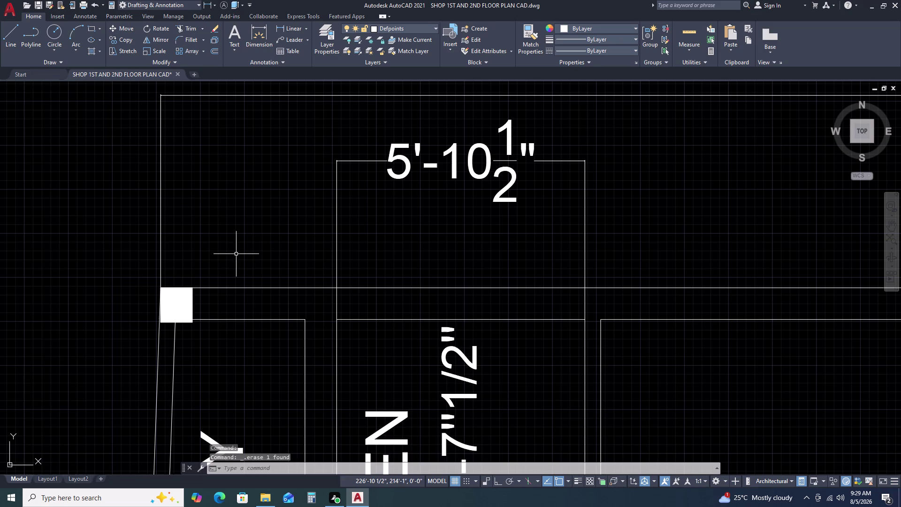
key(d)
text(li)
key(space)
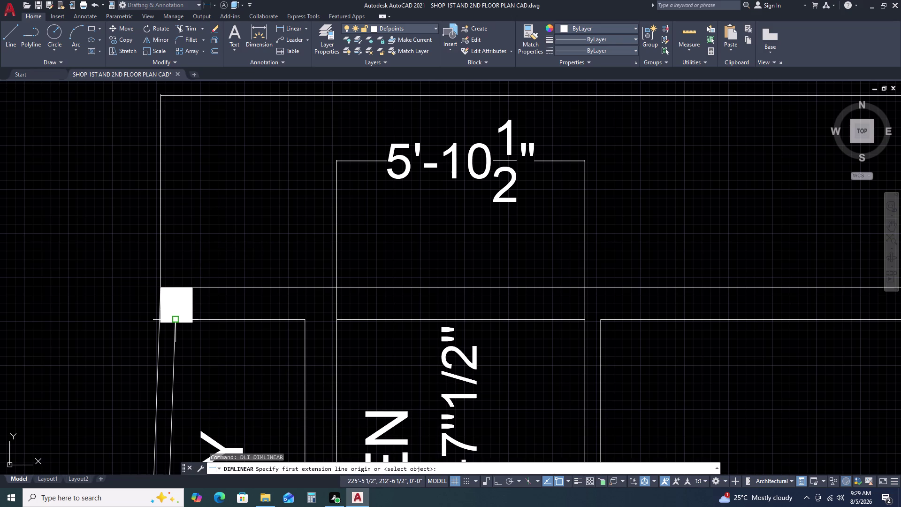
click(178, 287)
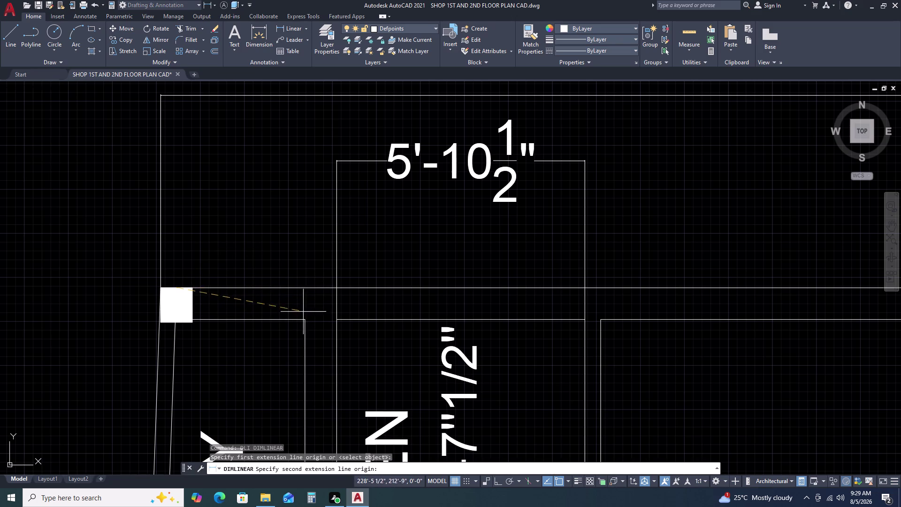
click(306, 318)
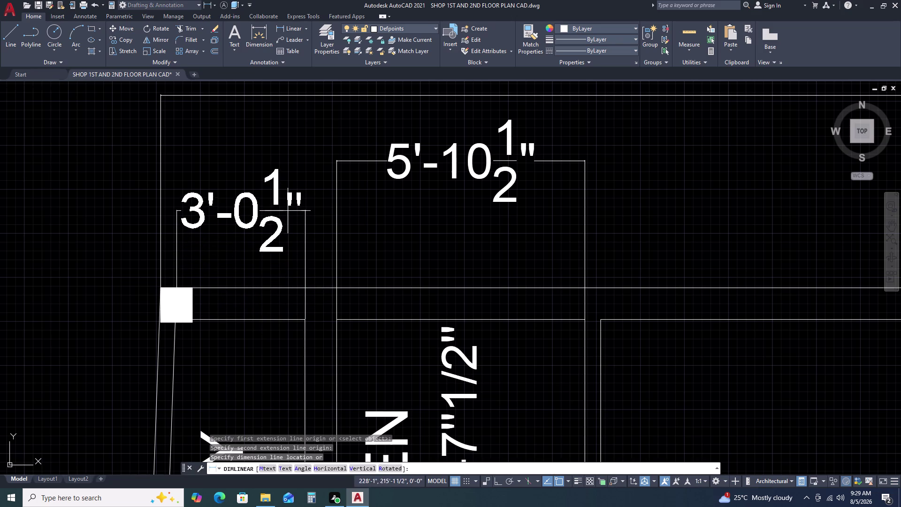
key(Escape)
key(space)
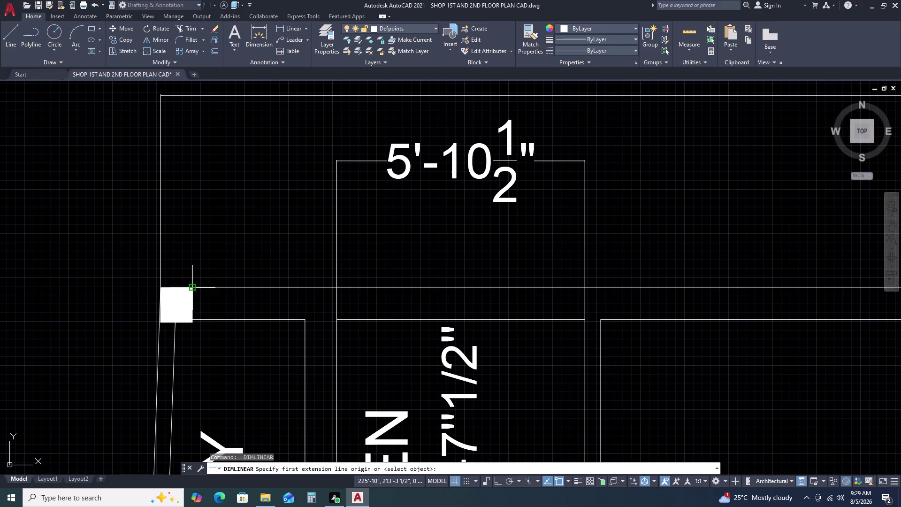
click(192, 287)
click(307, 321)
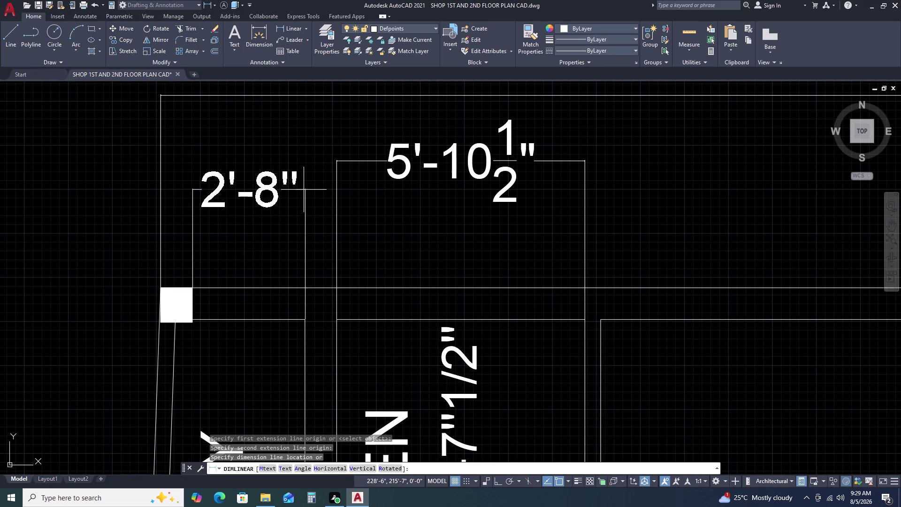
double_click(338, 159)
key(Escape)
Recentre the floor plan and start another linear dimension.
scroll(down, 3)
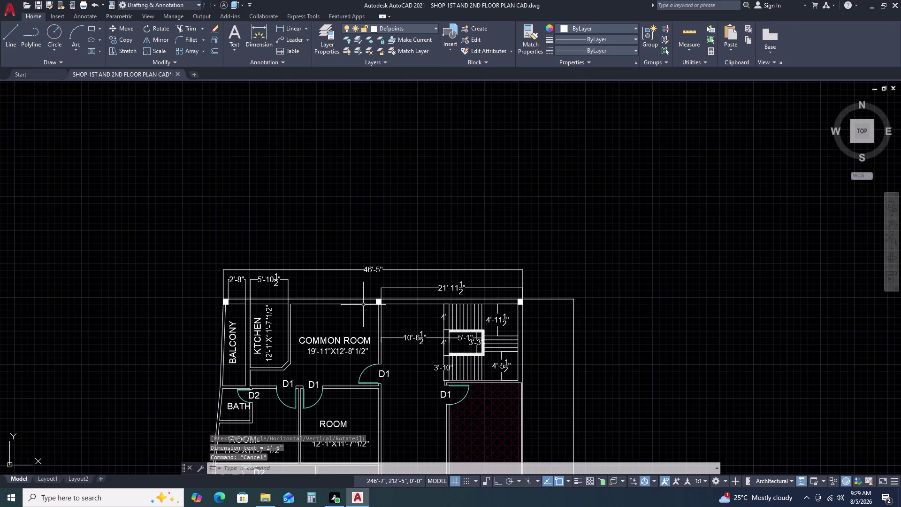
middle_drag(364, 305, 287, 271)
scroll(down, 3)
middle_drag(308, 368, 314, 311)
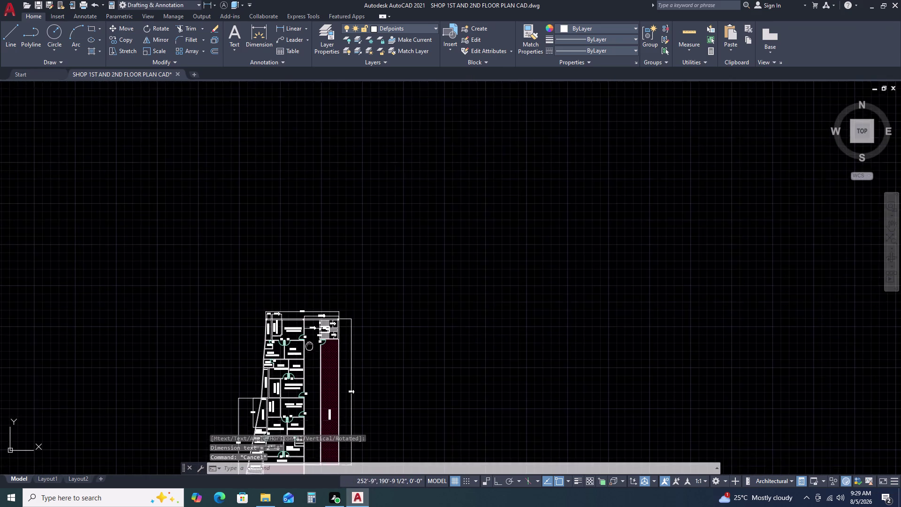
middle_drag(314, 311, 324, 269)
middle_drag(279, 400, 300, 354)
key(space)
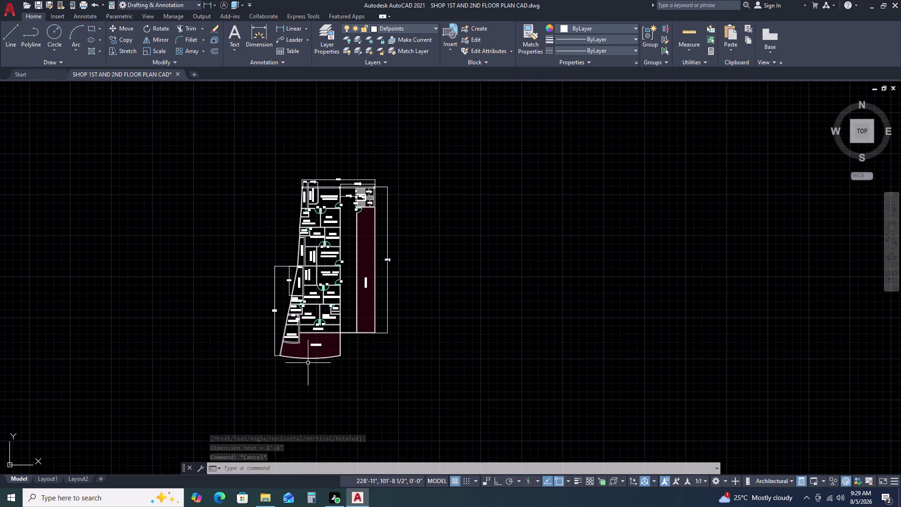
scroll(up, 3)
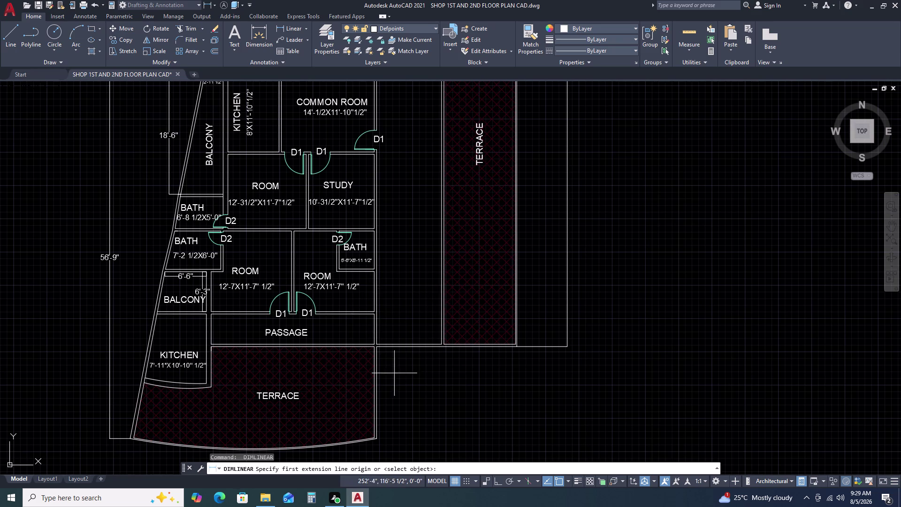
Add a 21'-11 1/2" linear dimension below the passage to the terrace wall.
scroll(up, 3)
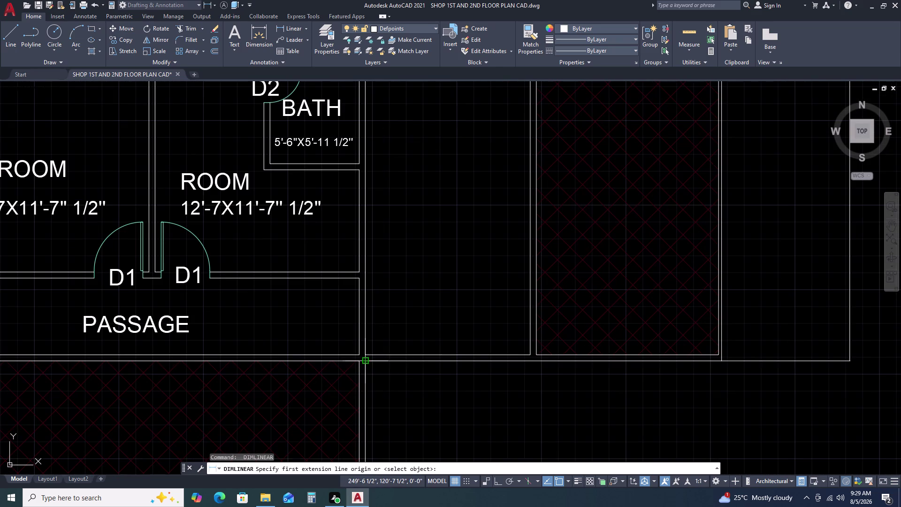
click(367, 363)
click(724, 362)
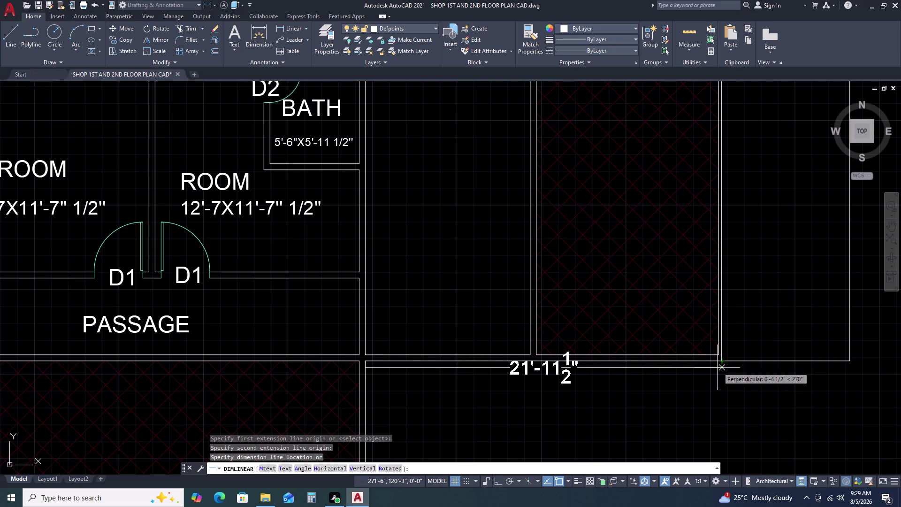
click(708, 403)
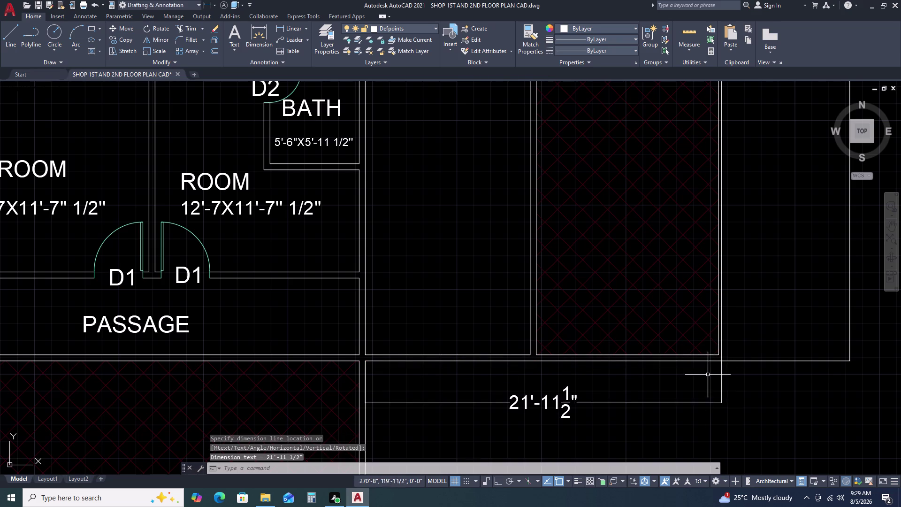
scroll(down, 3)
middle_drag(723, 296, 709, 307)
middle_drag(690, 329, 632, 405)
key(Escape)
Delete the top 21'-11 1/2" dimension and the 5'-10 1/2" kitchen dimension.
middle_drag(617, 229, 611, 415)
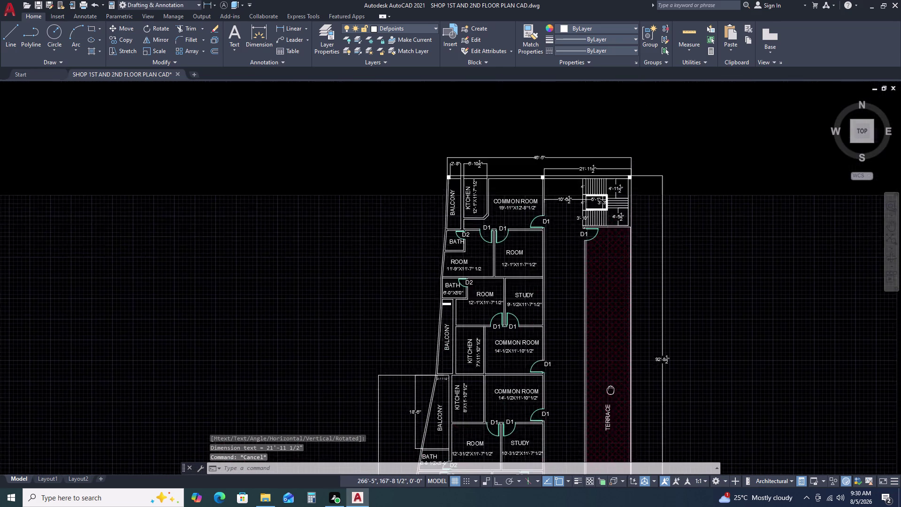
scroll(up, 3)
click(548, 251)
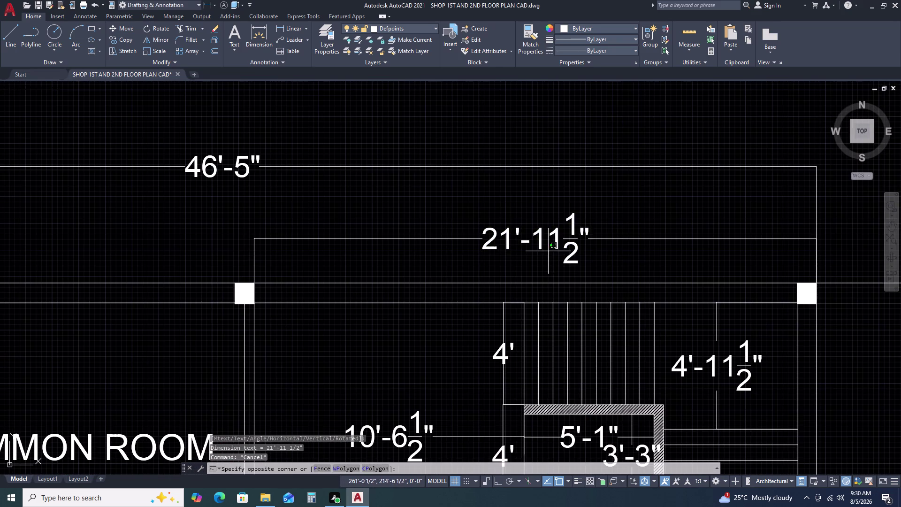
click(570, 228)
click(546, 240)
click(512, 239)
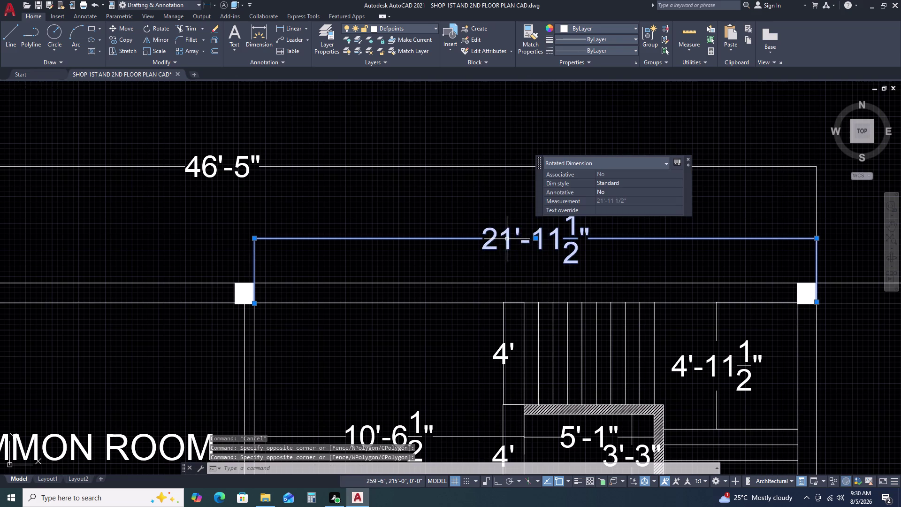
key(Delete)
scroll(down, 3)
scroll(up, 3)
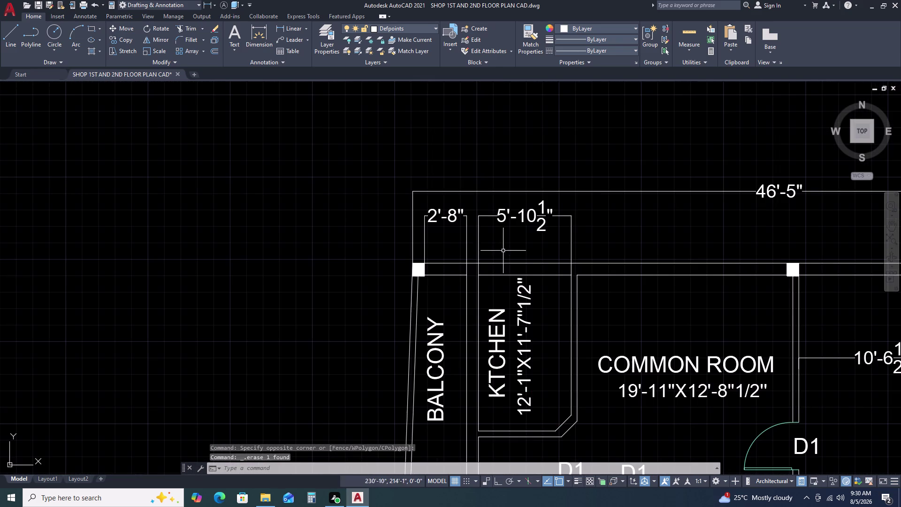
click(531, 220)
key(Delete)
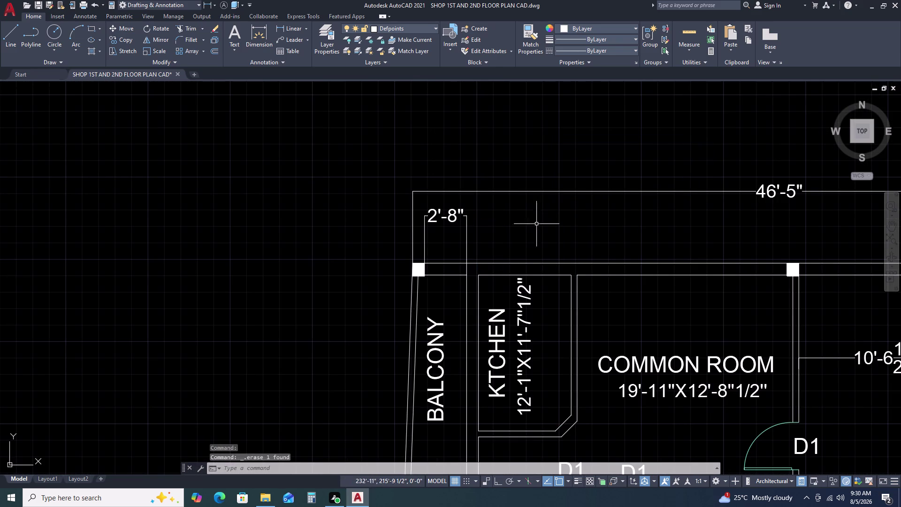
middle_drag(550, 342, 619, 300)
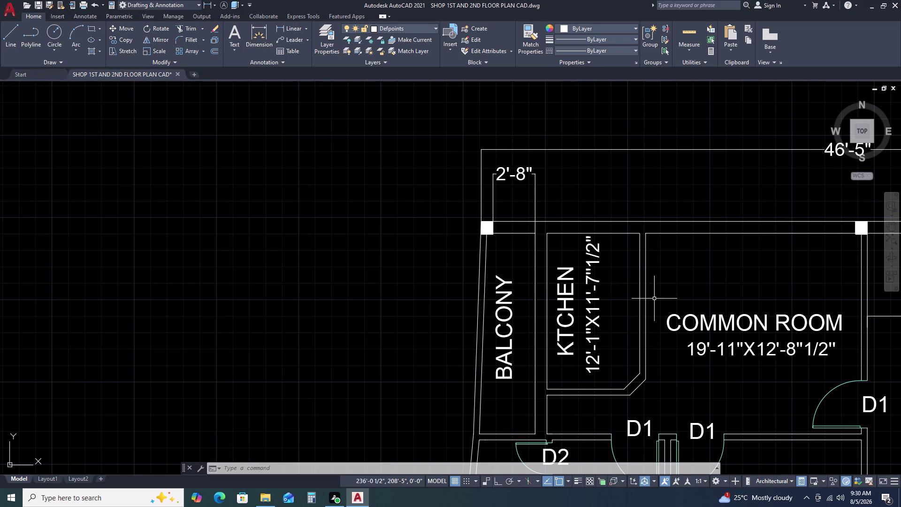
Erase the kitchen's inner right wall line, angled corner line and inner bottom line.
click(637, 317)
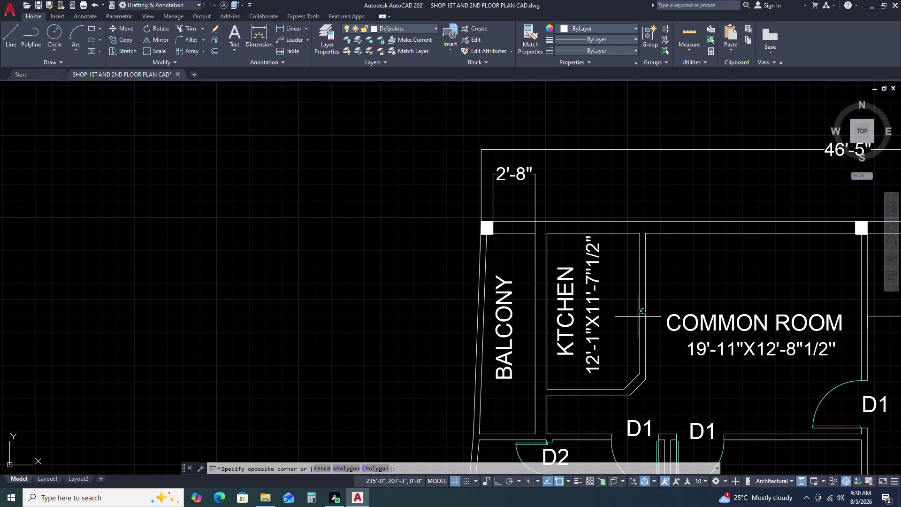
click(625, 371)
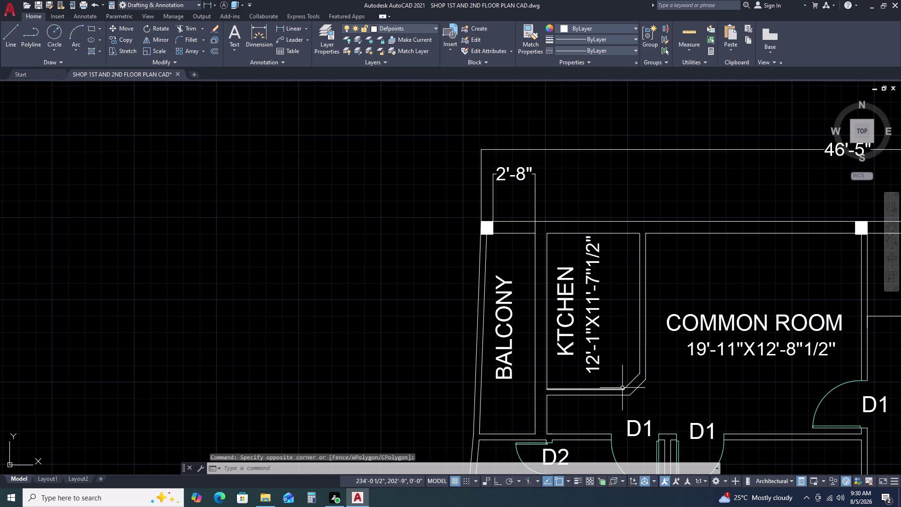
click(622, 388)
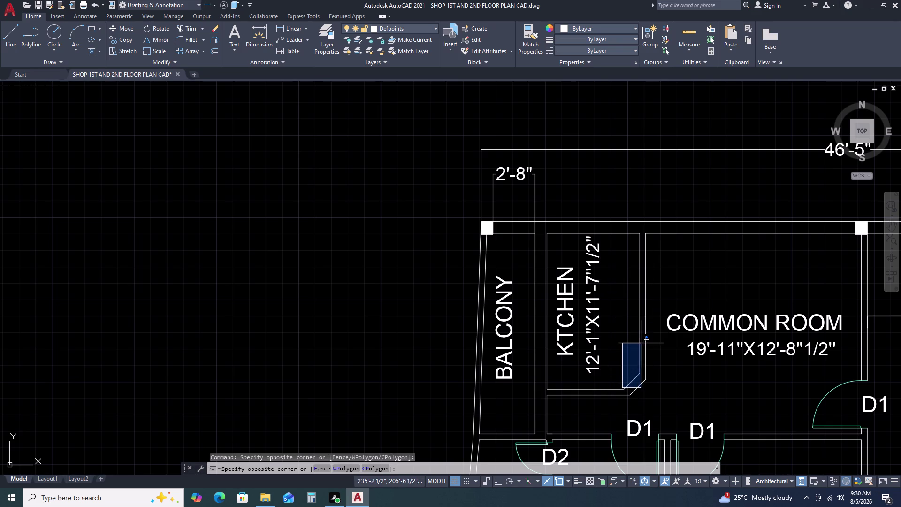
click(641, 329)
click(641, 348)
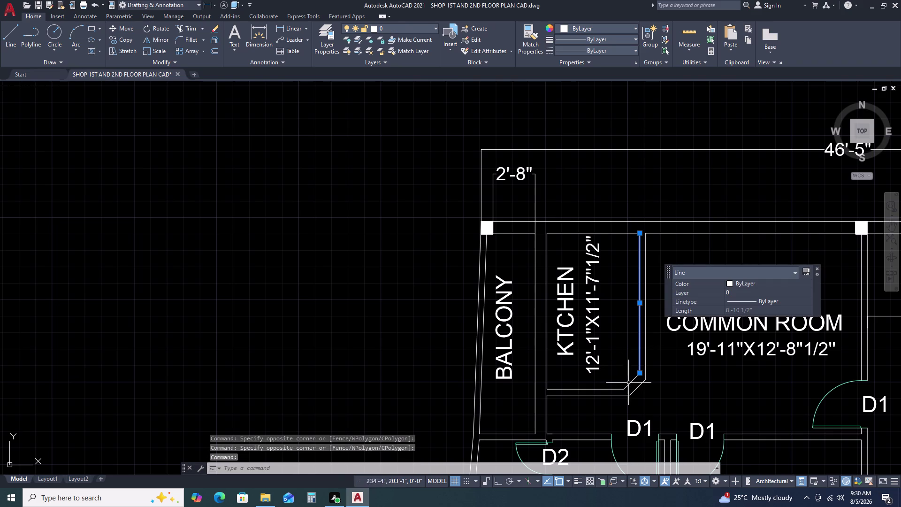
click(631, 382)
click(613, 388)
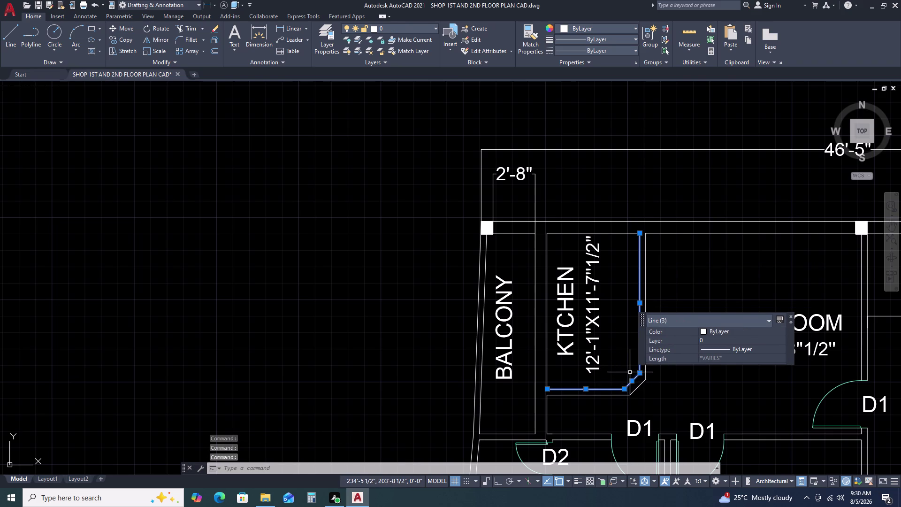
key(End)
key(End)
key(End)
key(End)
key(End)
key(Delete)
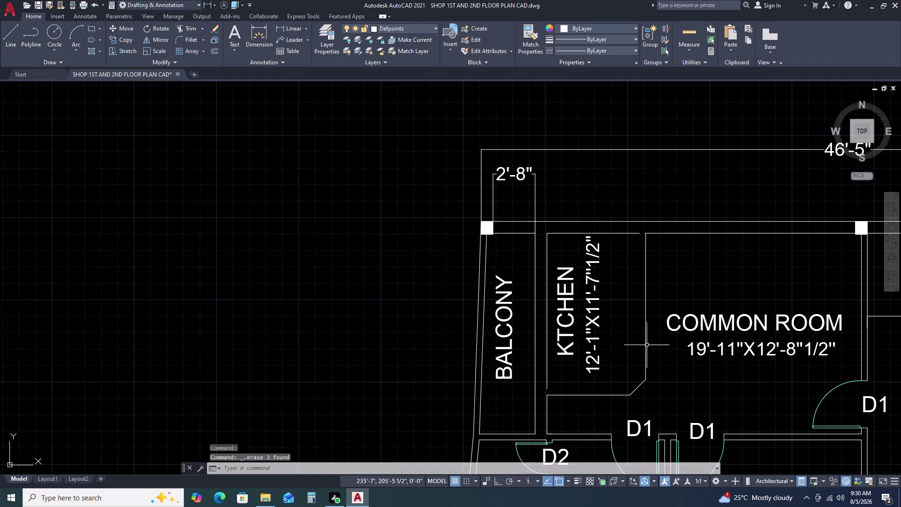
Select the remaining right wall line and start OFFSET.
click(656, 308)
click(628, 324)
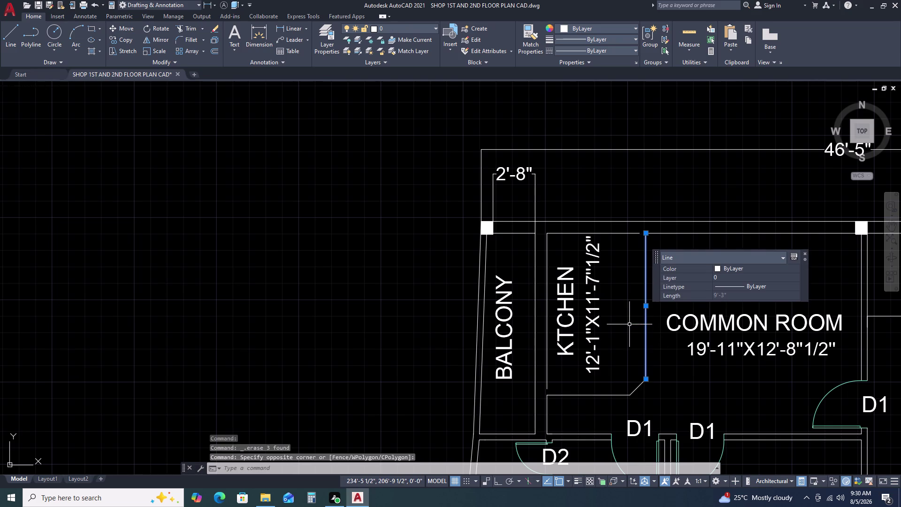
text(o)
key(space)
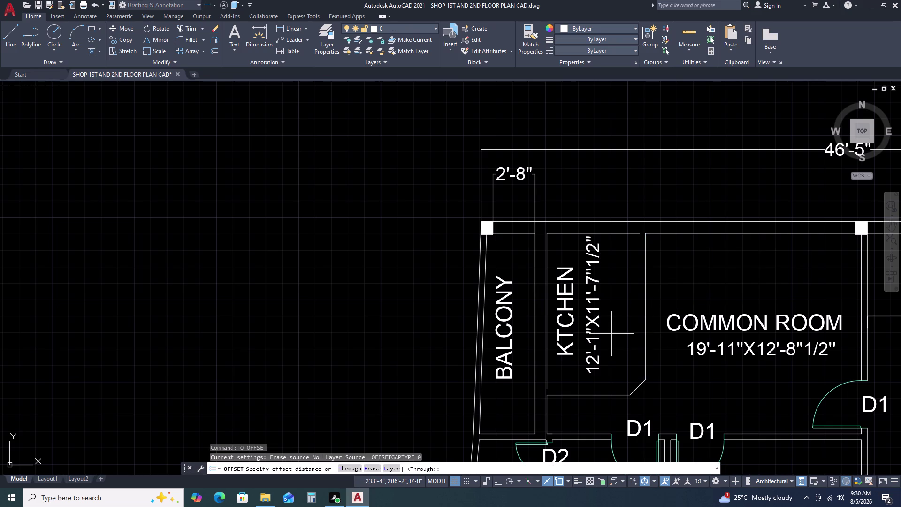
Offset the kitchen's right wall and angled corner lines 4.5 inches inward.
text(4.5)
key(Return)
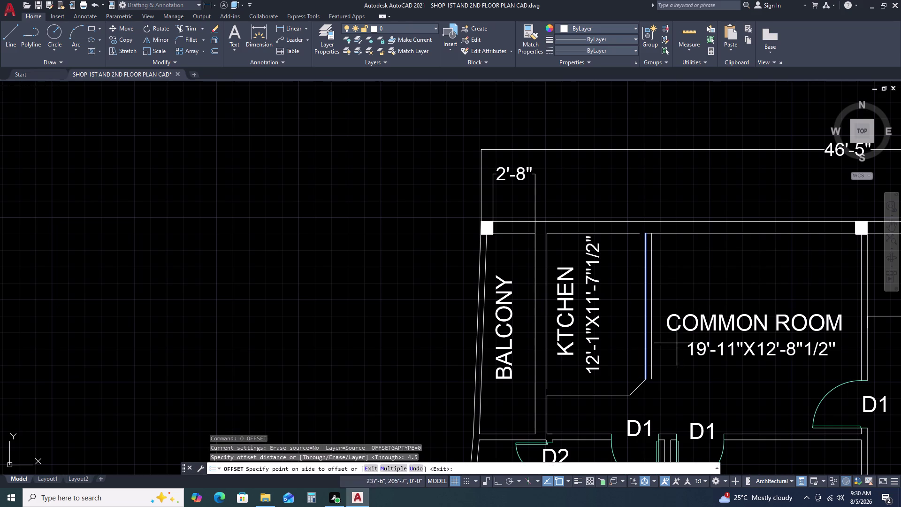
click(676, 344)
click(643, 384)
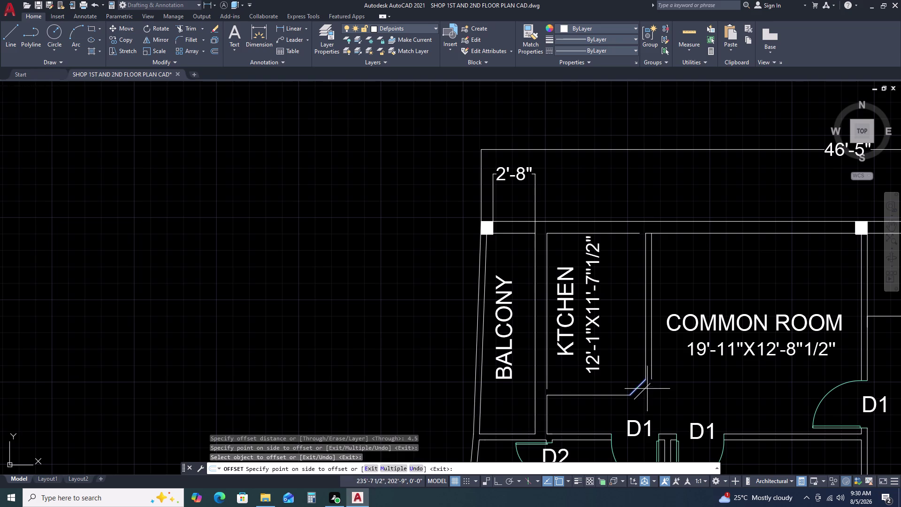
click(650, 391)
click(618, 396)
click(614, 405)
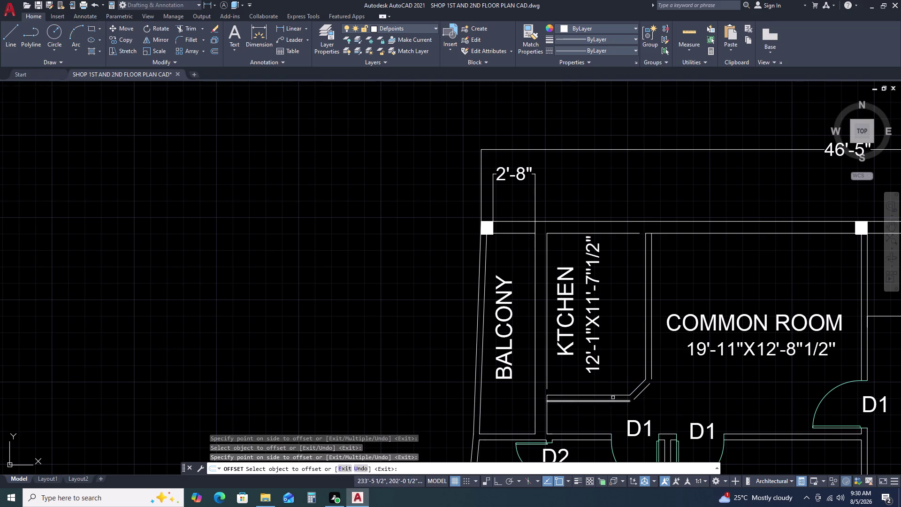
key(Escape)
Extend the new vertical, angled and inner bottom wall lines.
scroll(up, 3)
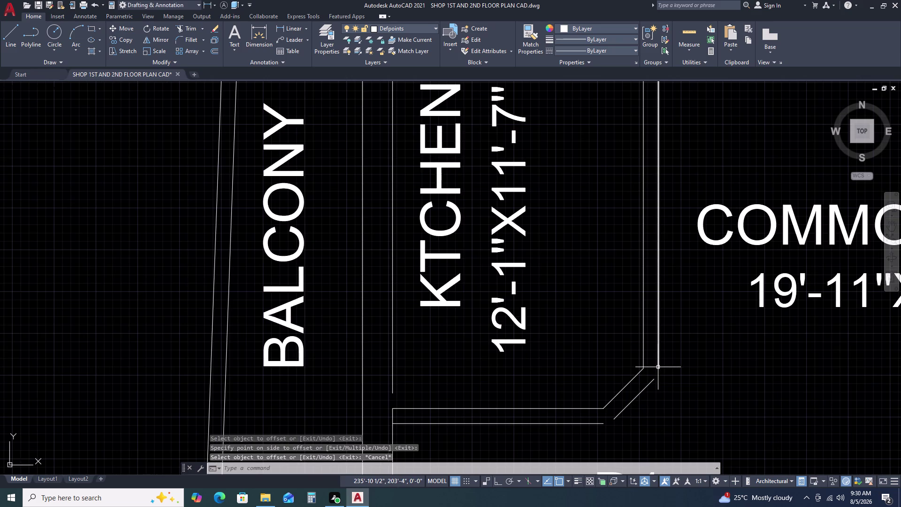
text(ex)
key(space)
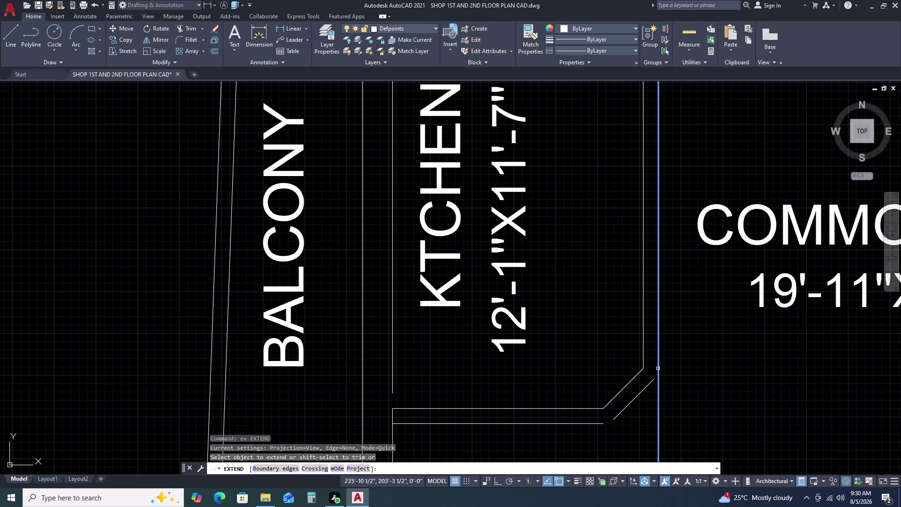
click(652, 381)
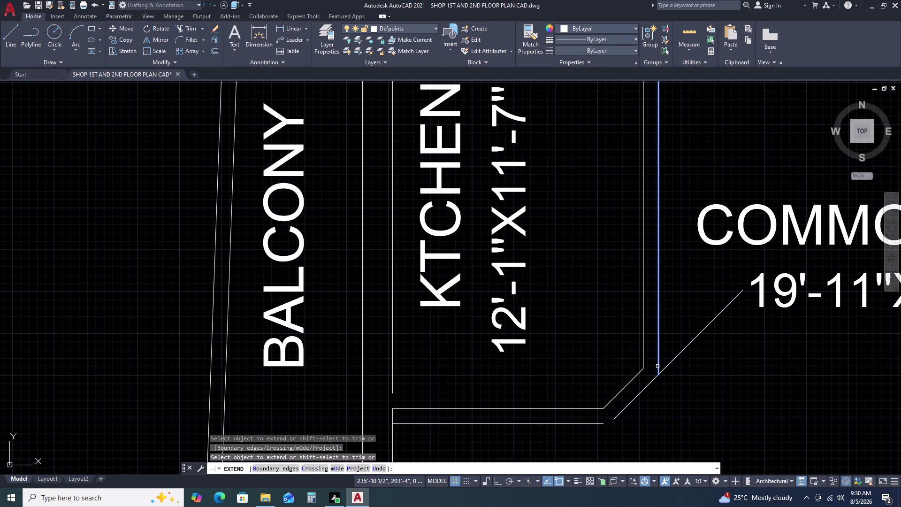
click(658, 364)
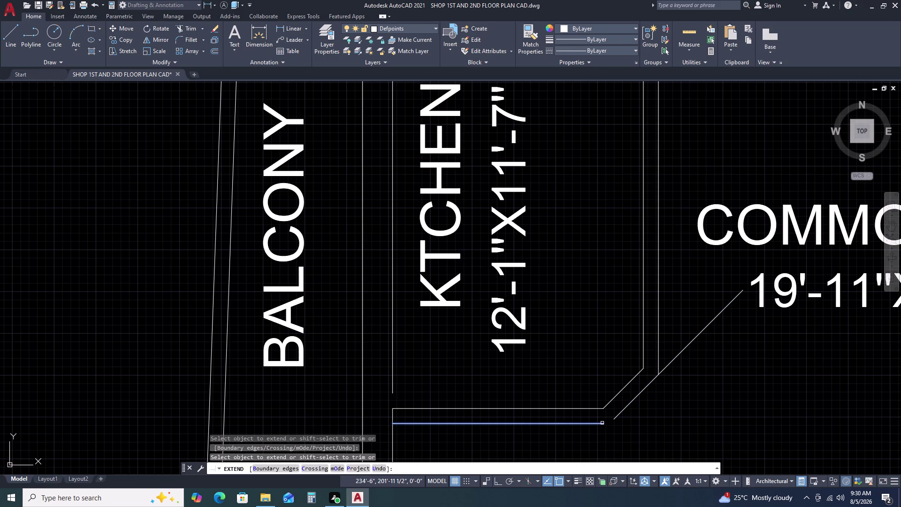
click(602, 422)
click(615, 418)
key(Escape)
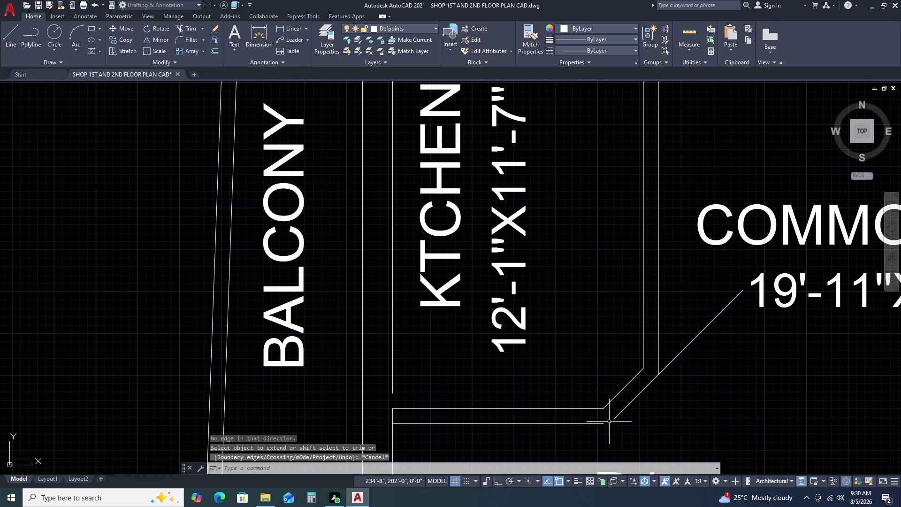
Select the overshooting angled line near the corner.
click(674, 355)
click(682, 339)
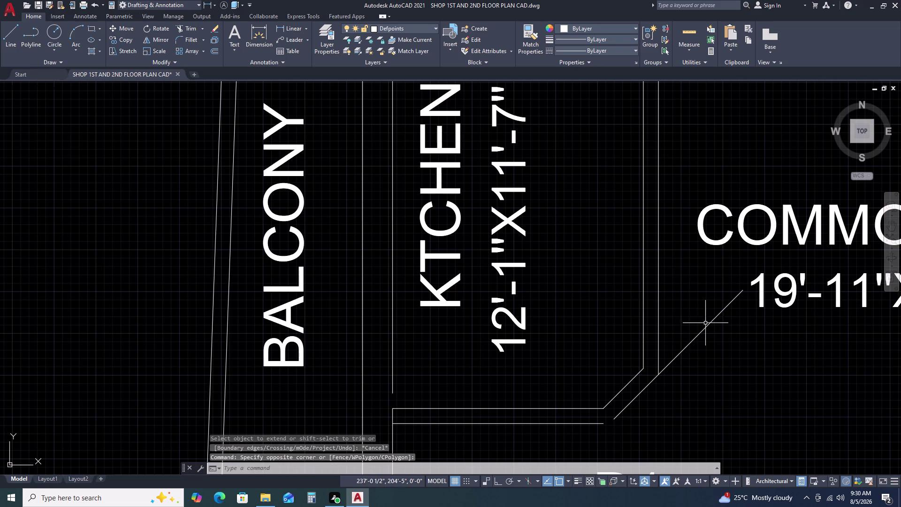
click(709, 319)
click(699, 336)
middle_drag(718, 311, 583, 290)
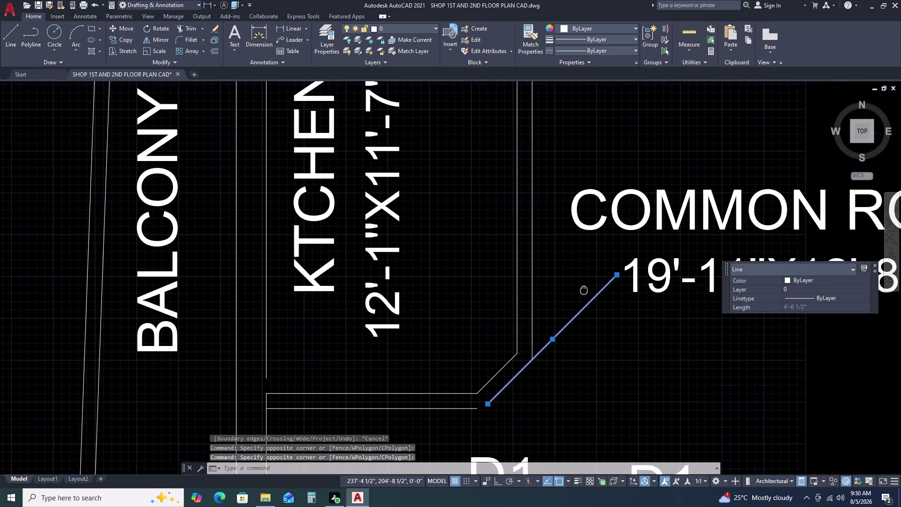
Grip-stretch the angled line and inner bottom line so their ends meet at the corner.
click(609, 270)
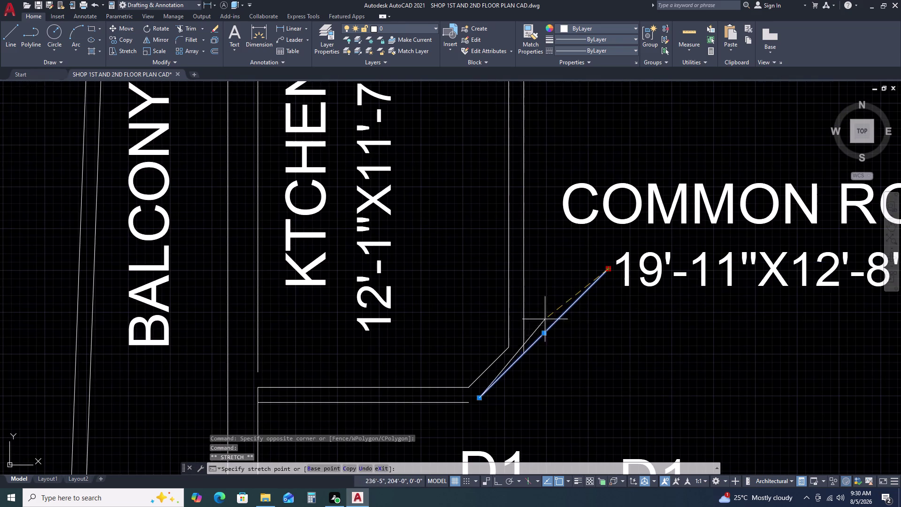
click(524, 350)
scroll(up, 3)
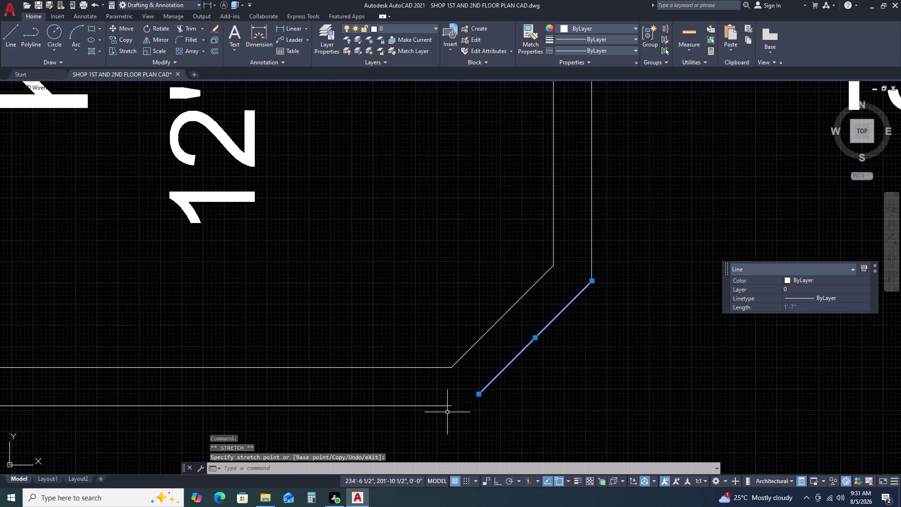
click(449, 406)
click(452, 405)
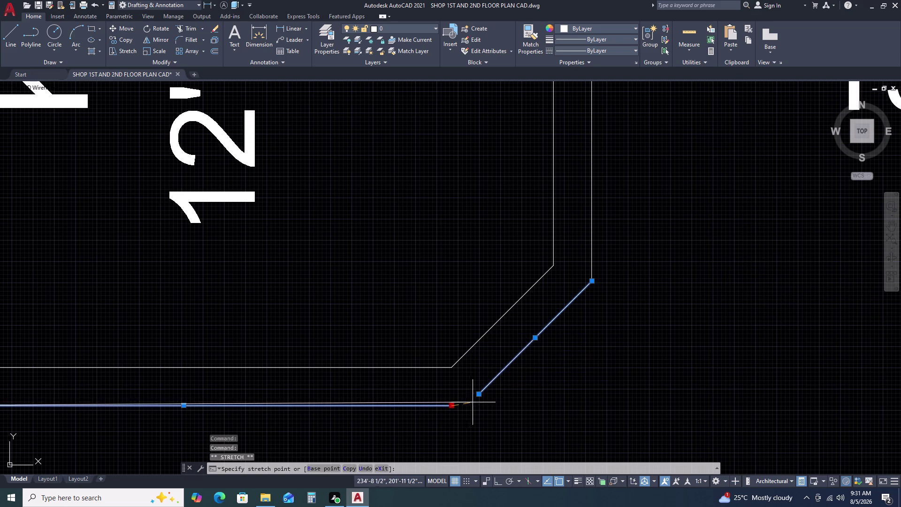
click(470, 406)
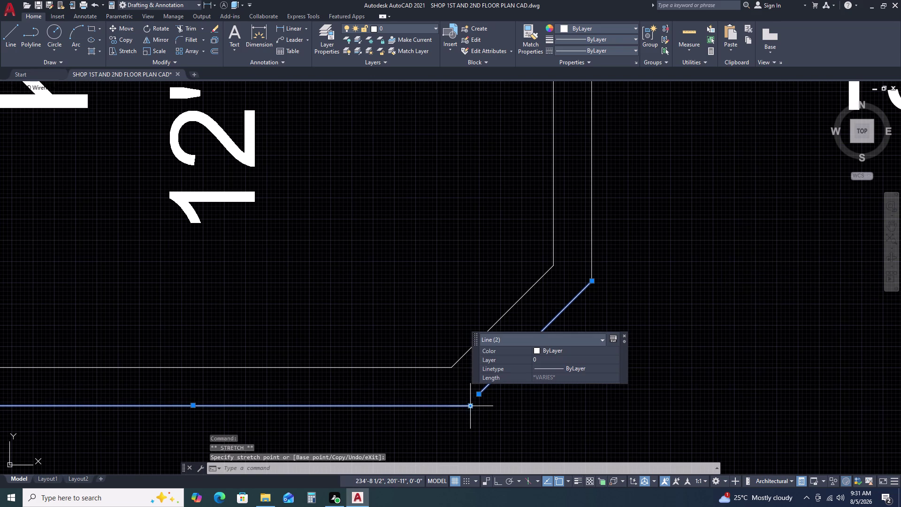
click(479, 396)
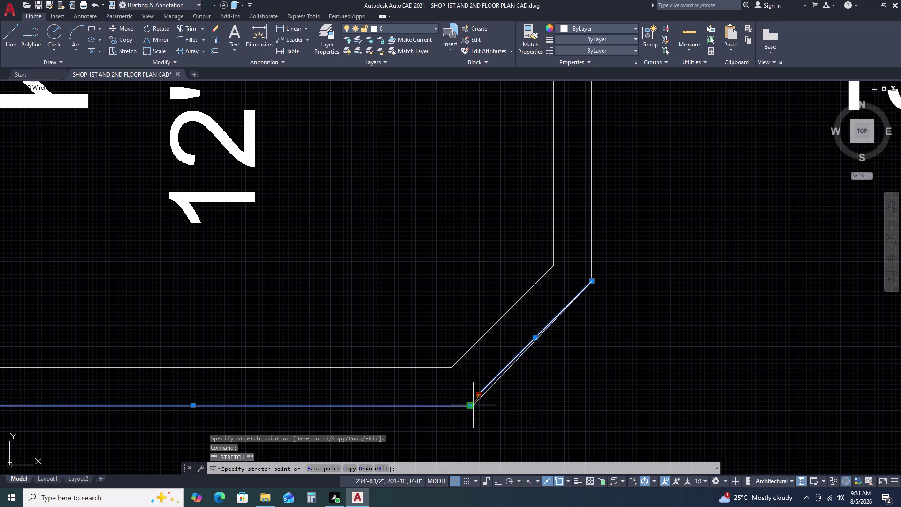
click(473, 404)
key(Escape)
Extend the kitchen's inner right wall line using EX.
scroll(down, 3)
scroll(down, 3)
scroll(up, 3)
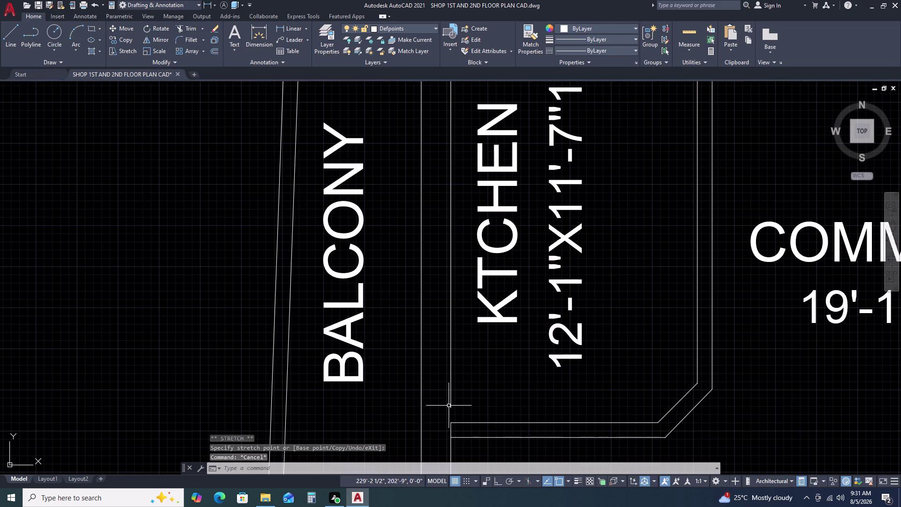
key(t)
key(Escape)
key(e)
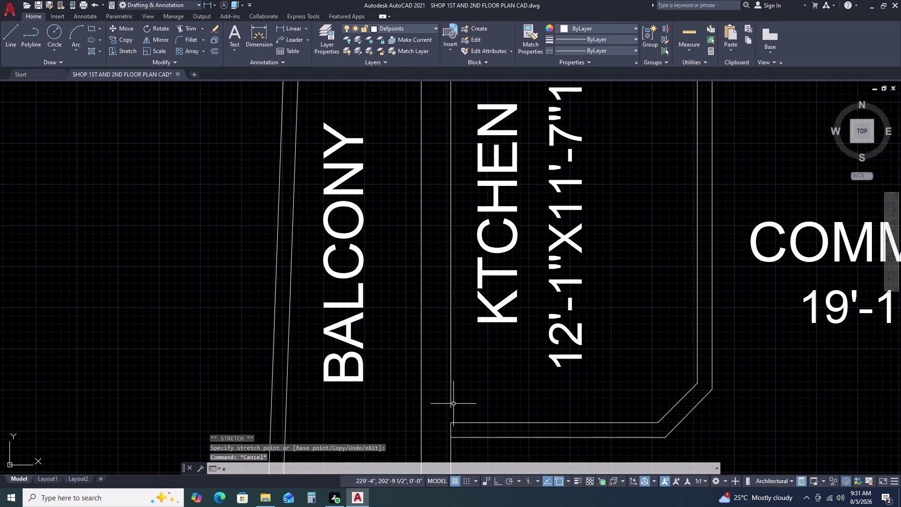
key(x)
key(space)
click(449, 401)
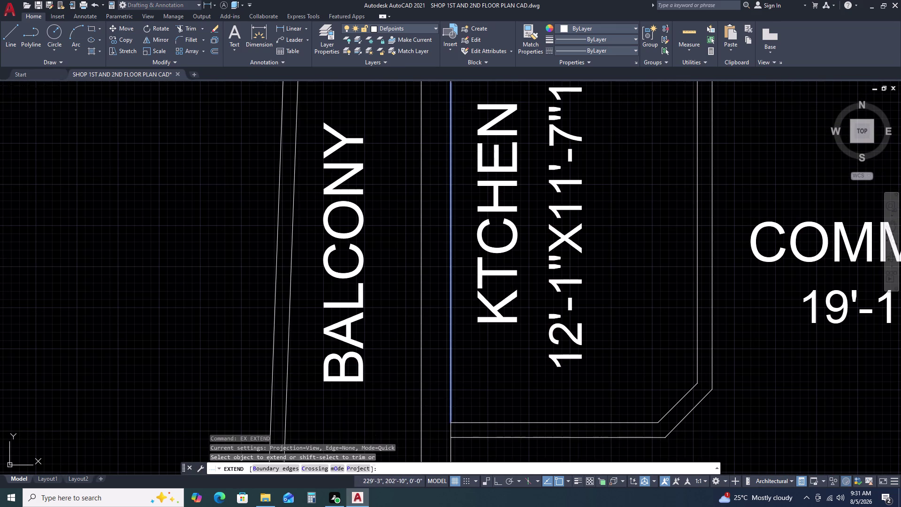
Extend the inner right wall line up to the kitchen's top wall.
scroll(down, 3)
scroll(up, 3)
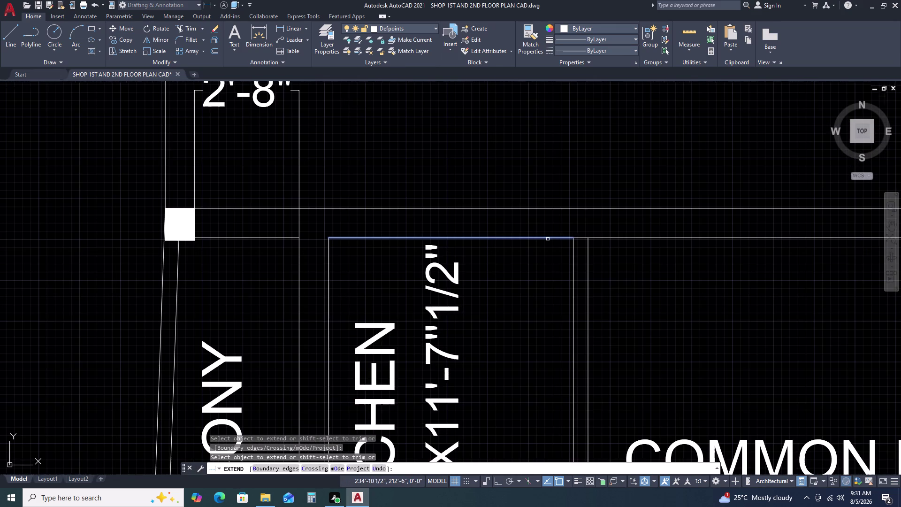
click(548, 239)
key(Escape)
Trim the excess line ends at the kitchen's top corner.
scroll(down, 3)
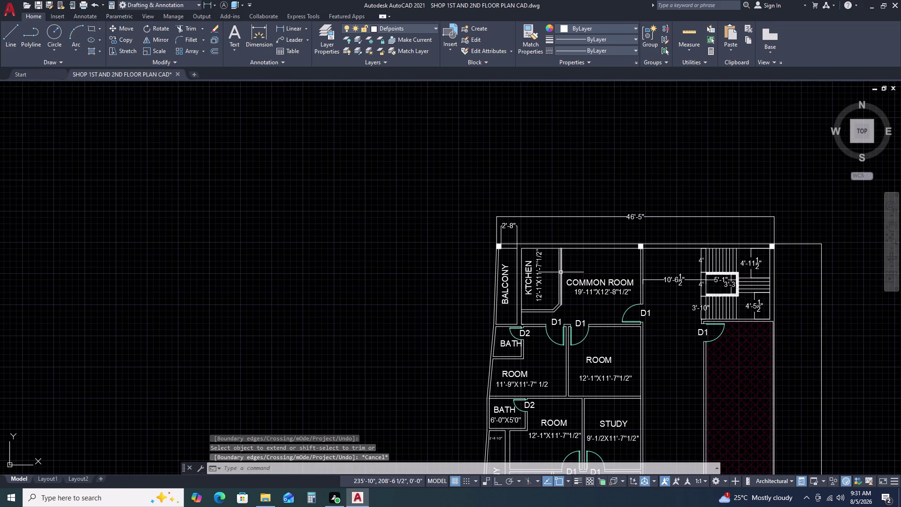
text(tr)
key(space)
scroll(up, 3)
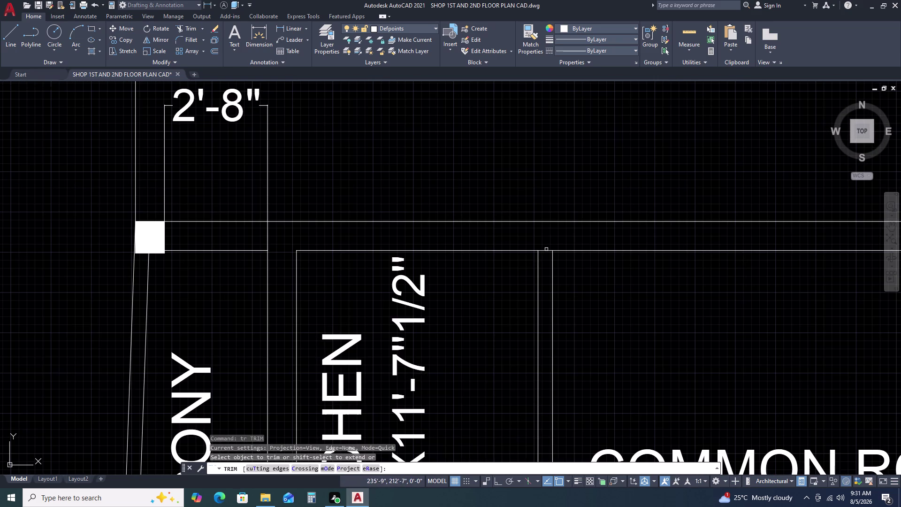
click(547, 250)
scroll(down, 3)
scroll(up, 3)
click(486, 251)
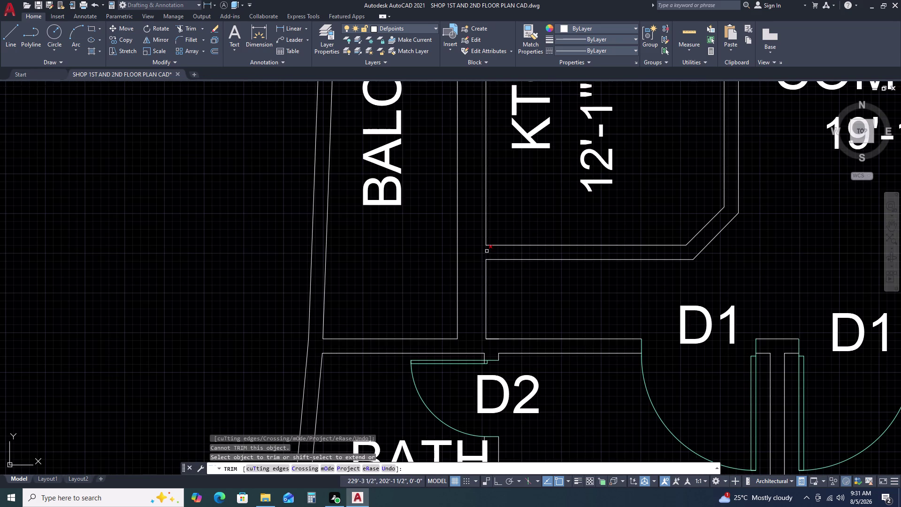
scroll(down, 3)
key(Escape)
Zoom out over the whole plan and start a rectangle with REC.
scroll(up, 3)
scroll(down, 3)
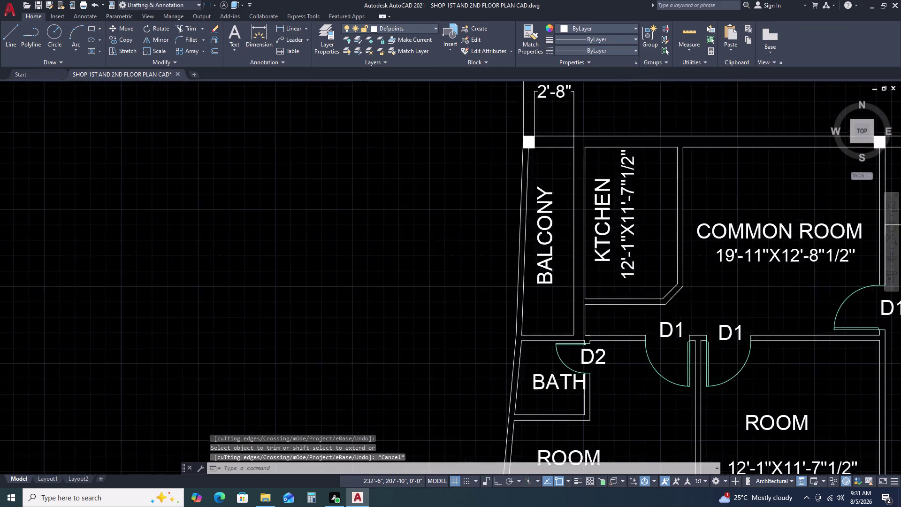
middle_drag(687, 231, 666, 253)
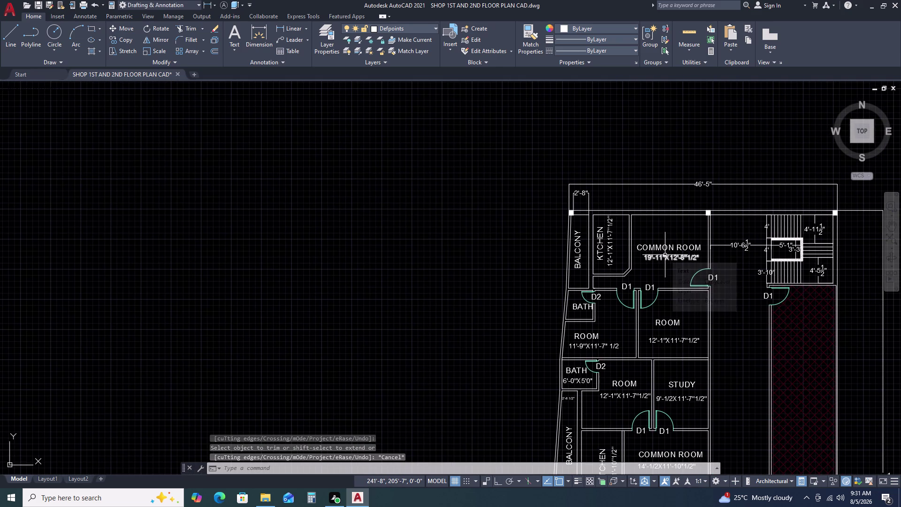
scroll(up, 3)
scroll(down, 3)
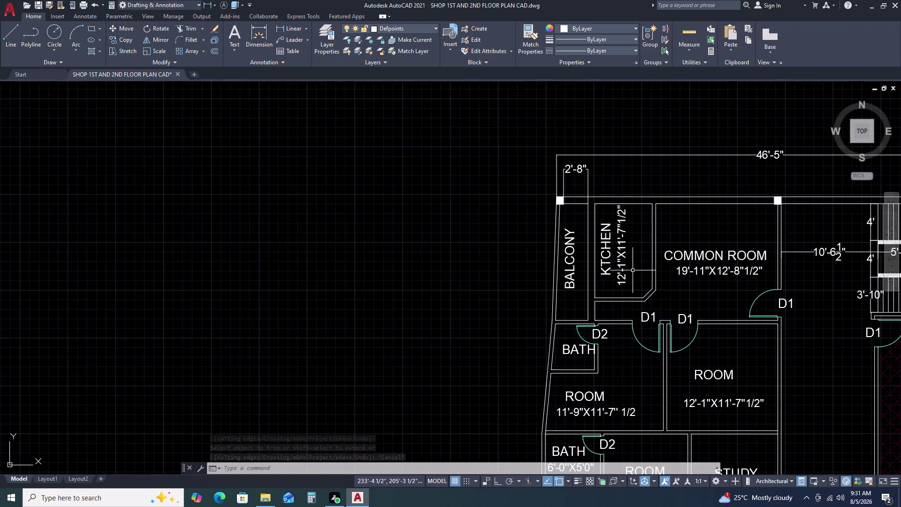
scroll(down, 3)
text(re)
key(c)
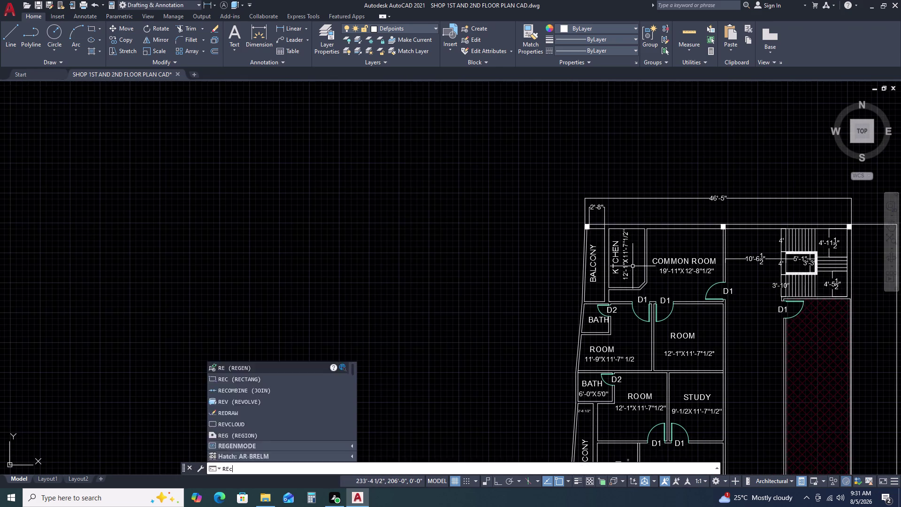
key(space)
Draw a small rectangle above the plan and rotate it 90° upright.
double_click(622, 152)
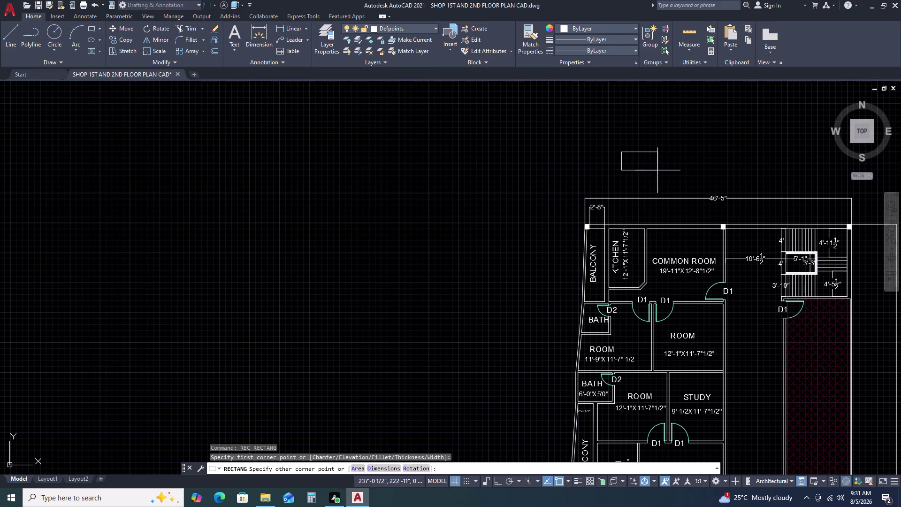
click(682, 182)
click(685, 163)
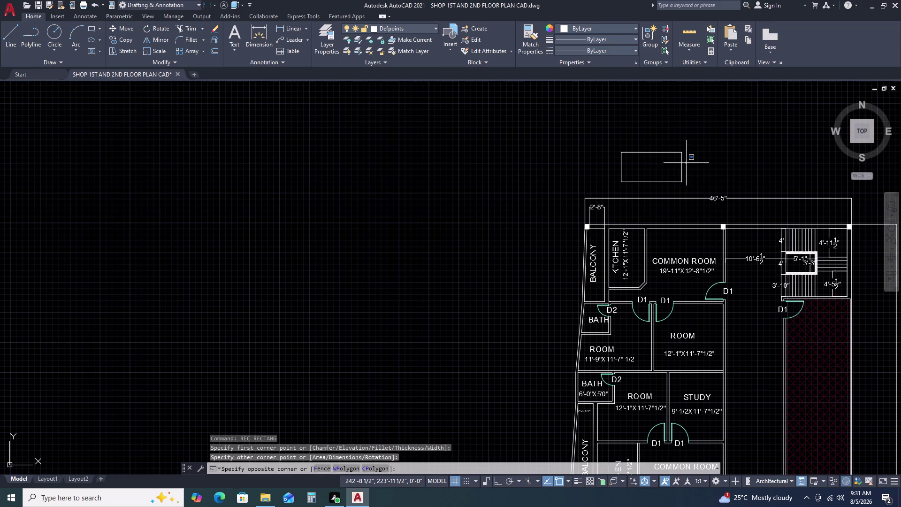
click(665, 162)
text(ro)
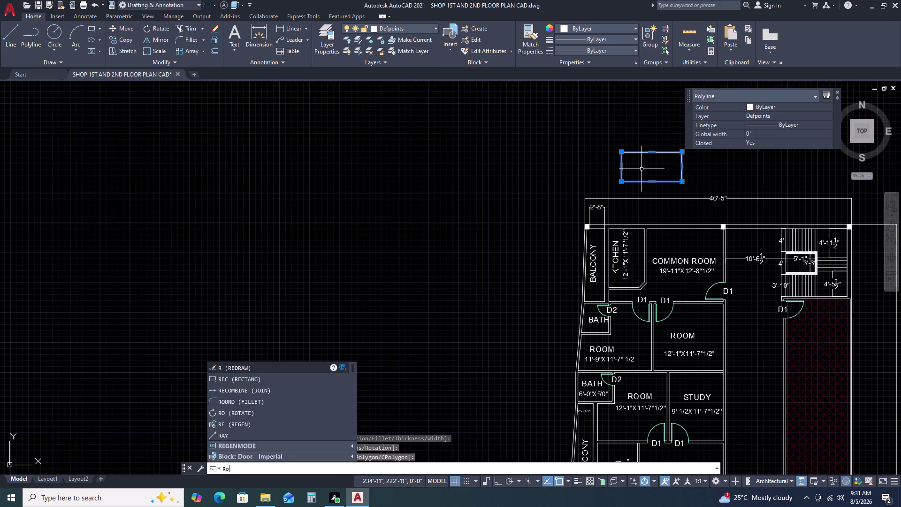
key(space)
click(640, 182)
click(637, 152)
Move the rectangle by its lower corner onto the kitchen's right wall.
click(651, 168)
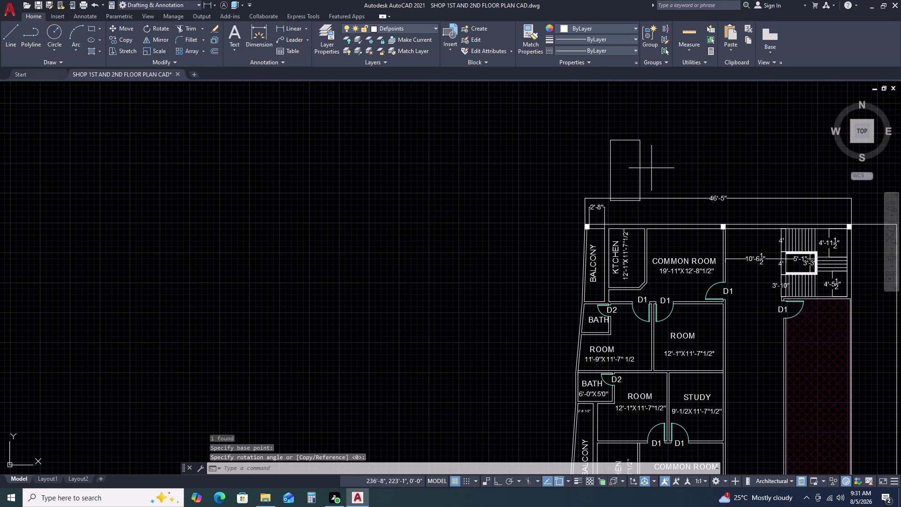
click(612, 164)
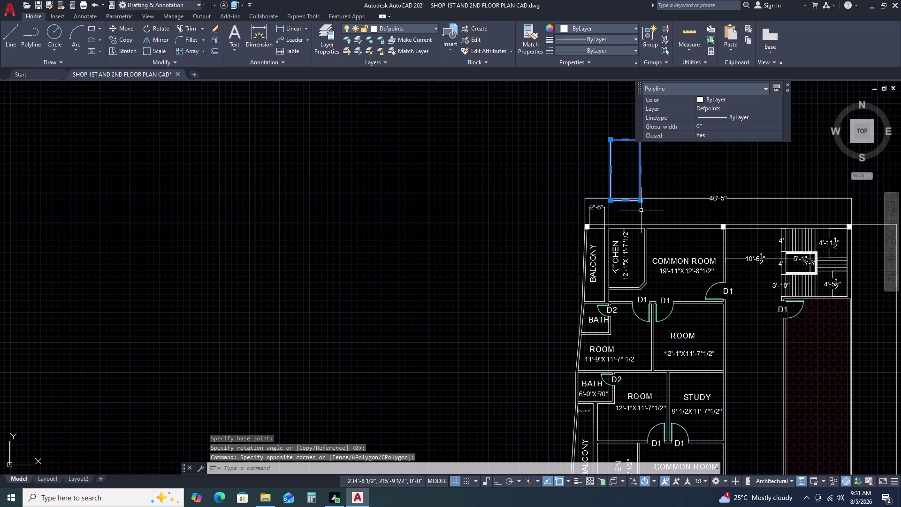
key(m)
key(space)
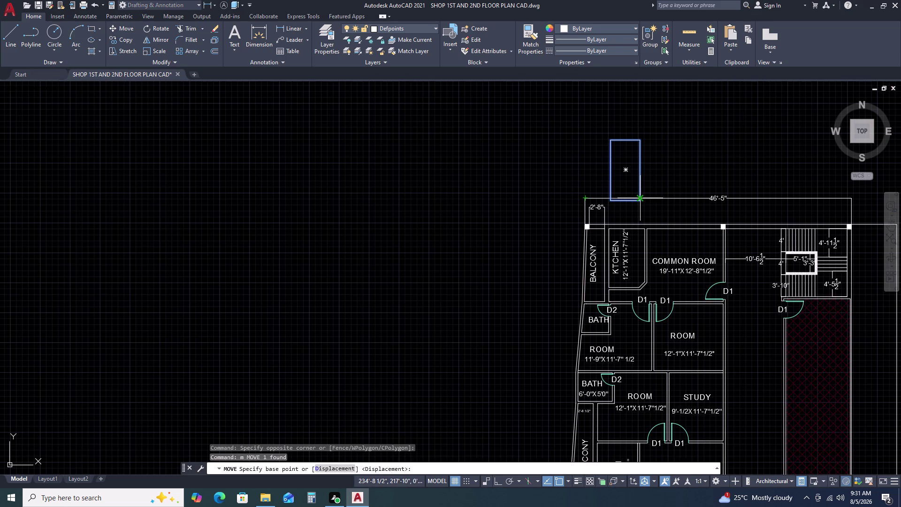
click(640, 202)
scroll(up, 3)
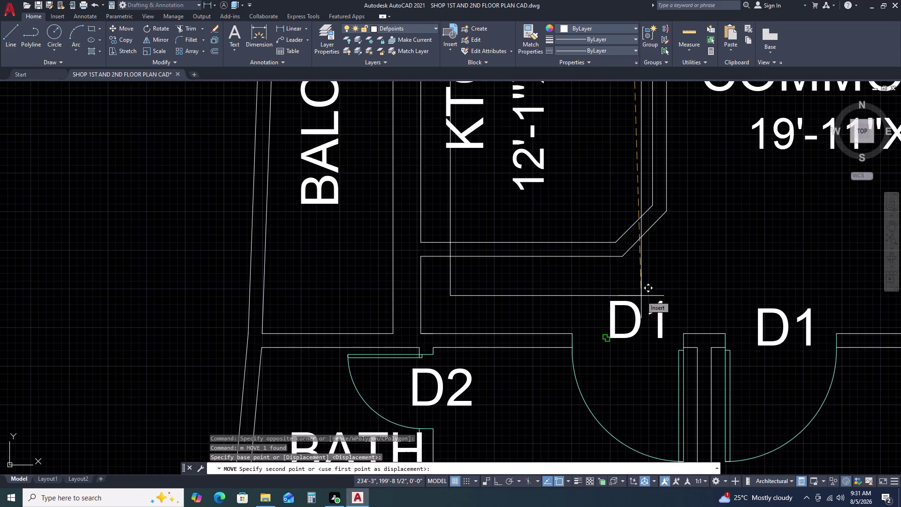
scroll(down, 3)
scroll(down, 3)
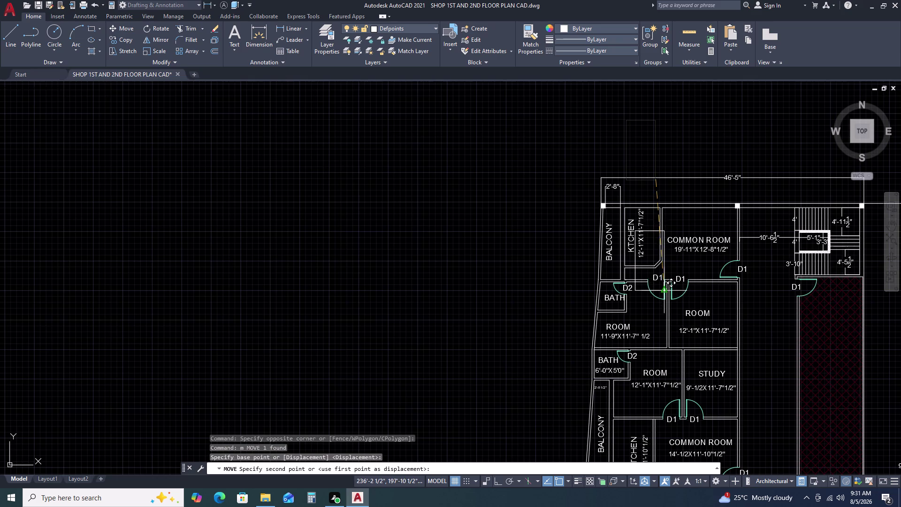
scroll(up, 3)
middle_drag(681, 277, 682, 310)
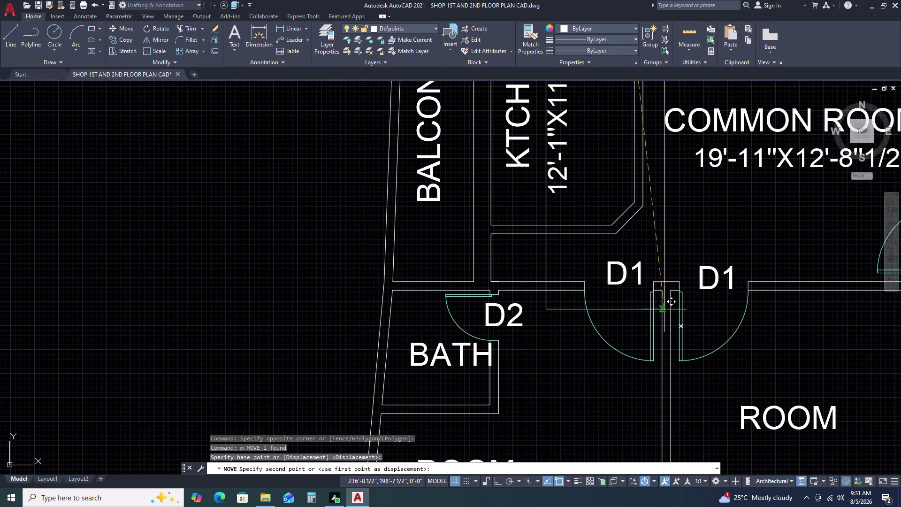
click(664, 309)
middle_drag(675, 189, 671, 312)
middle_click(672, 321)
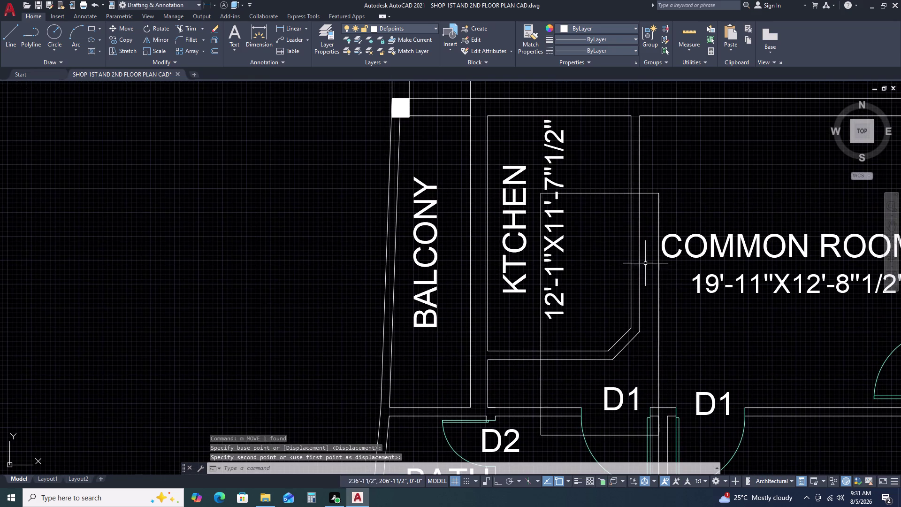
Trim away four edges of the new rectangle inside the kitchen.
text(rt)
key(space)
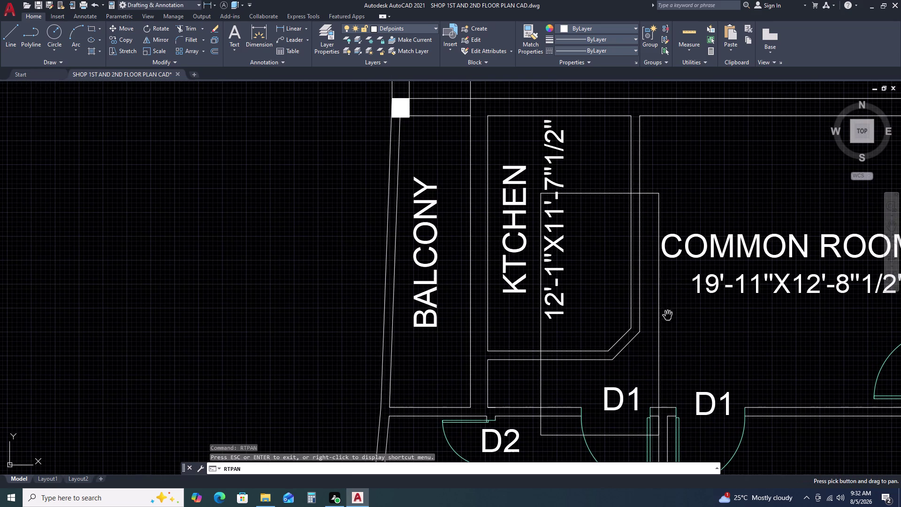
key(Escape)
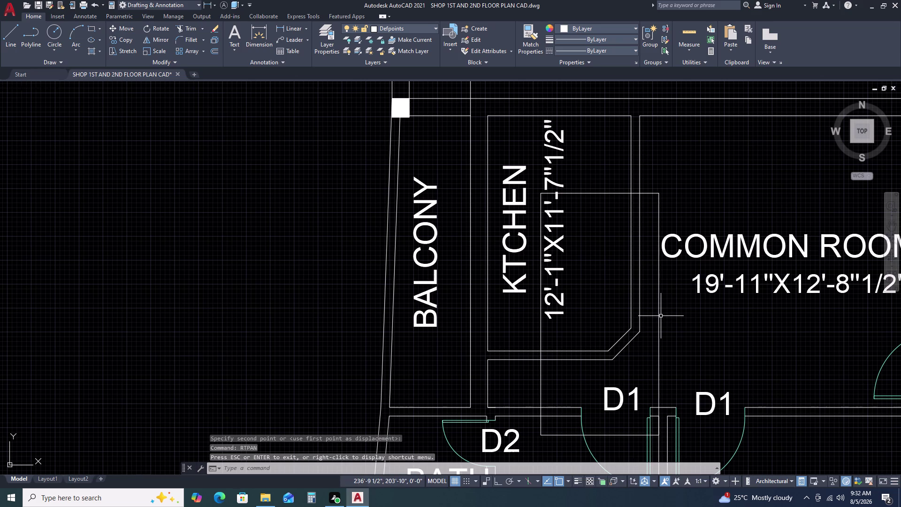
text(rt)
key(space)
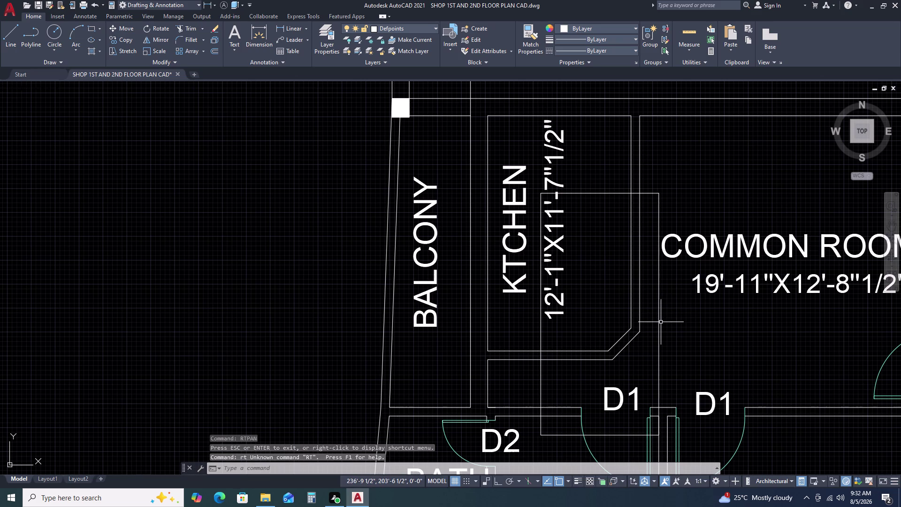
text(tr)
key(space)
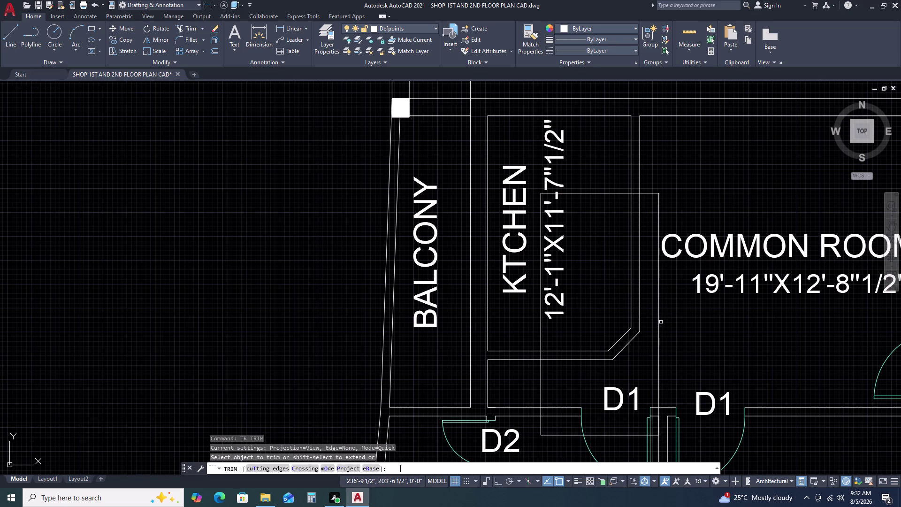
click(659, 309)
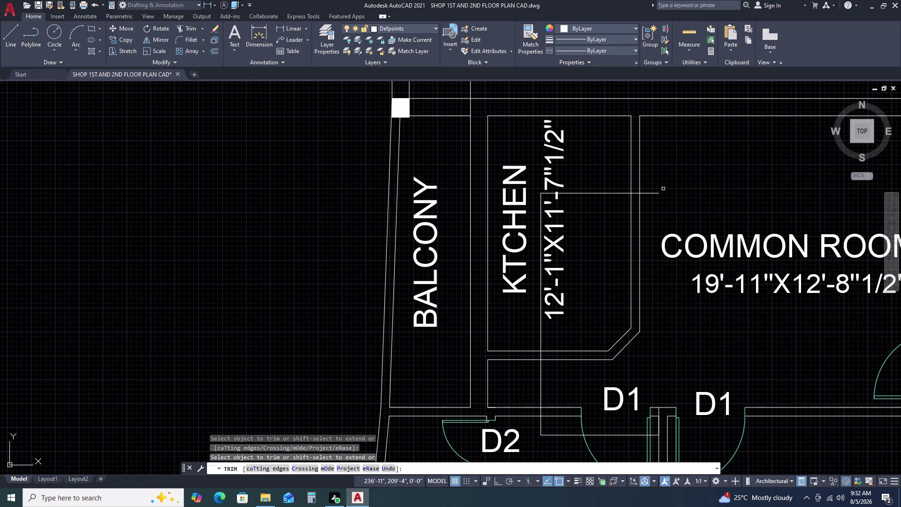
click(654, 193)
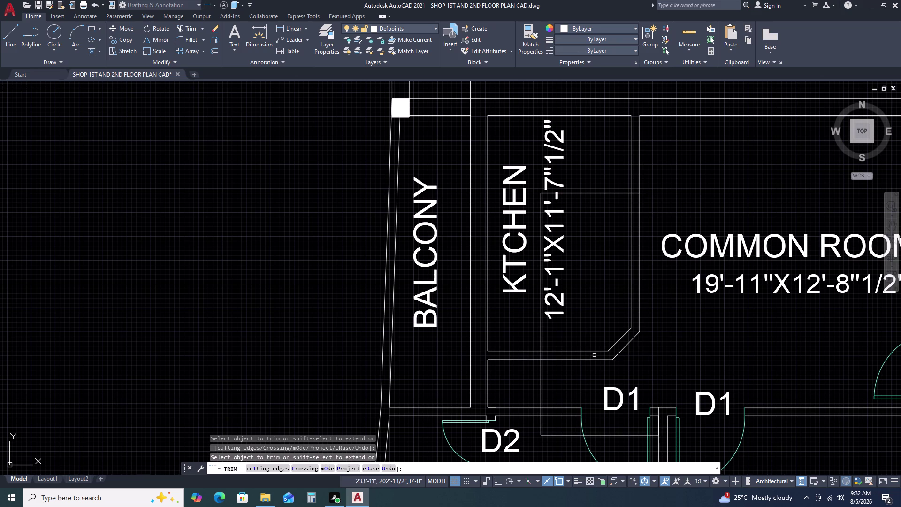
click(560, 377)
click(533, 375)
key(Escape)
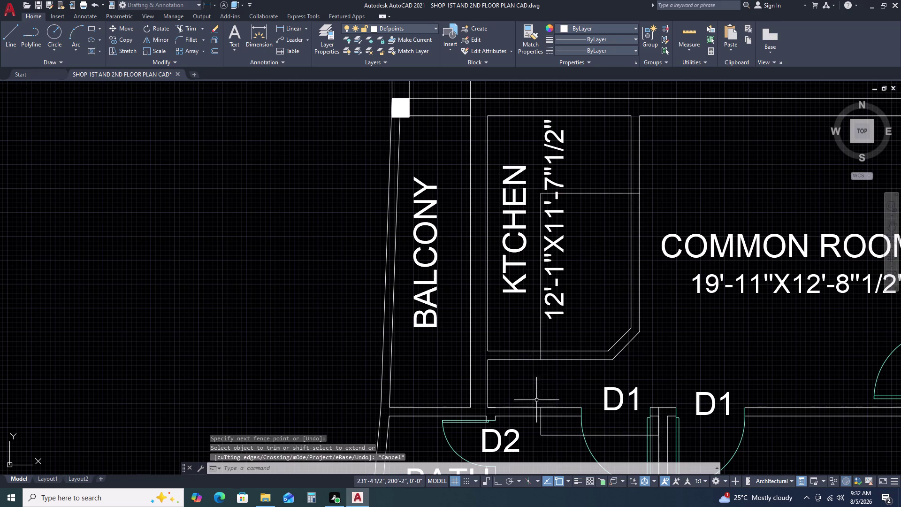
Erase the leftover bottom polyline below the kitchen and redraw the display.
click(554, 431)
click(545, 443)
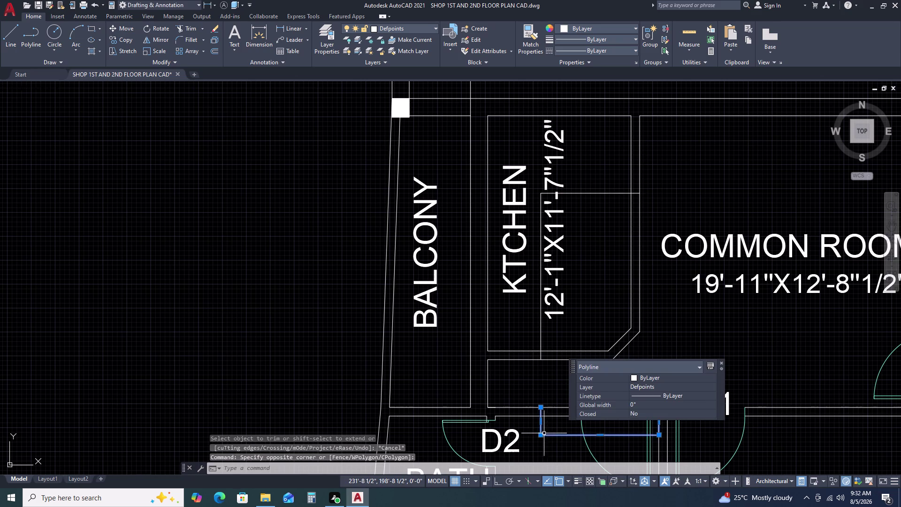
key(Delete)
scroll(up, 3)
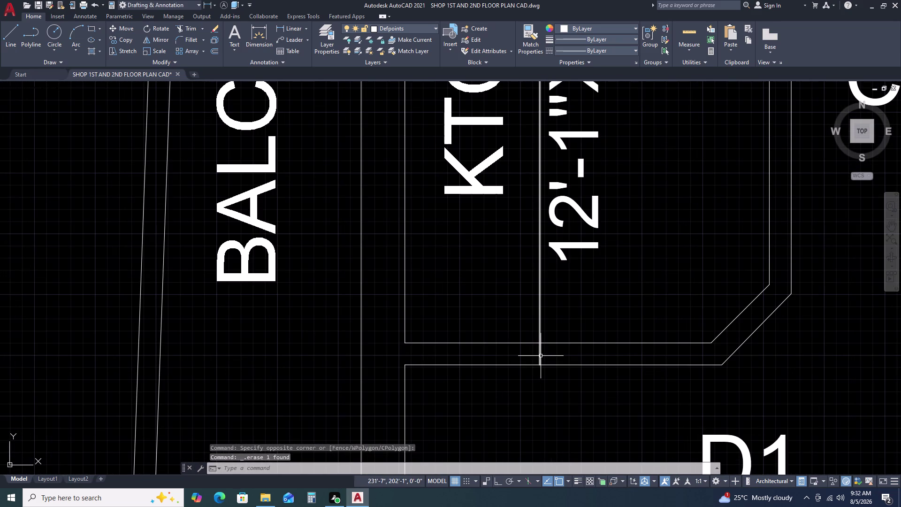
text(r)
key(space)
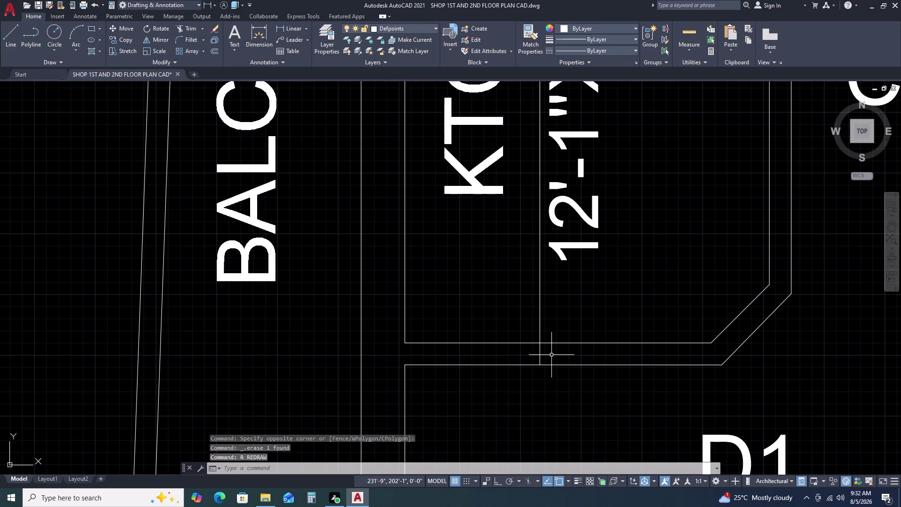
Trim the line end at the kitchen wall and the extra inner line, then zoom out.
text(tr)
key(space)
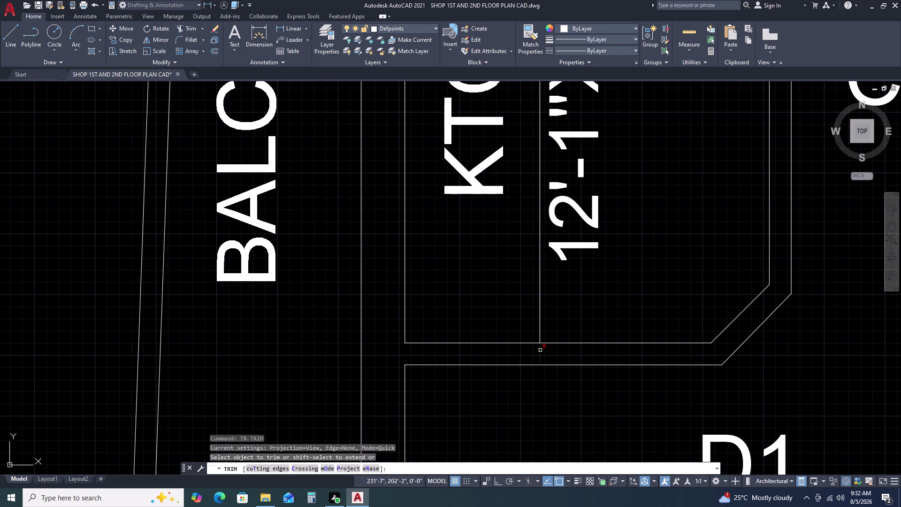
click(541, 350)
scroll(down, 3)
scroll(up, 3)
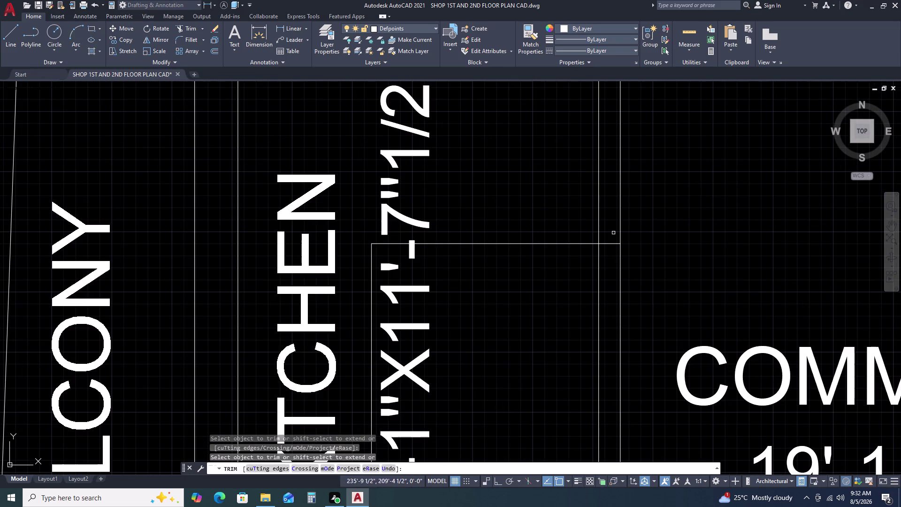
double_click(611, 245)
key(Escape)
scroll(down, 3)
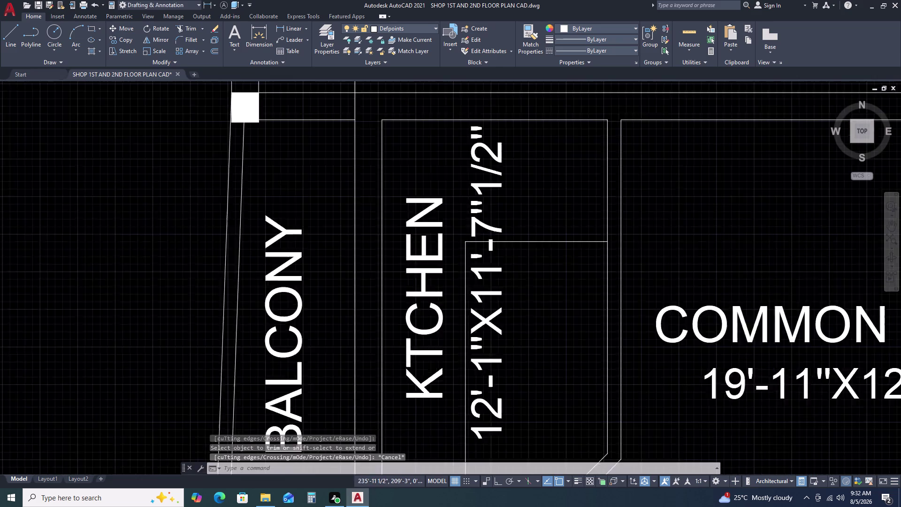
middle_drag(580, 285, 581, 272)
middle_click(588, 253)
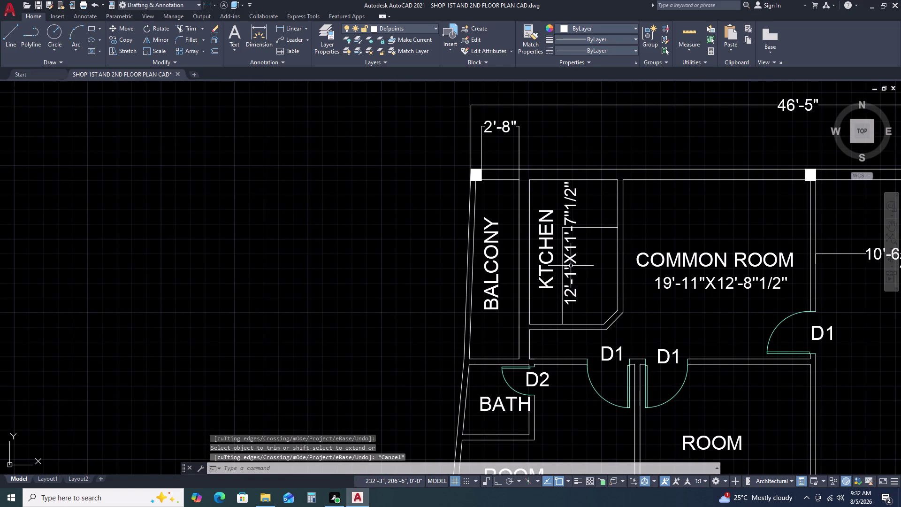
scroll(down, 3)
middle_drag(597, 297, 583, 210)
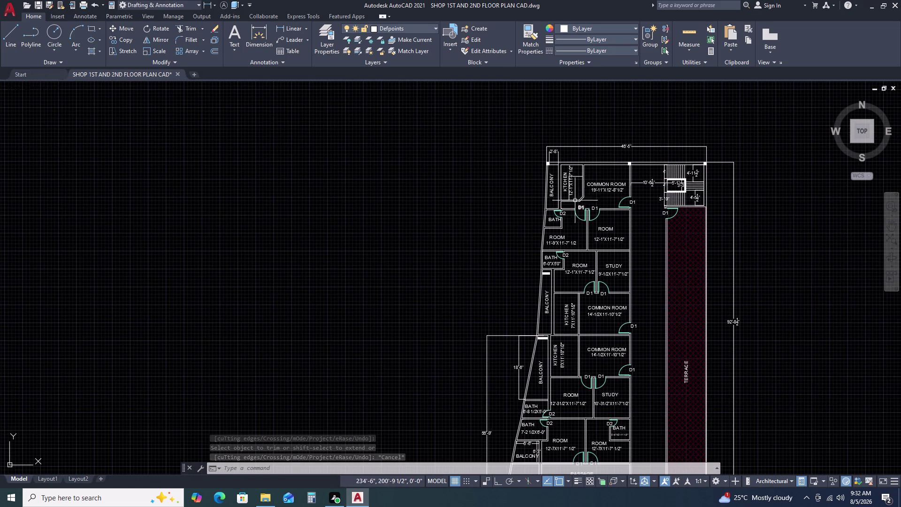
Copy the L-shaped window polyline from its lower end into the kitchen below.
scroll(up, 3)
click(578, 157)
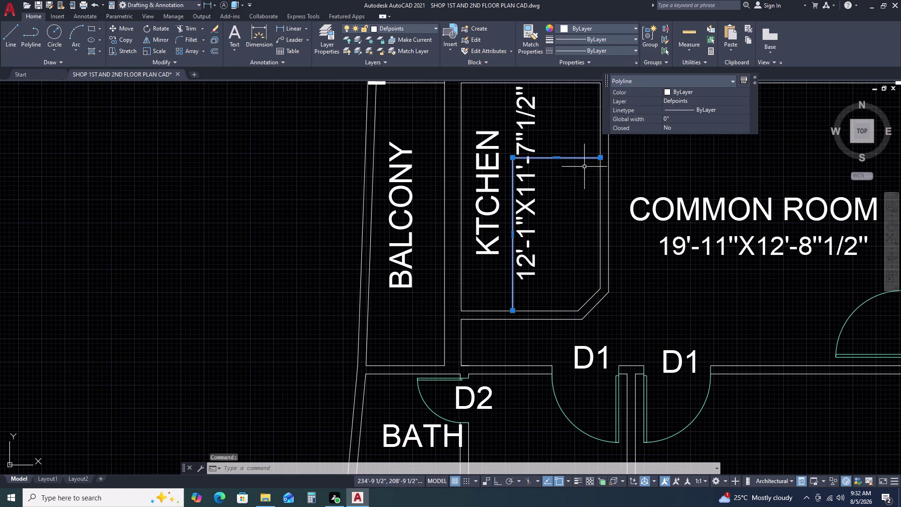
text(co)
key(space)
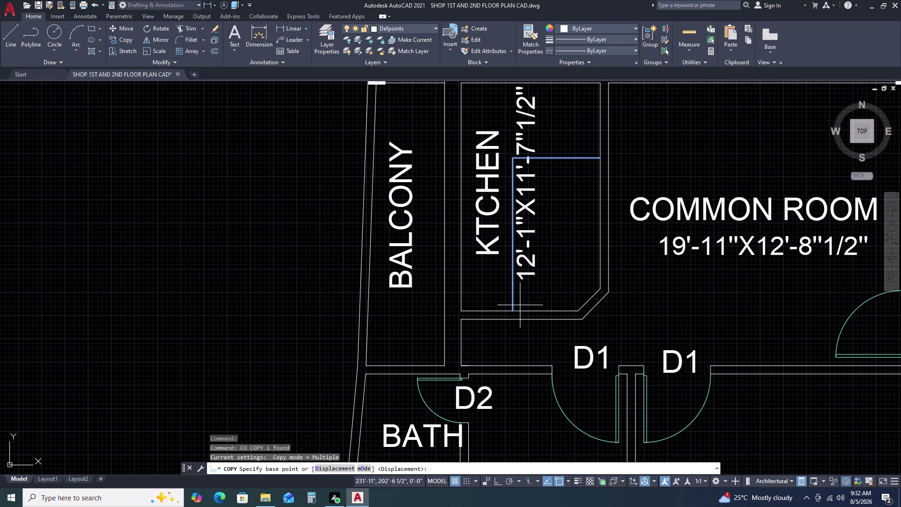
click(513, 311)
scroll(down, 3)
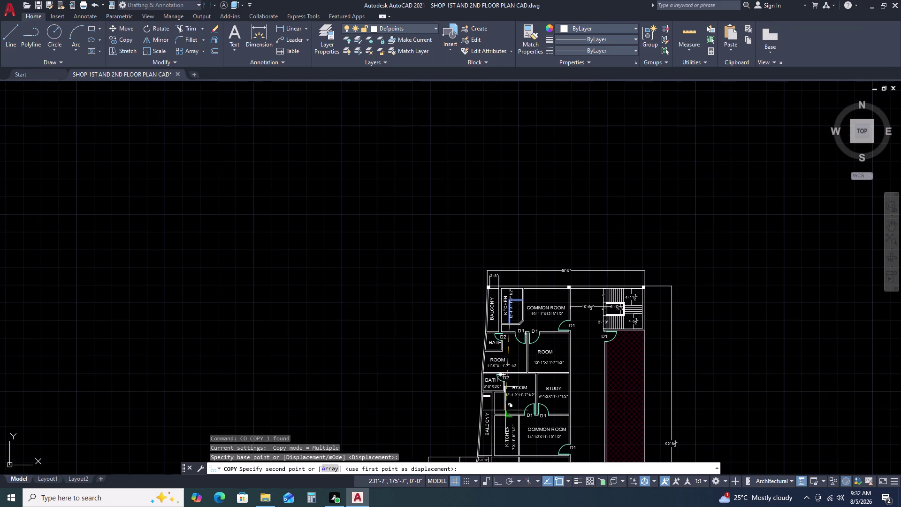
scroll(up, 3)
middle_drag(513, 380, 517, 361)
middle_drag(518, 352, 547, 236)
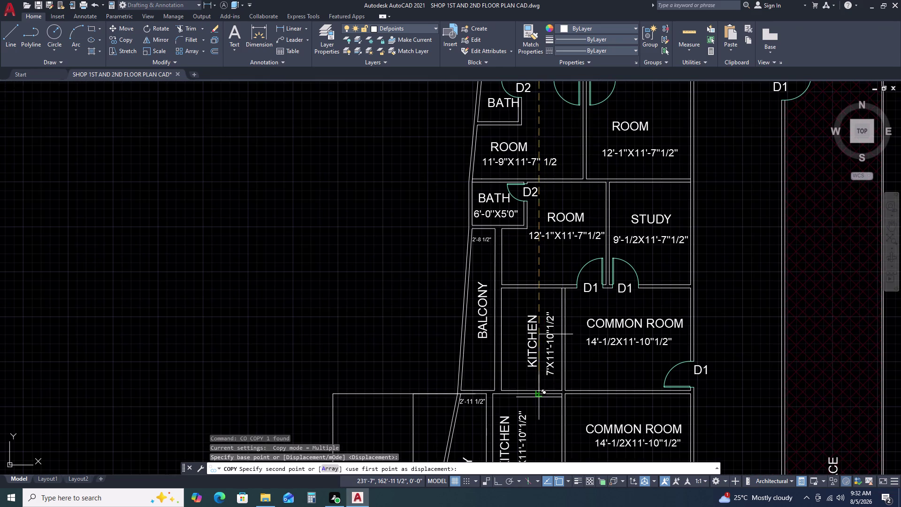
scroll(up, 3)
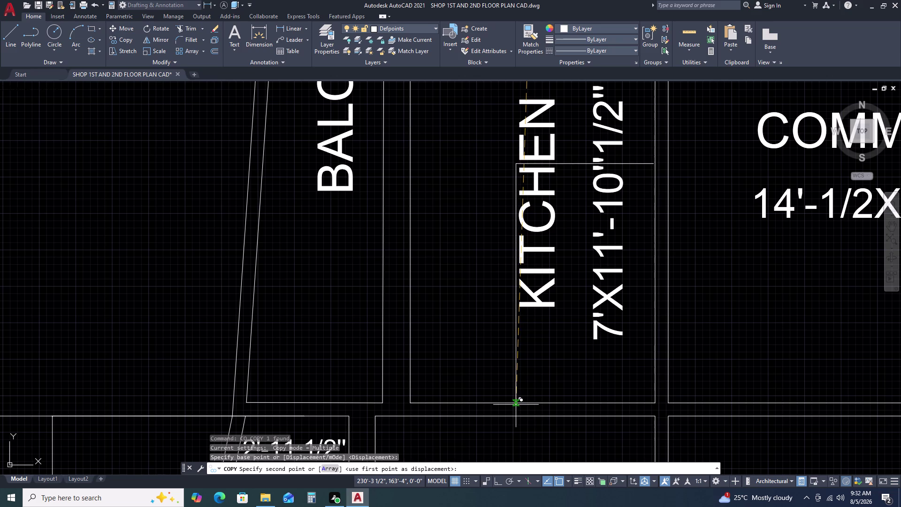
click(515, 405)
Place a second copy in the next 8'X11'-10"1/2" kitchen and end the copy.
scroll(down, 3)
middle_drag(556, 386, 557, 360)
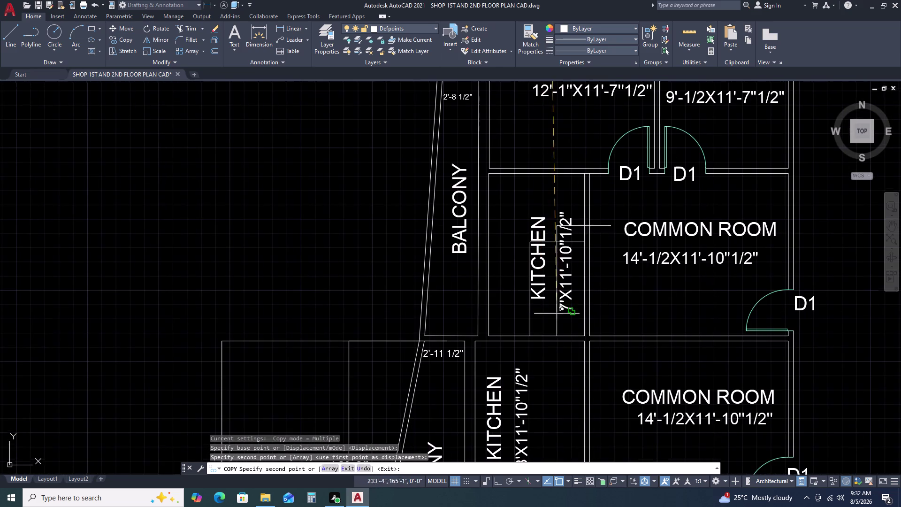
middle_click(554, 326)
middle_drag(552, 334, 543, 164)
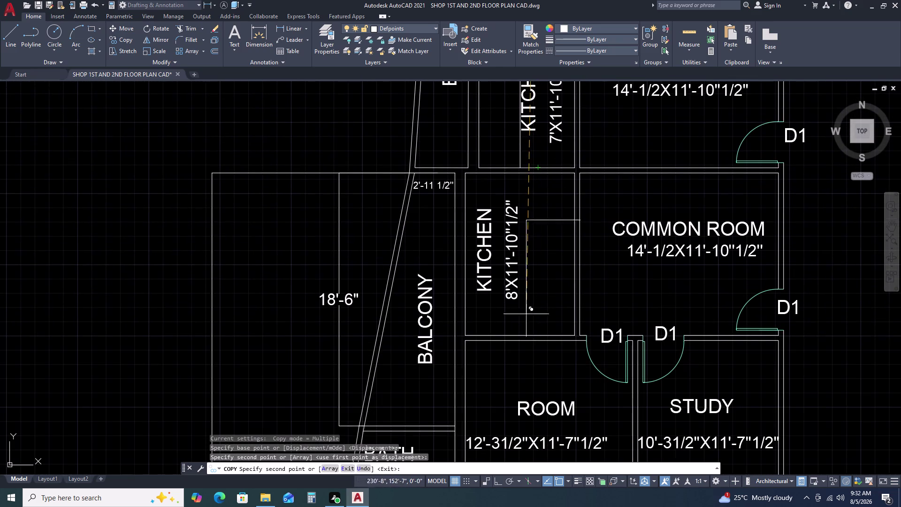
click(517, 337)
scroll(down, 3)
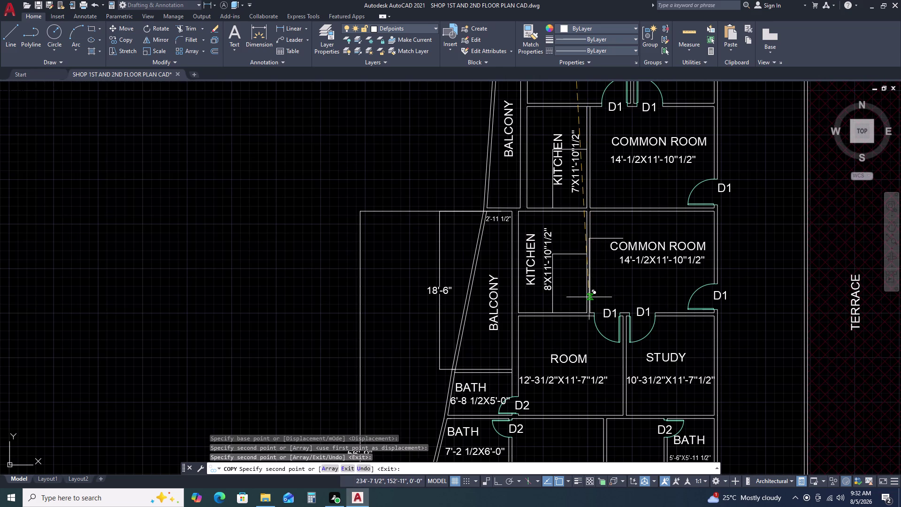
middle_drag(575, 401, 589, 281)
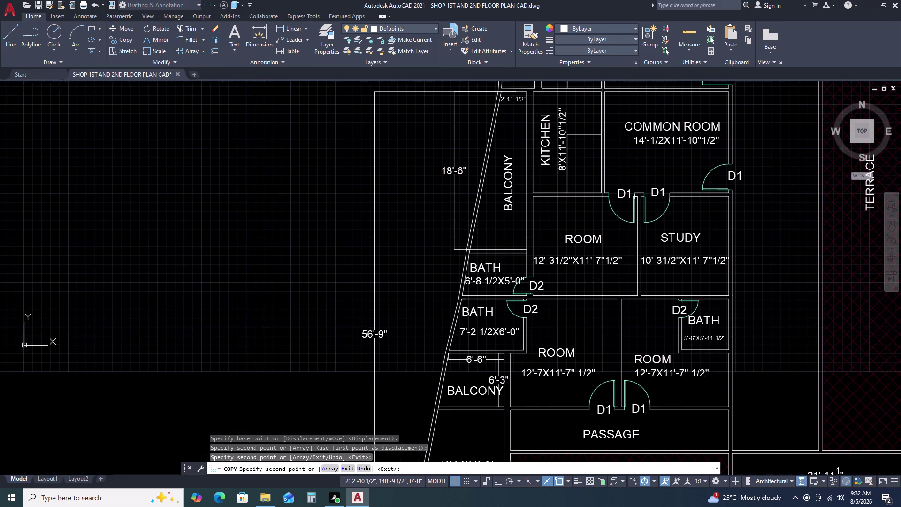
key(Escape)
middle_drag(563, 189, 555, 278)
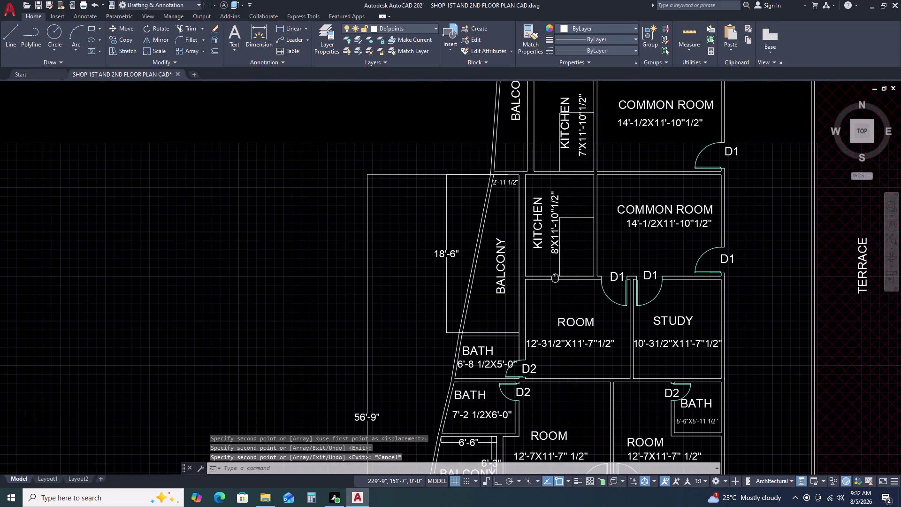
key(s)
key(c)
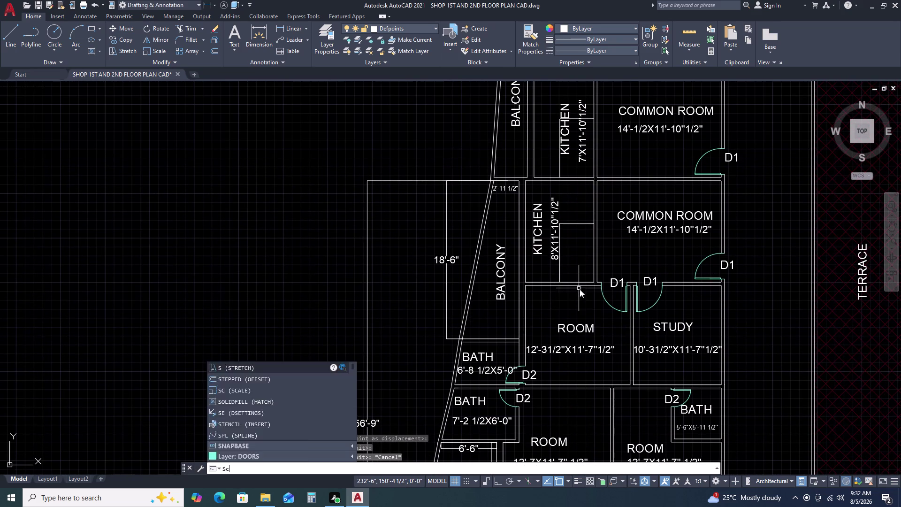
key(space)
click(560, 269)
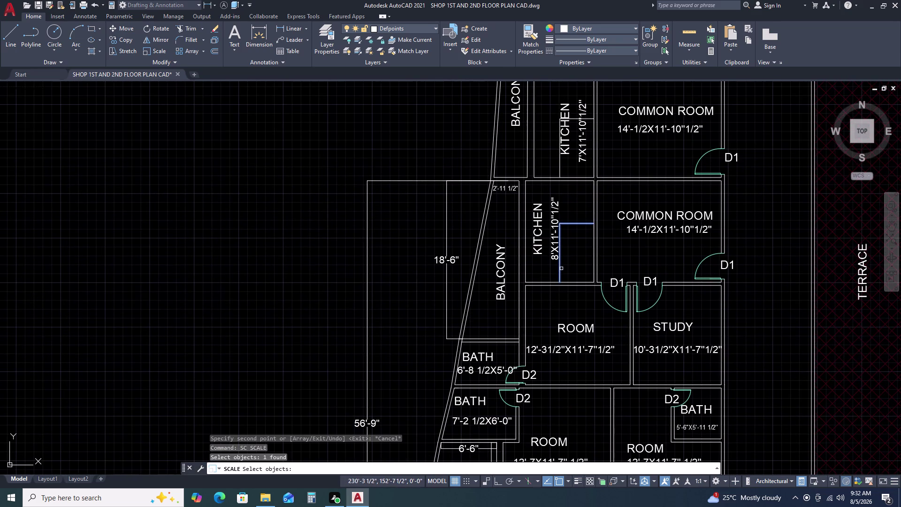
key(space)
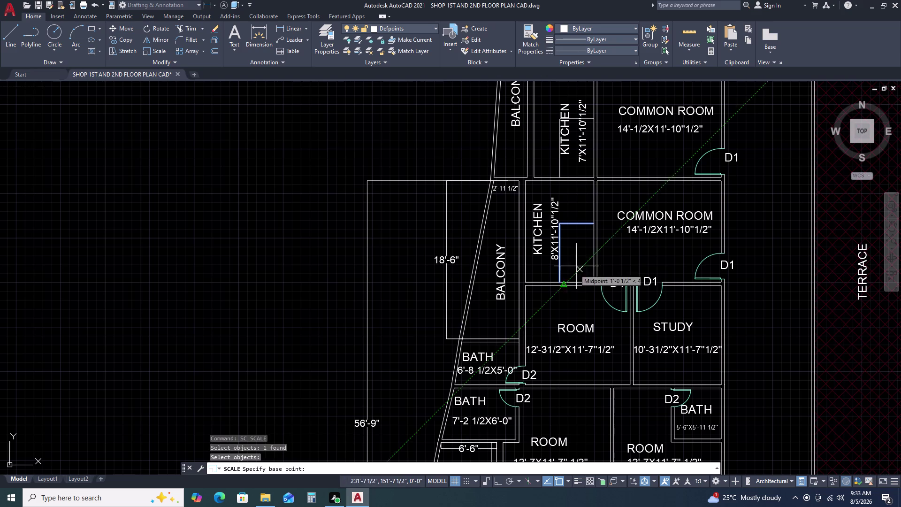
click(560, 282)
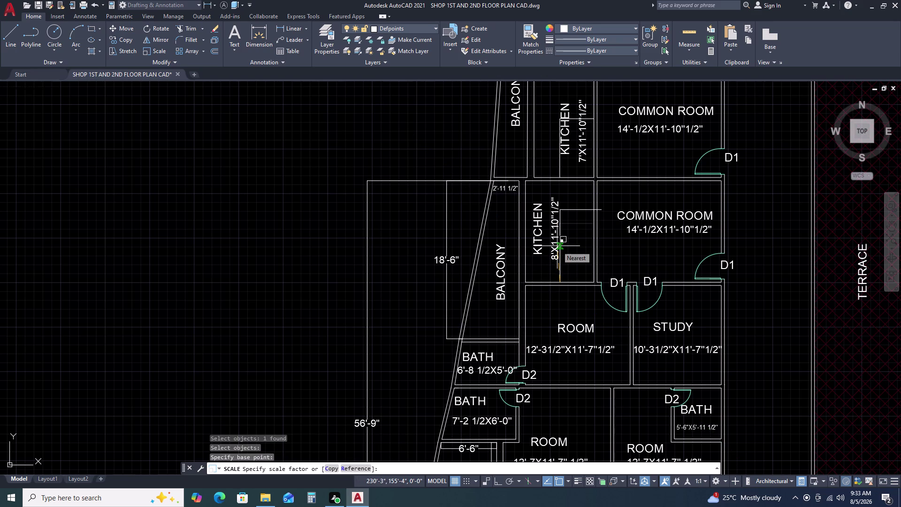
text(r)
key(space)
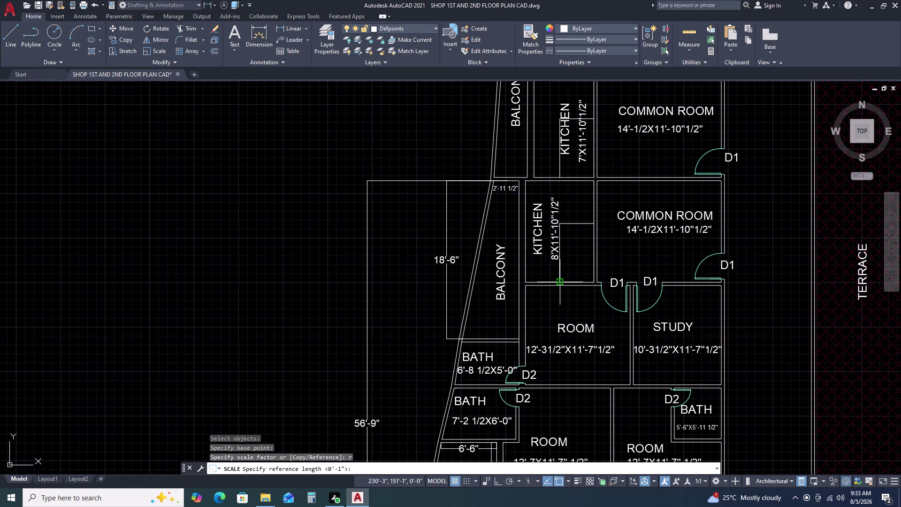
click(560, 282)
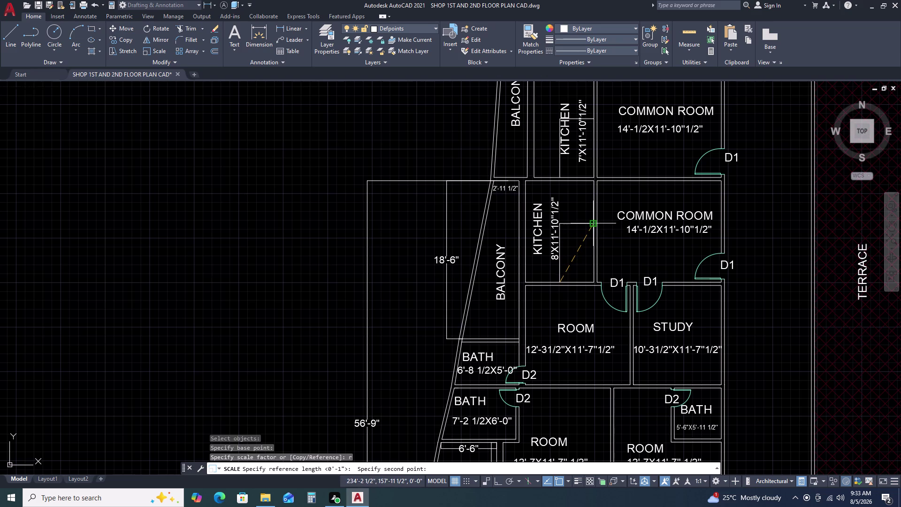
click(591, 225)
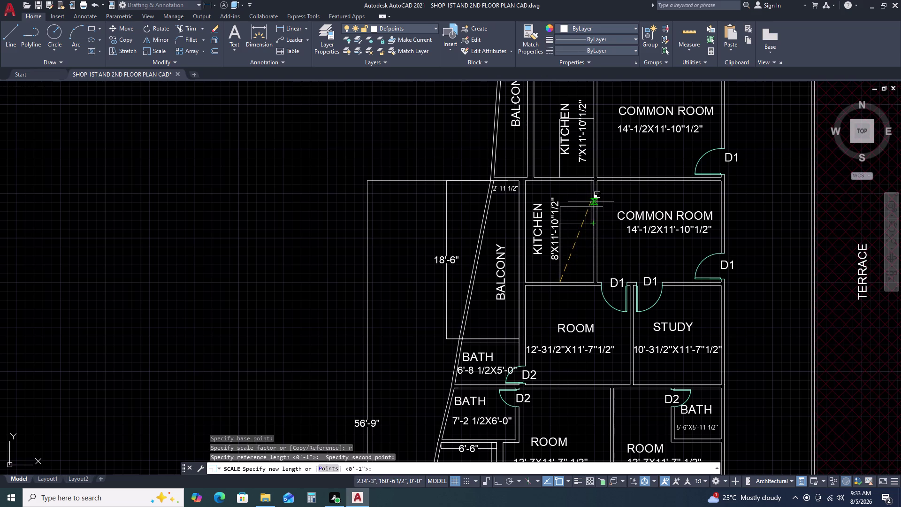
click(551, 198)
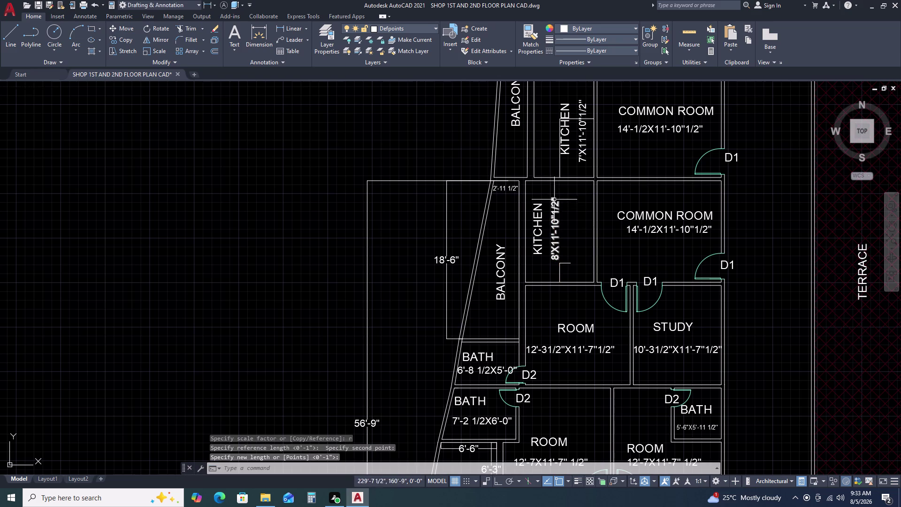
click(563, 264)
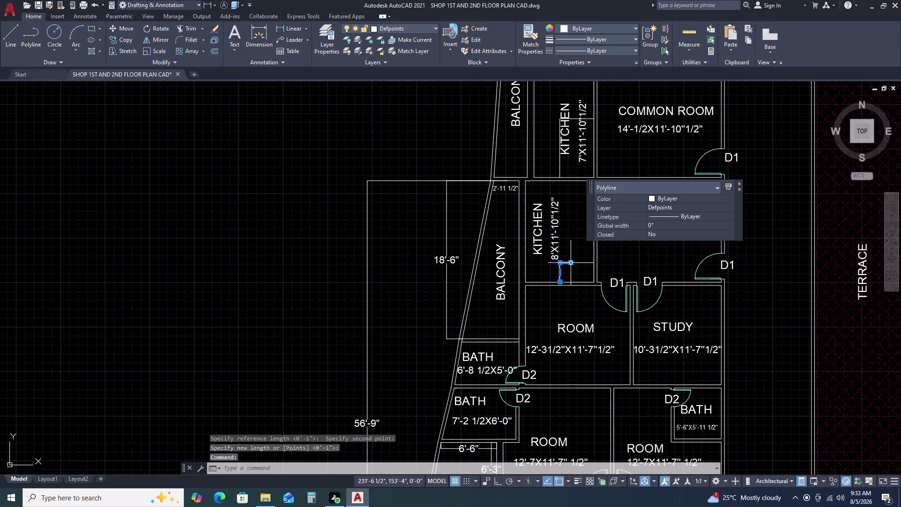
key(s)
key(c)
key(space)
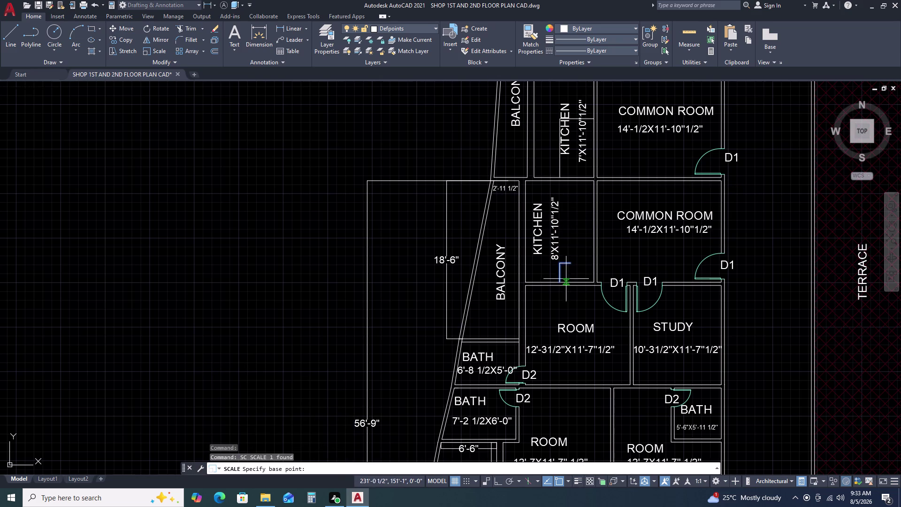
double_click(557, 282)
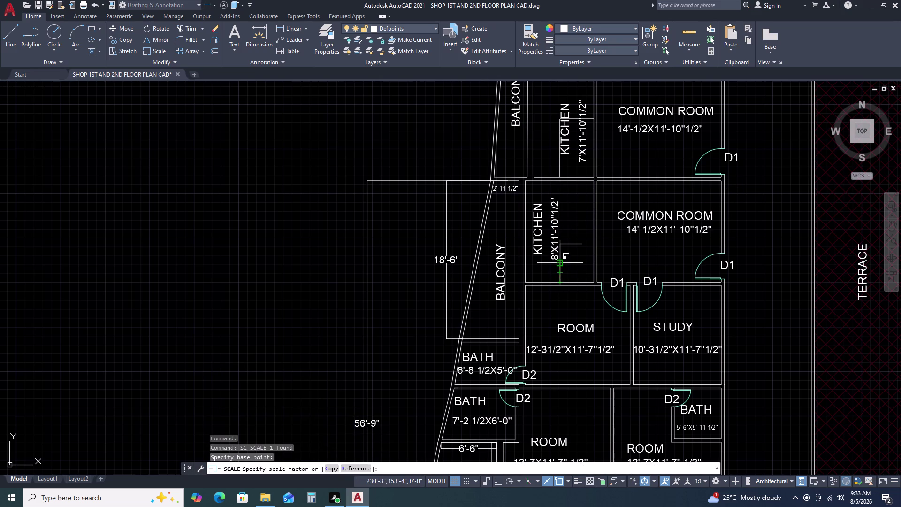
text(r)
key(space)
double_click(561, 261)
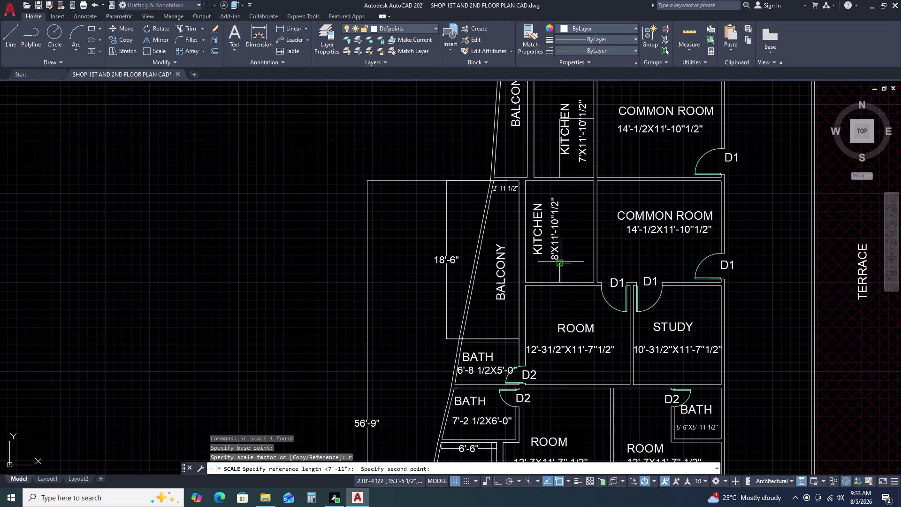
scroll(up, 3)
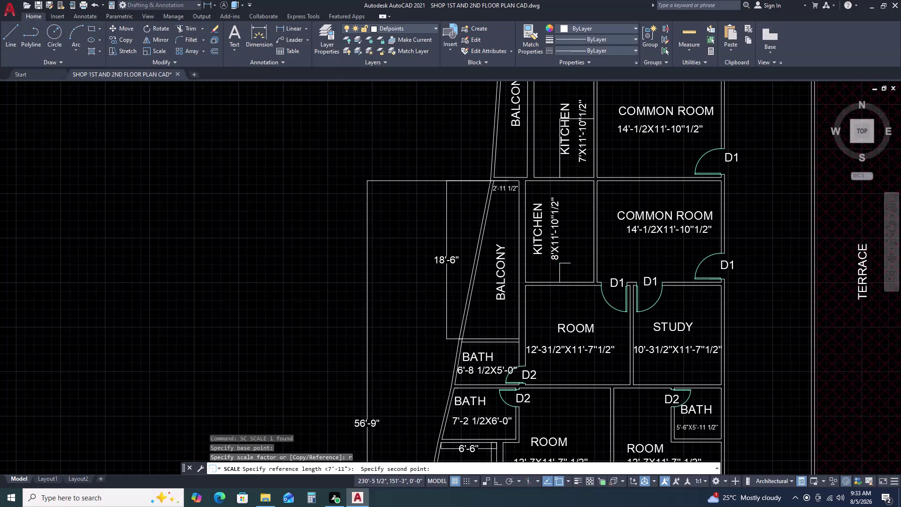
scroll(up, 3)
click(541, 304)
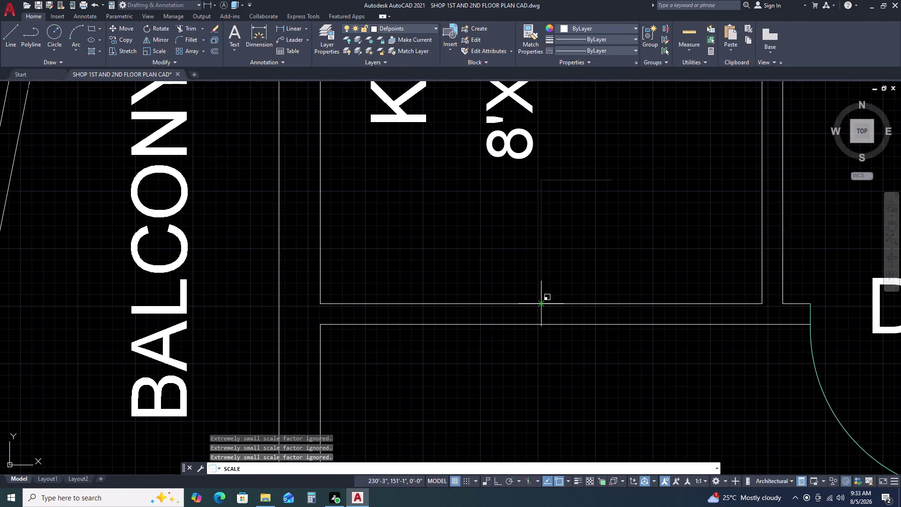
scroll(down, 3)
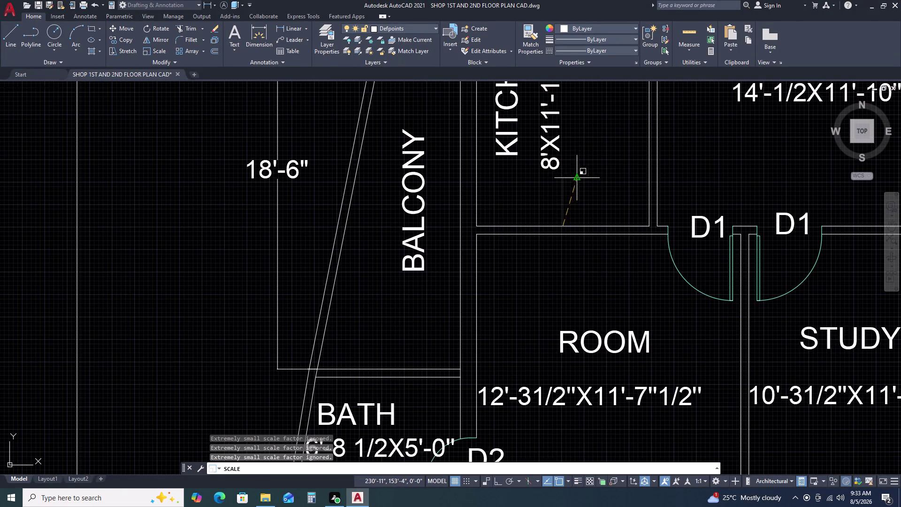
scroll(down, 3)
scroll(down, 3)
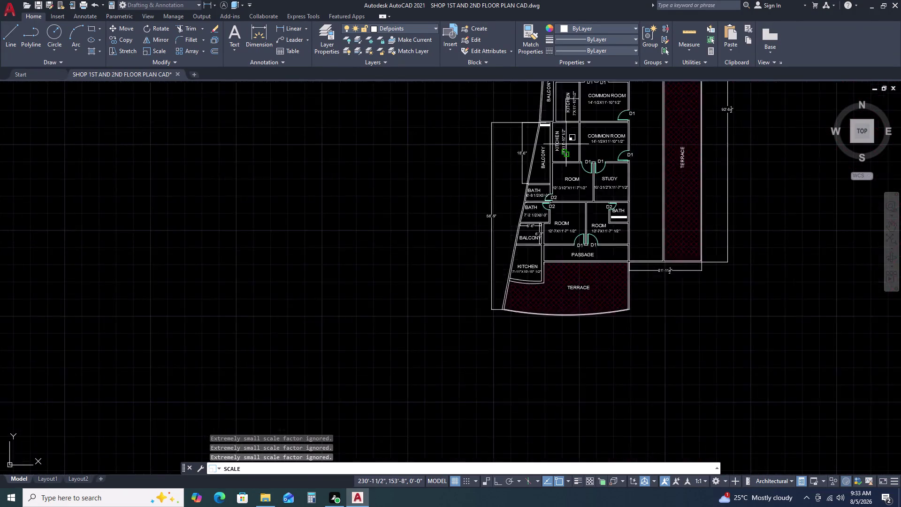
scroll(down, 3)
scroll(up, 3)
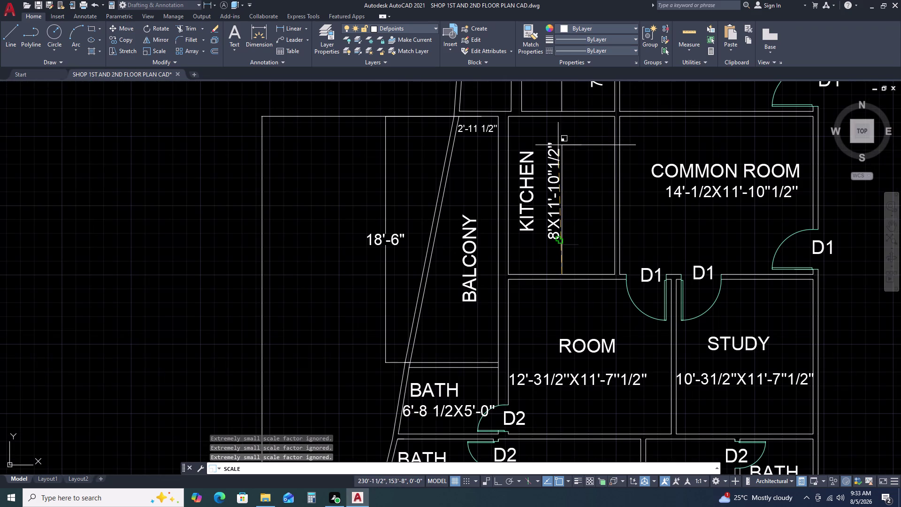
click(558, 140)
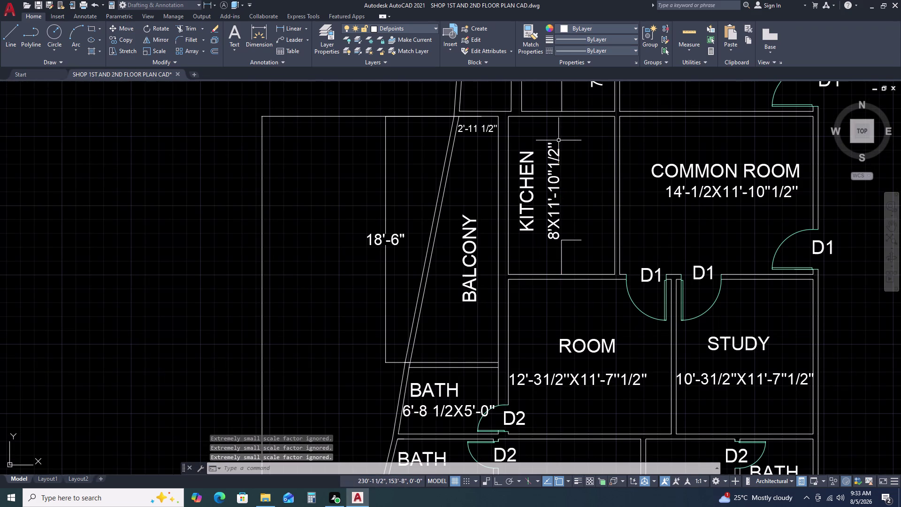
click(568, 240)
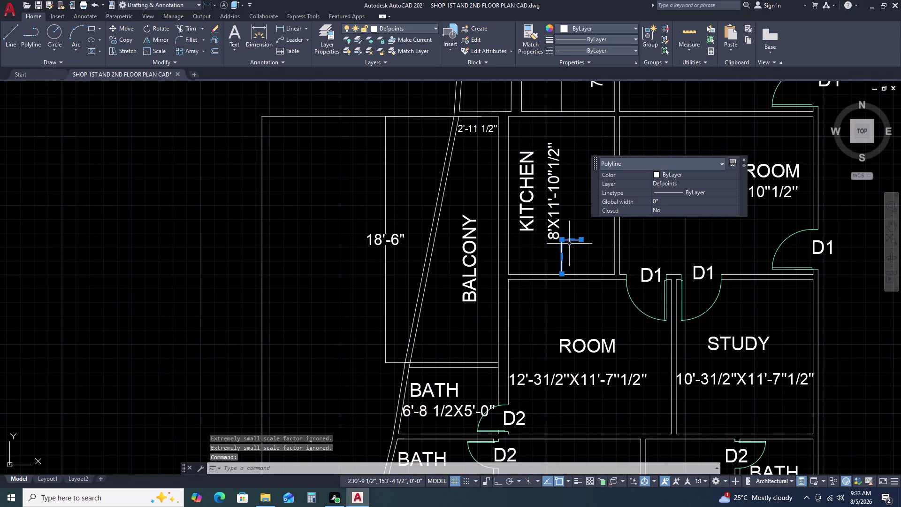
key(Escape)
key(ctrl+z)
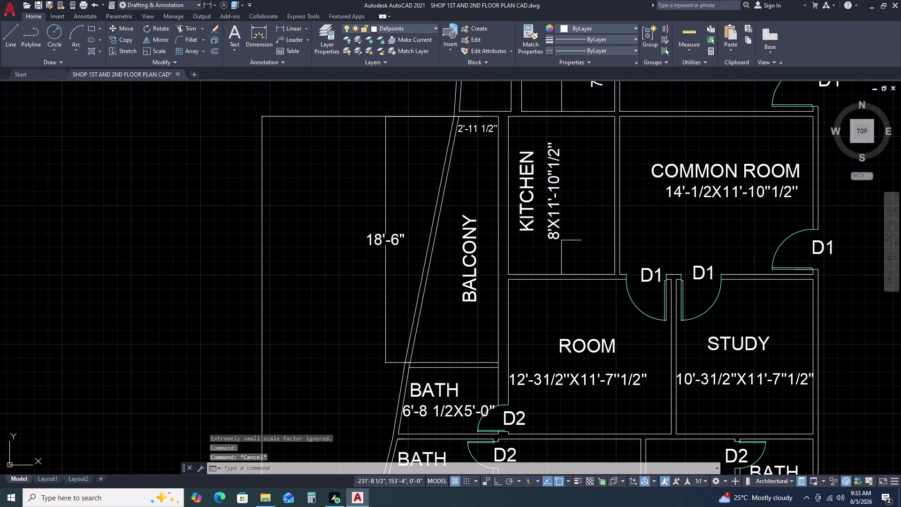
key(ctrl+z)
key(ctrl+z)
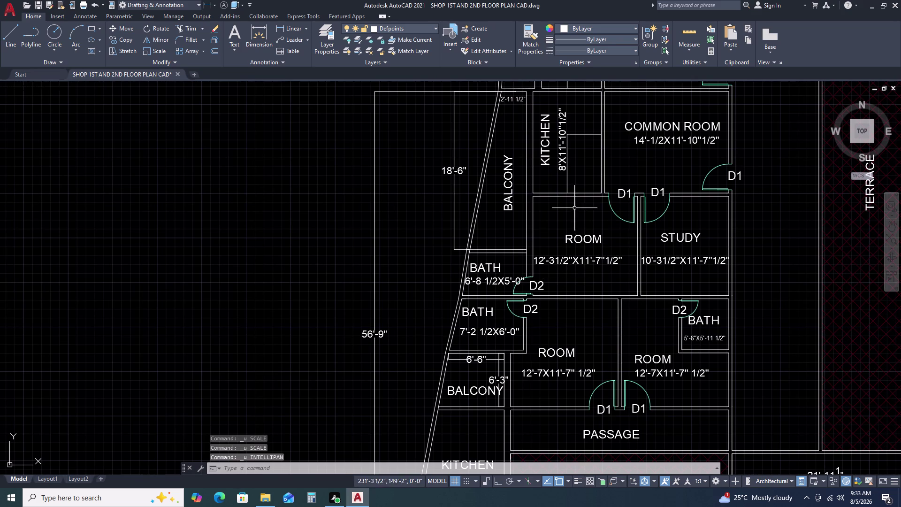
click(564, 172)
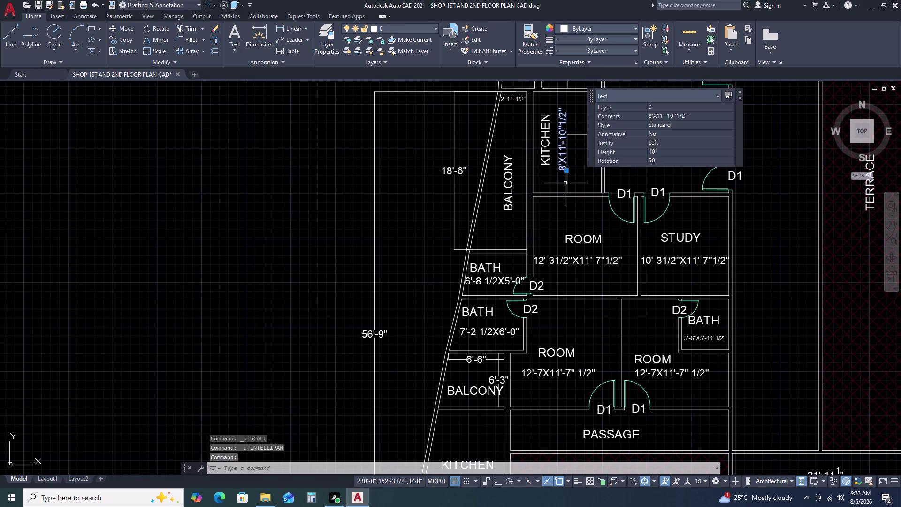
Move the KITCHEN label further left within the kitchen.
key(Escape)
scroll(down, 3)
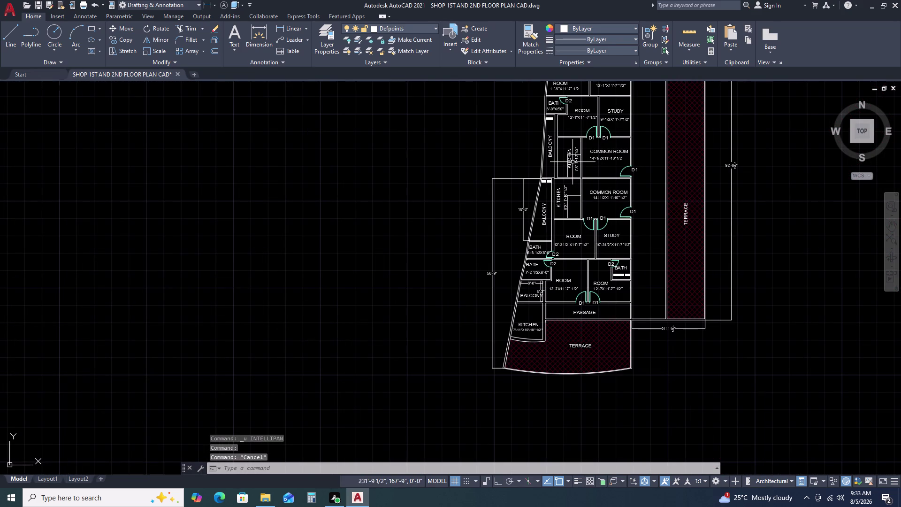
middle_drag(572, 161, 578, 236)
scroll(up, 3)
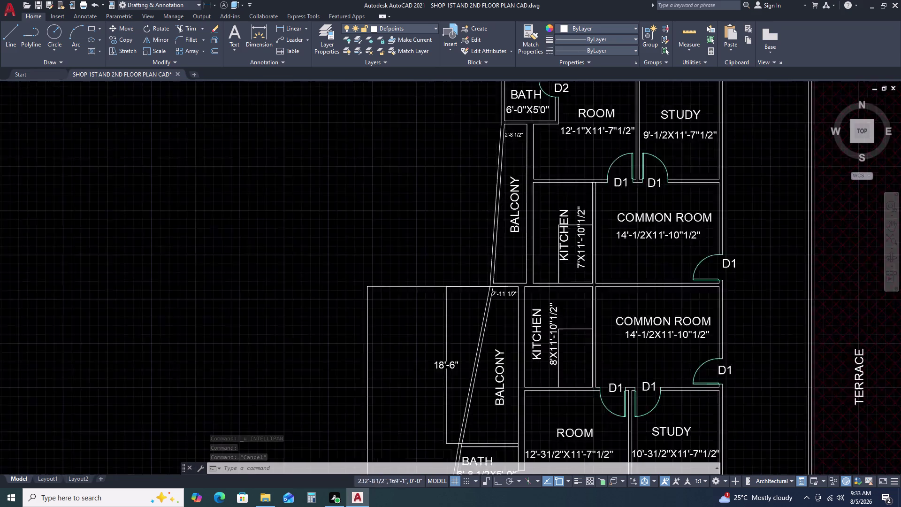
scroll(up, 3)
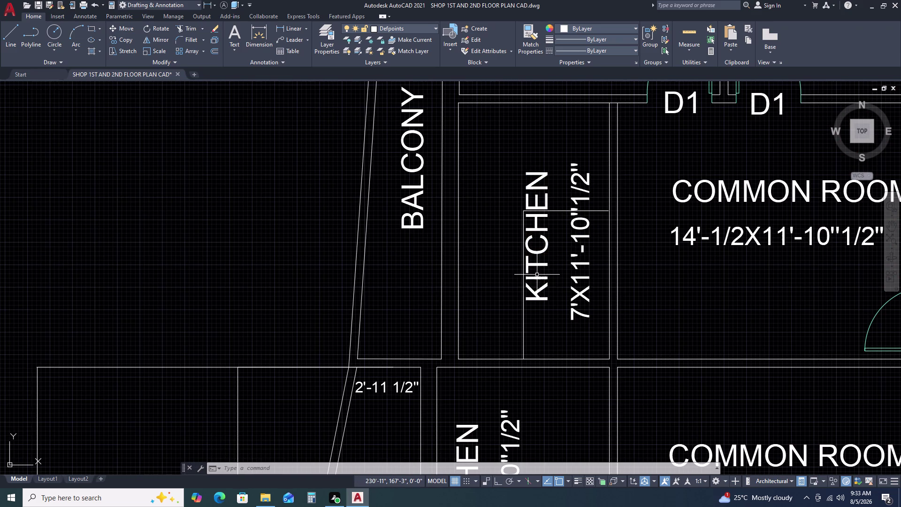
click(537, 275)
click(532, 244)
text(m)
key(space)
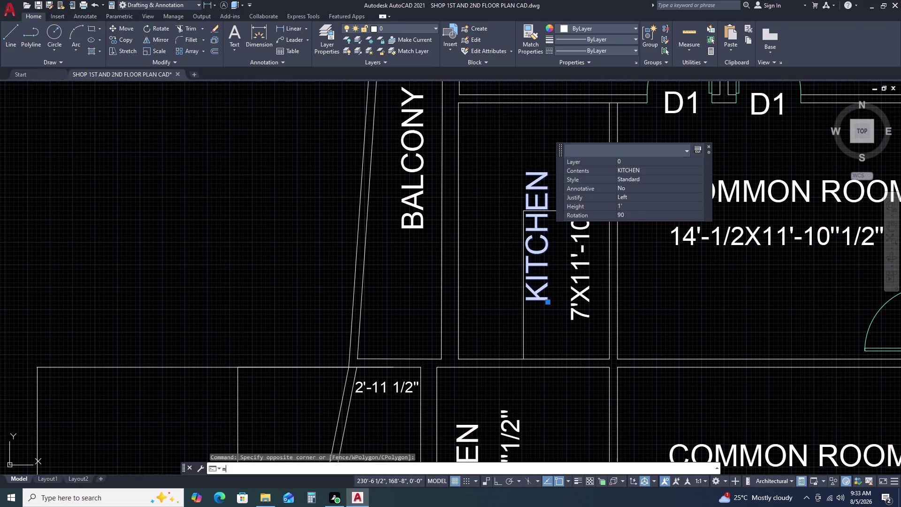
click(544, 258)
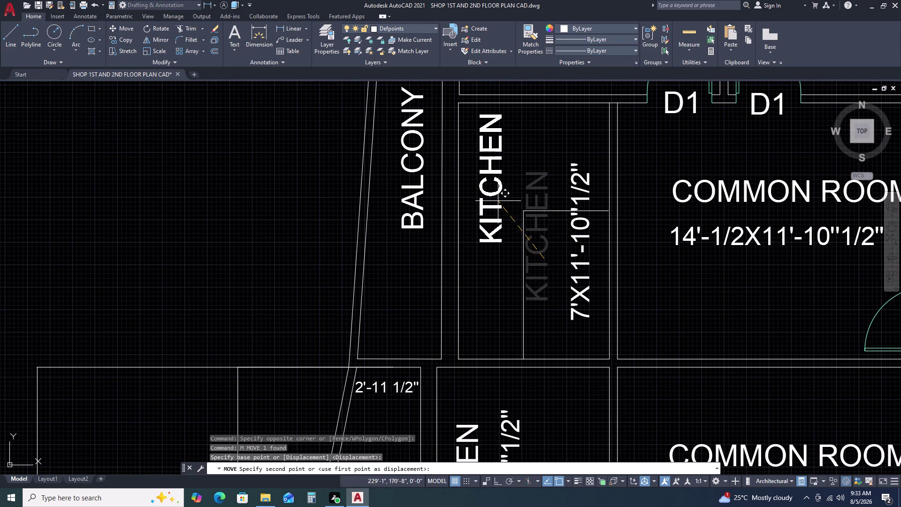
click(496, 206)
key(Escape)
Move the 7'X11'-10"1/2" size label inside the kitchen.
click(582, 264)
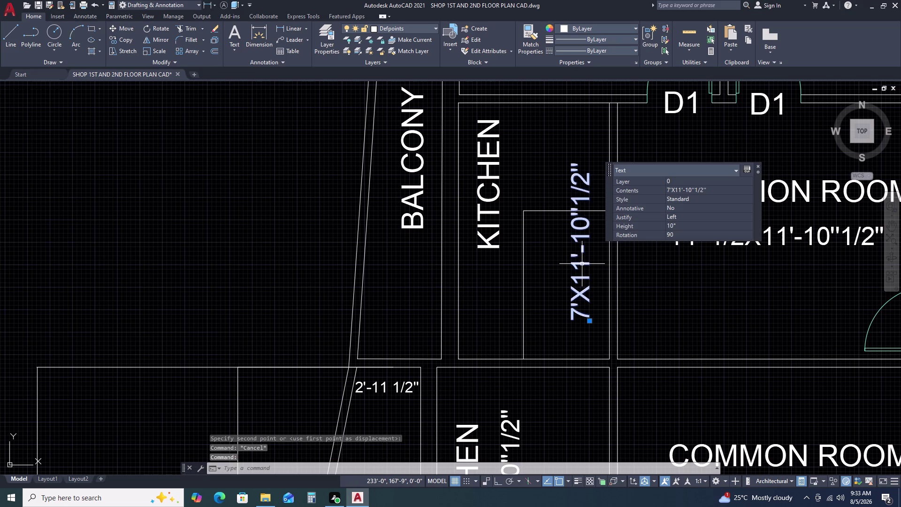
text(m)
key(space)
click(582, 263)
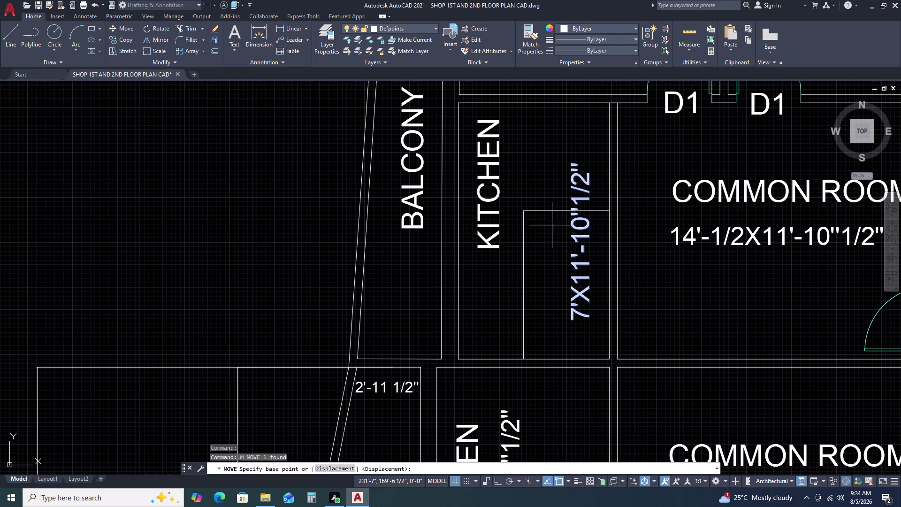
click(588, 321)
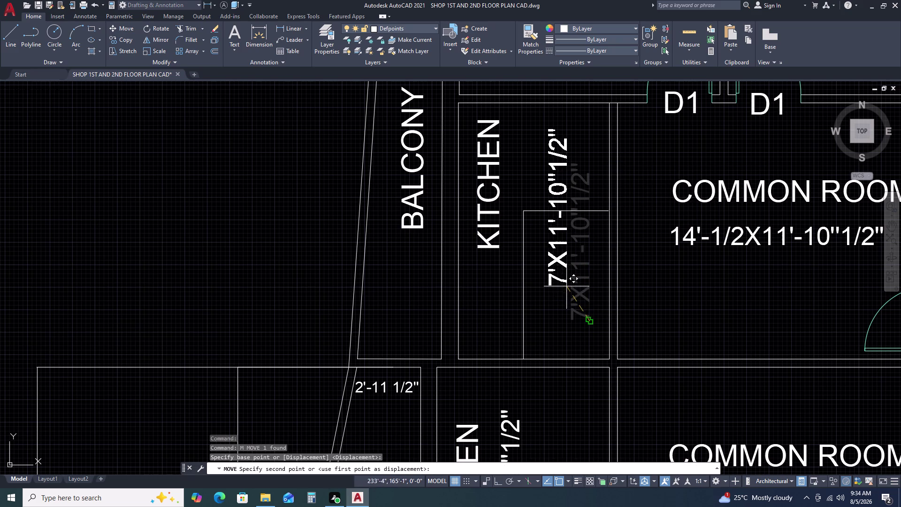
click(541, 265)
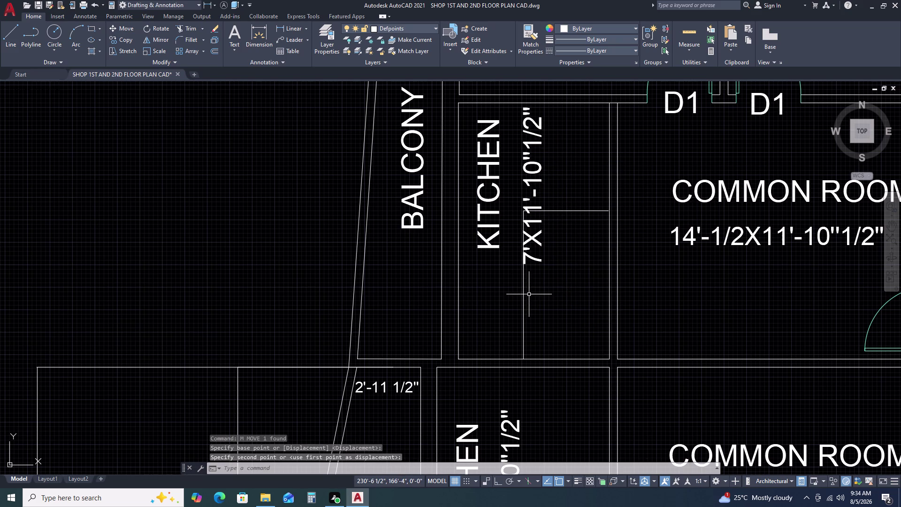
click(529, 294)
key(Escape)
Drag the size label lower in the upper kitchen using its grip.
scroll(down, 3)
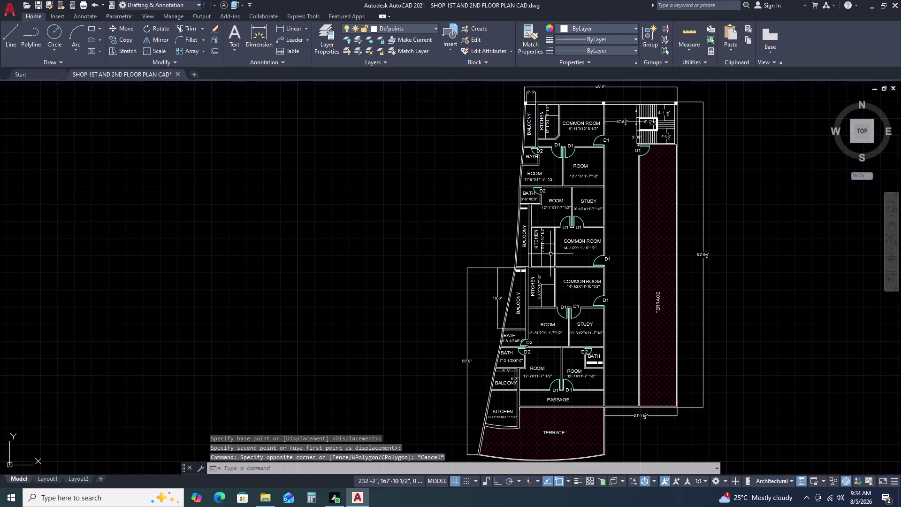
middle_click(529, 300)
middle_drag(532, 298, 581, 268)
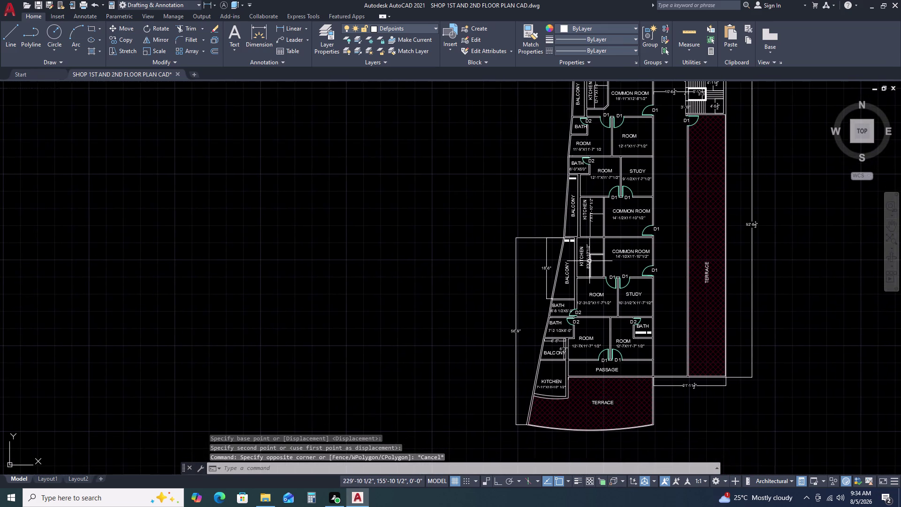
scroll(up, 3)
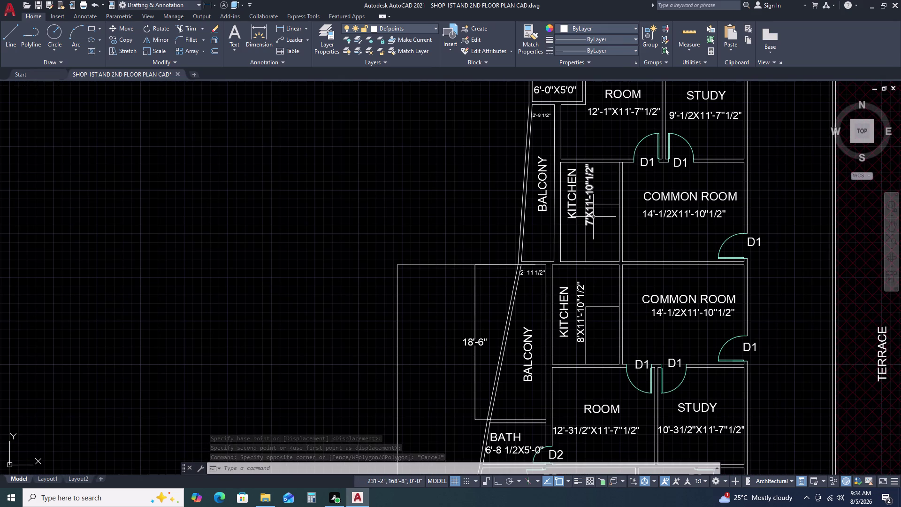
click(593, 217)
click(594, 226)
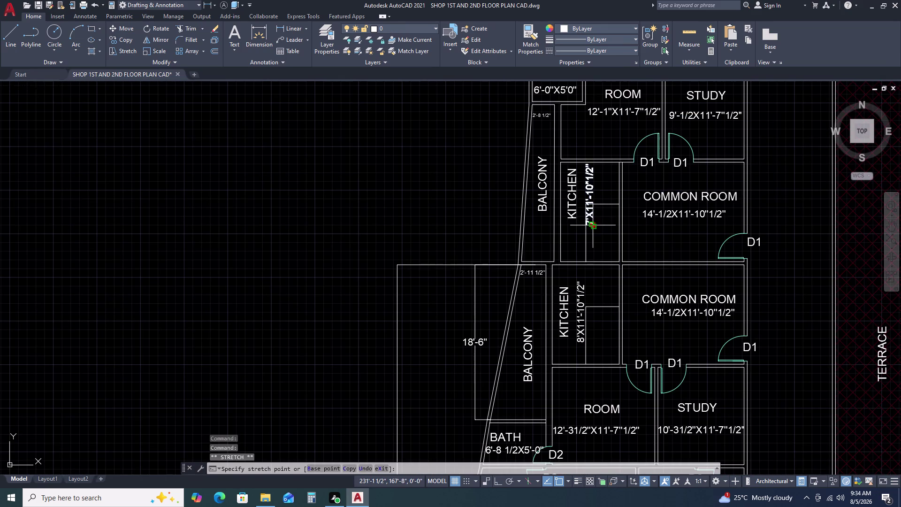
click(608, 248)
key(Escape)
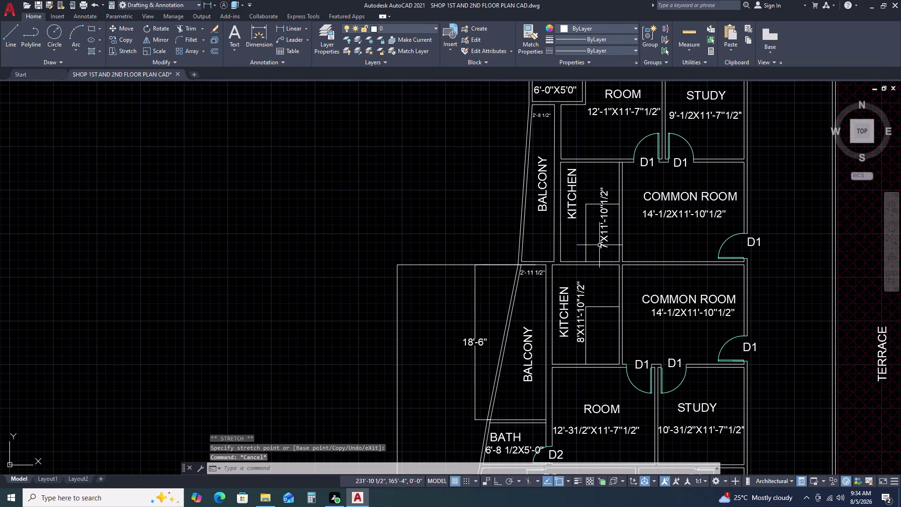
Drag the KITCHEN label lower in the room using its grip.
click(579, 213)
click(570, 220)
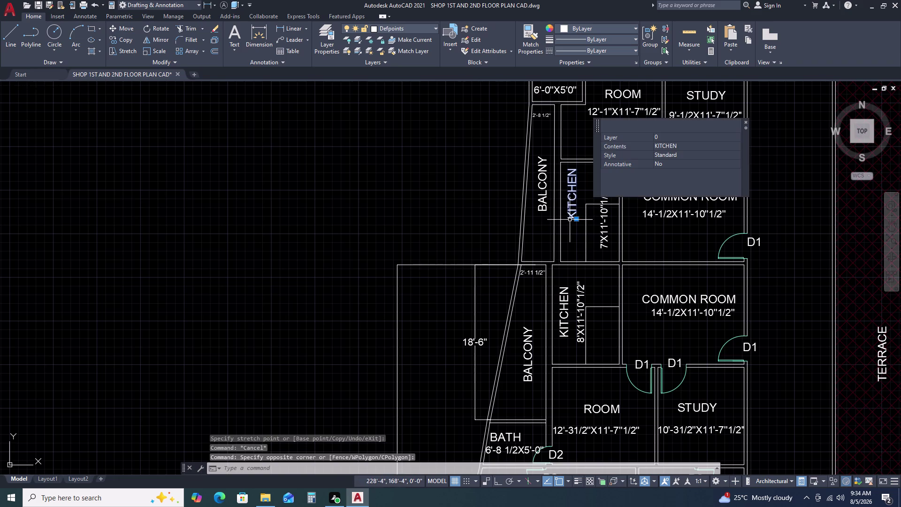
click(577, 217)
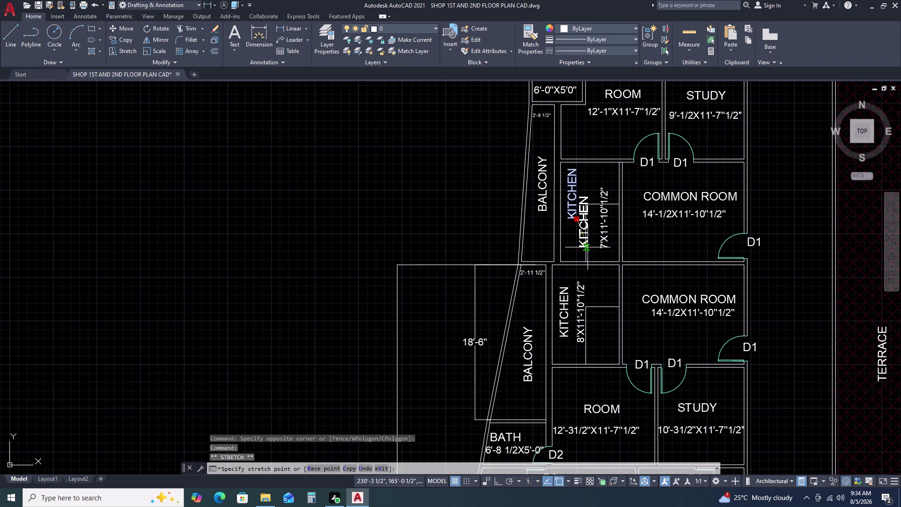
click(580, 248)
key(Escape)
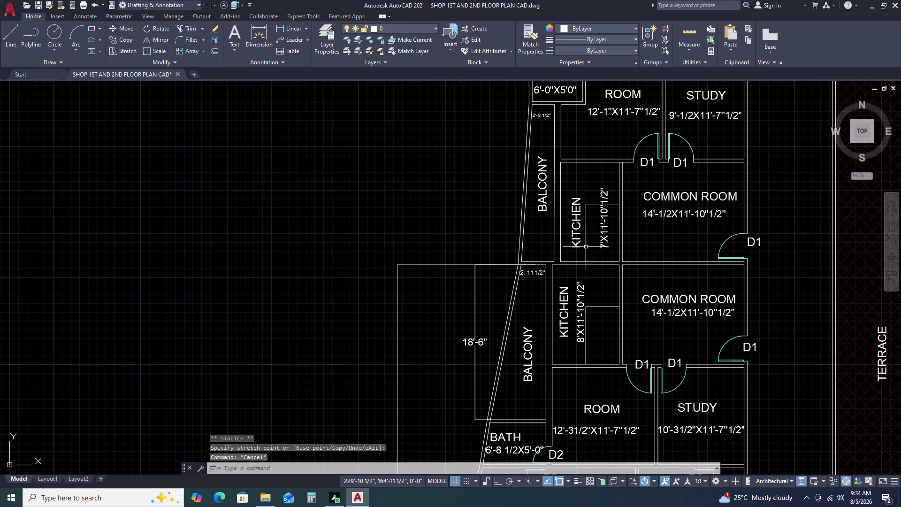
scroll(down, 3)
scroll(down, 3)
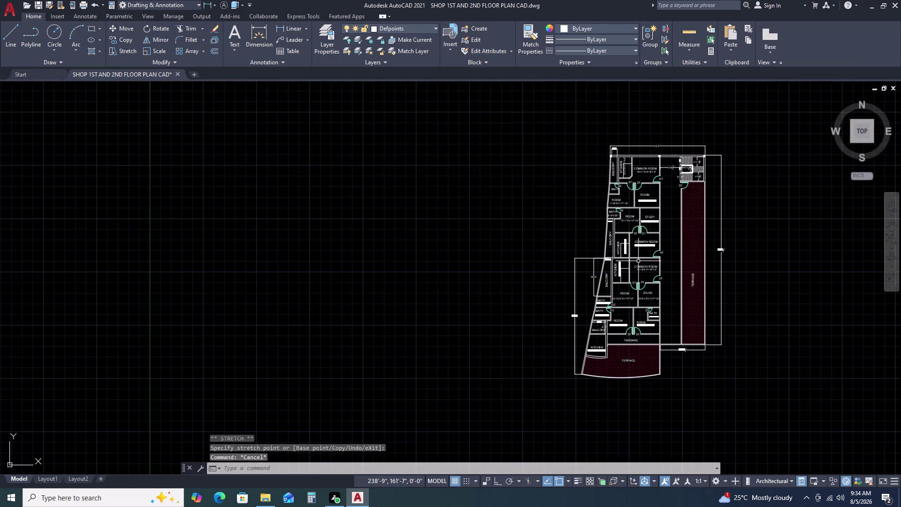
middle_click(539, 220)
middle_drag(575, 263, 514, 231)
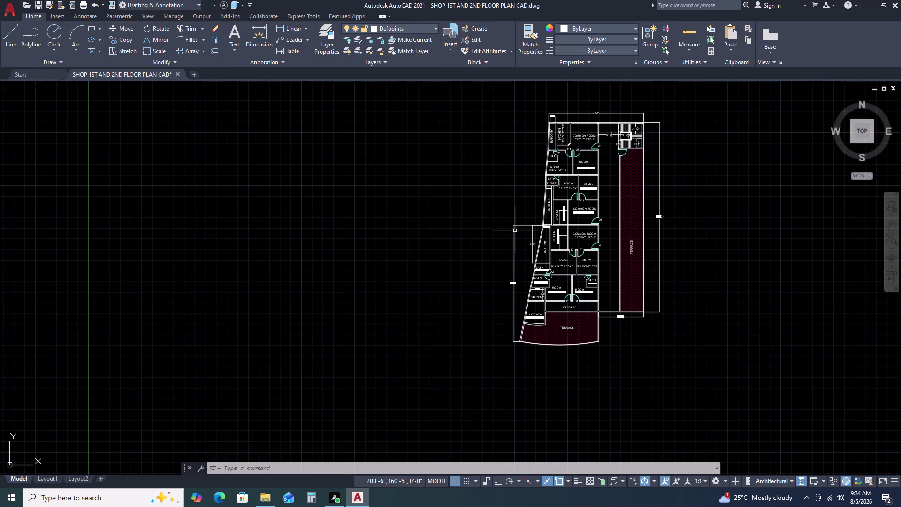
scroll(up, 3)
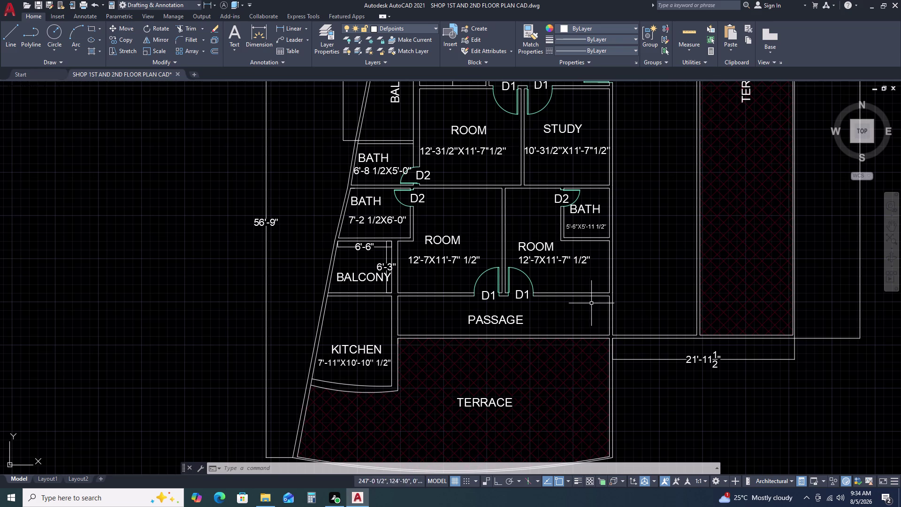
Copy the PASSAGE label twice into the side corridor beside the study.
click(501, 314)
click(494, 321)
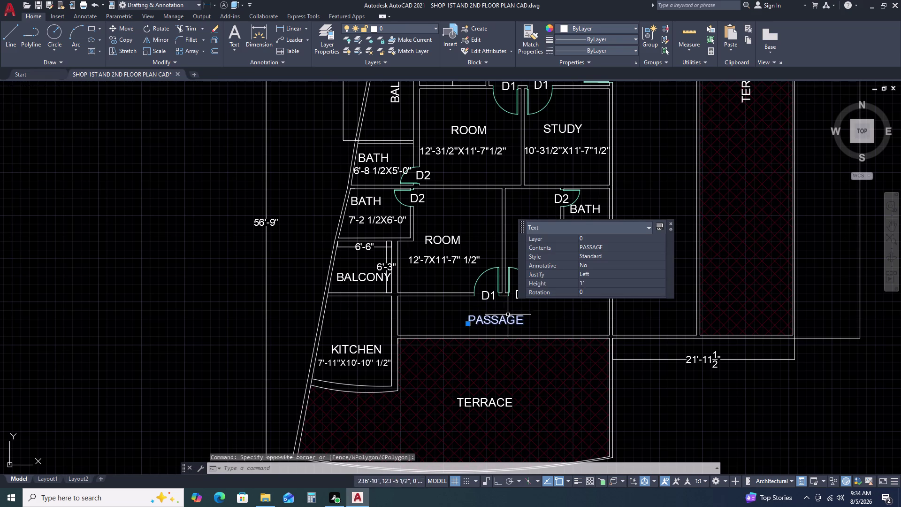
key(c)
key(o)
key(space)
click(512, 318)
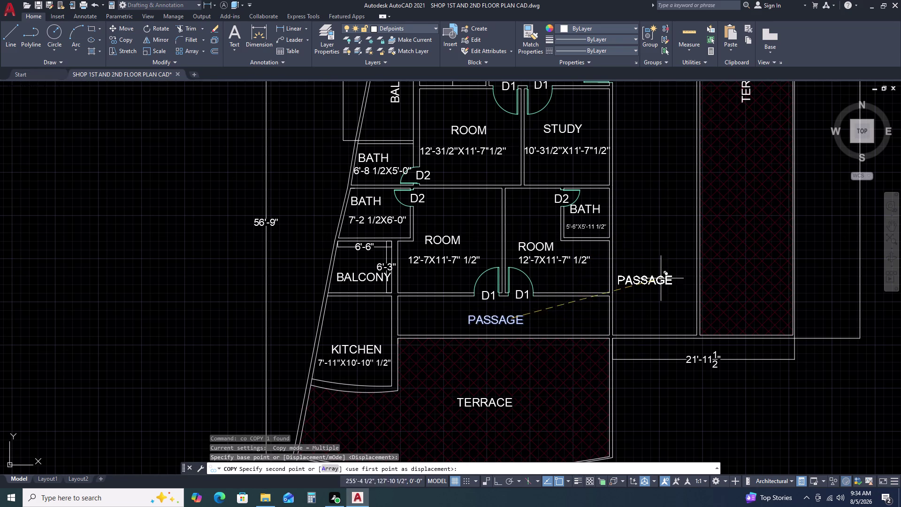
click(669, 270)
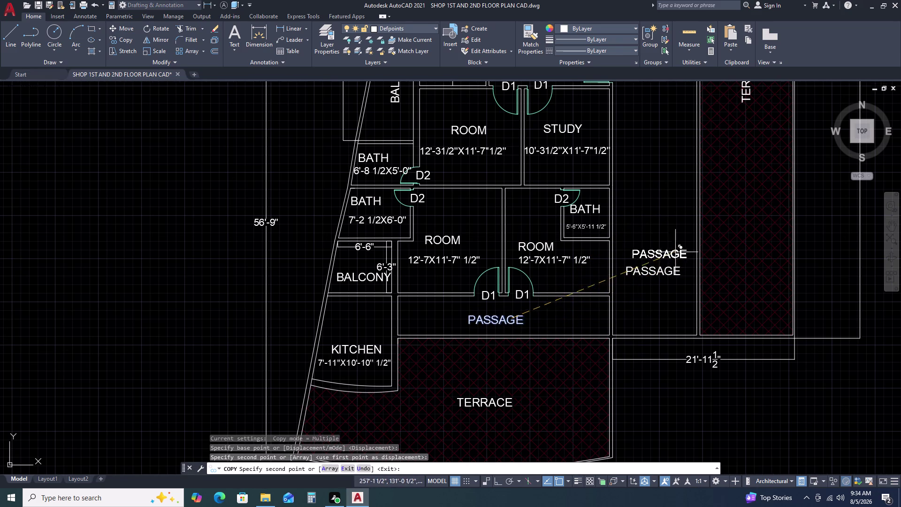
scroll(down, 3)
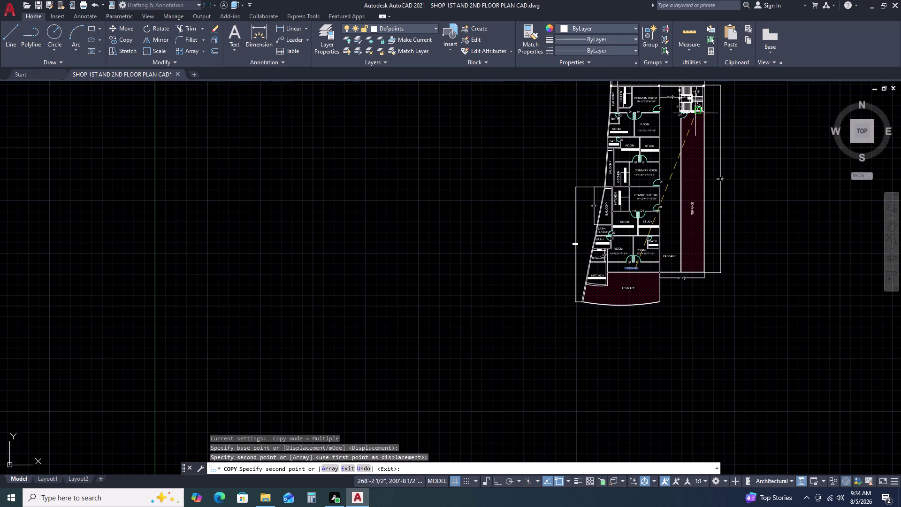
scroll(up, 3)
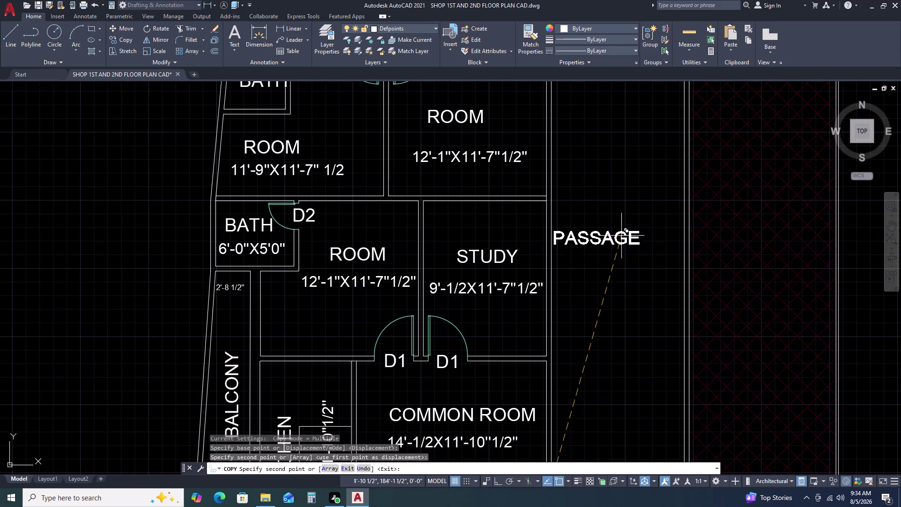
scroll(down, 3)
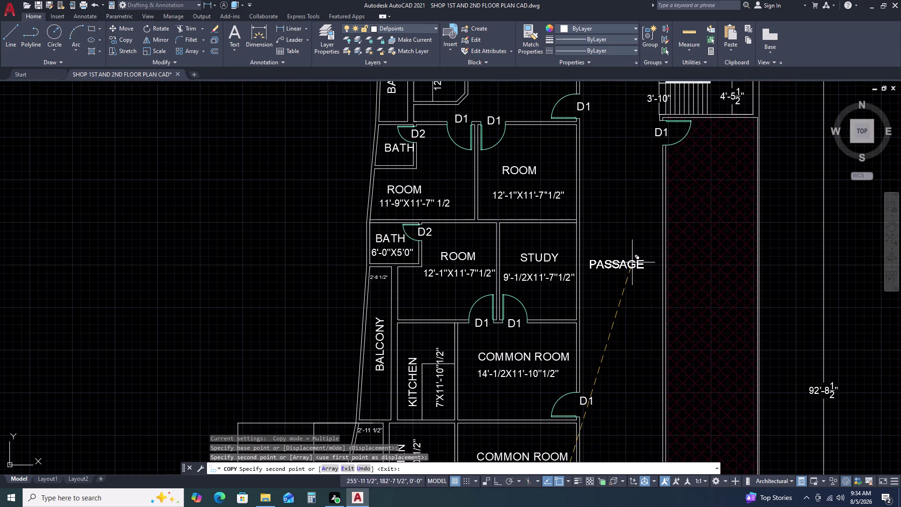
click(632, 263)
key(Escape)
Set the first PASSAGE copy's rotation to 90 degrees.
click(627, 263)
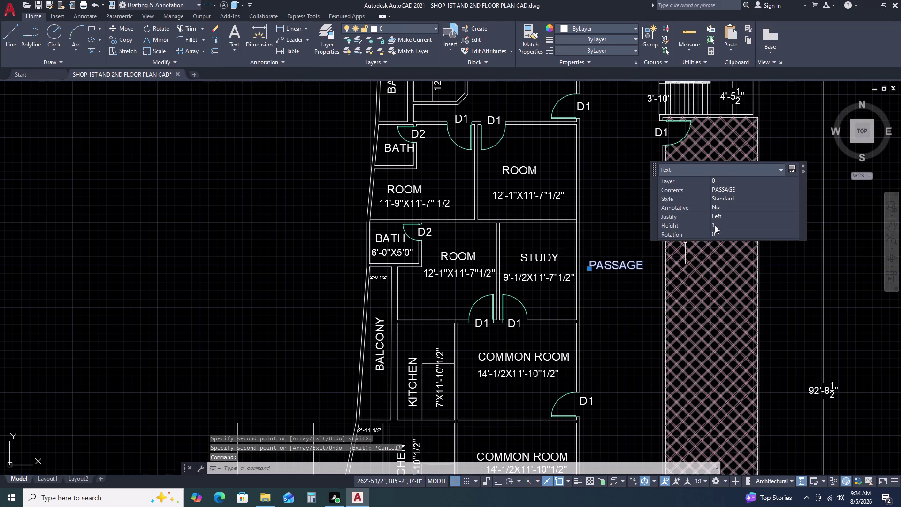
click(717, 229)
click(718, 231)
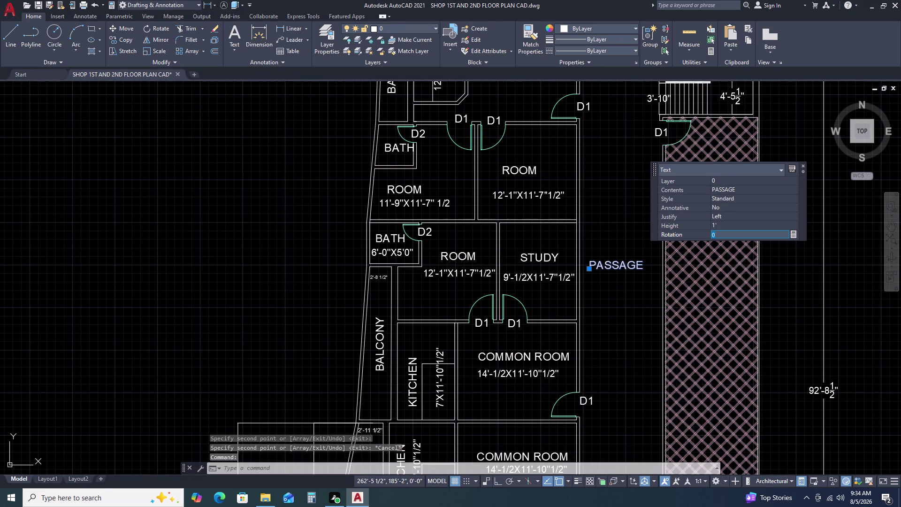
text(90)
key(Return)
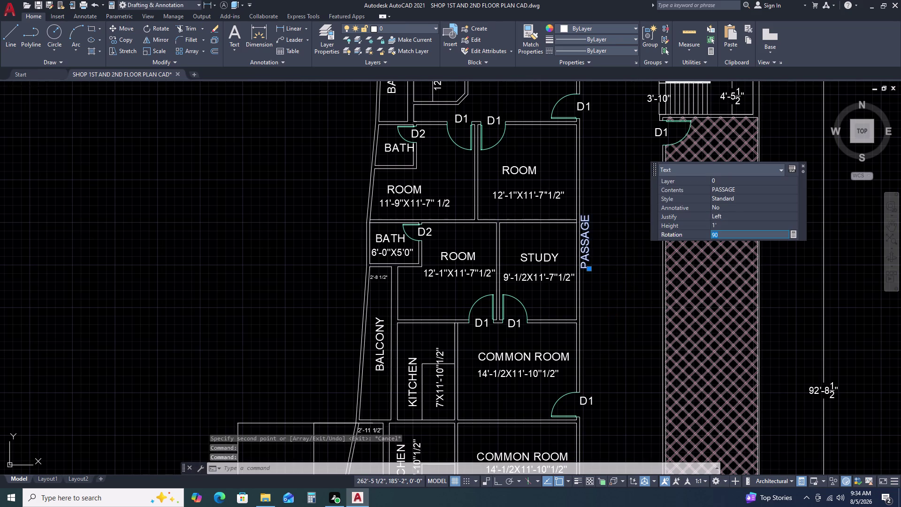
key(Escape)
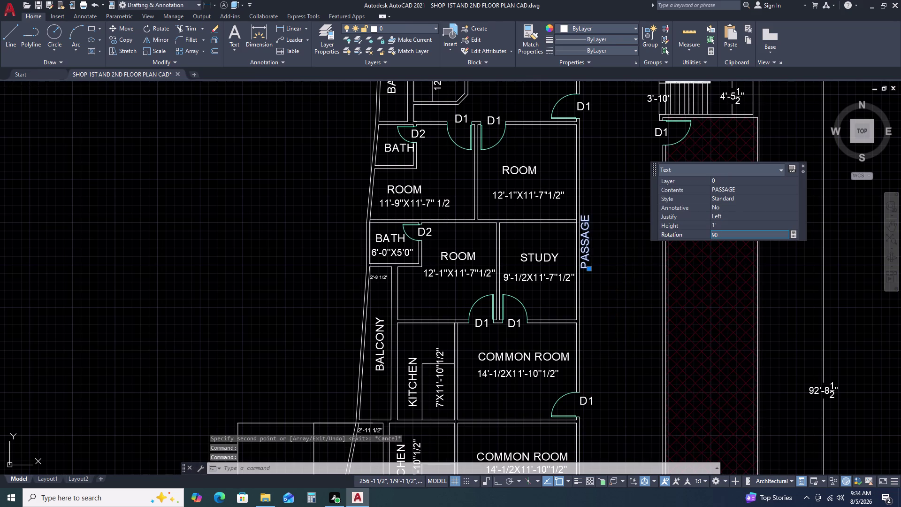
Set the lower PASSAGE copy's rotation to 90 degrees.
scroll(down, 3)
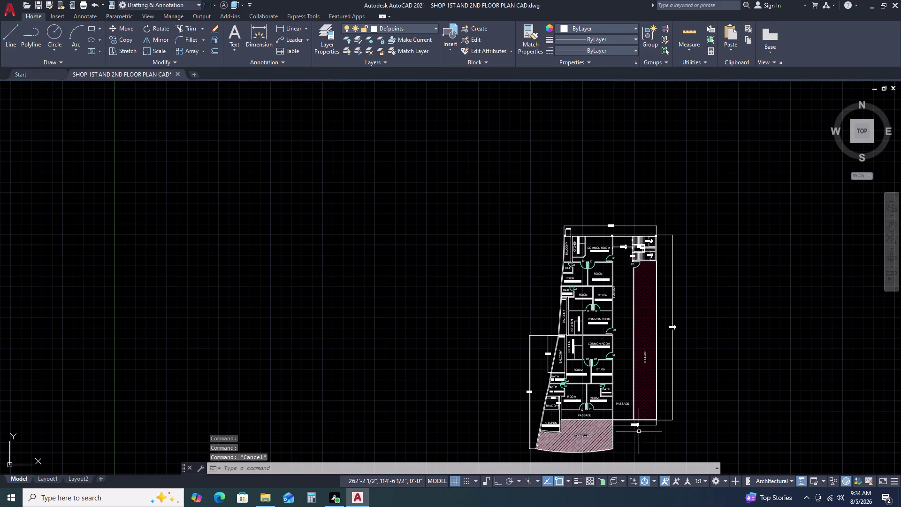
scroll(up, 3)
click(618, 414)
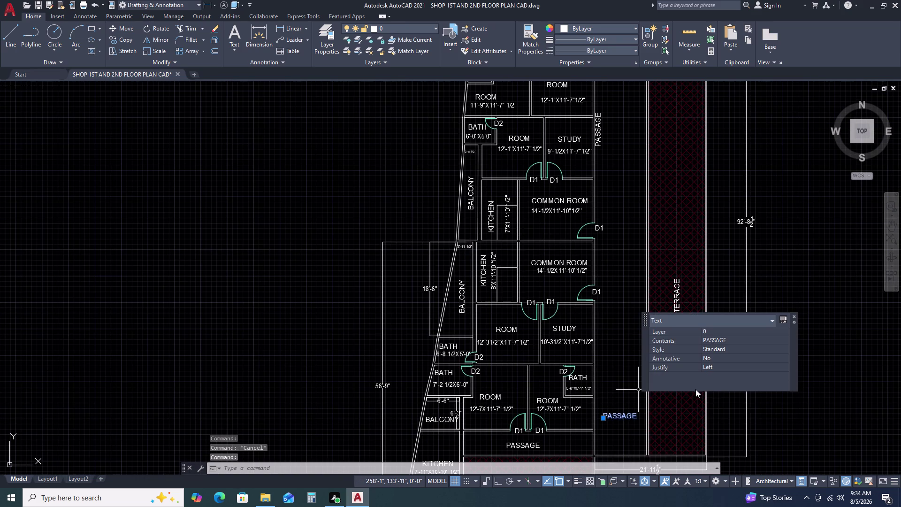
click(709, 385)
text(90)
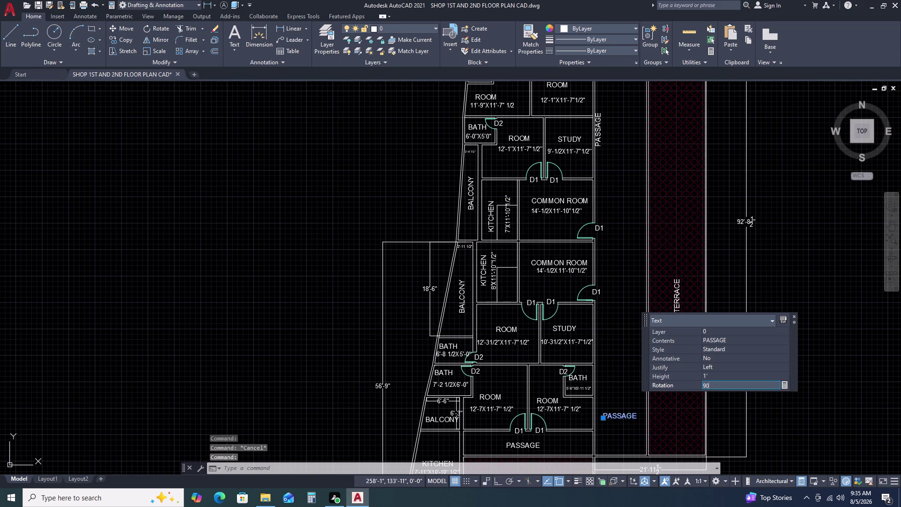
key(Return)
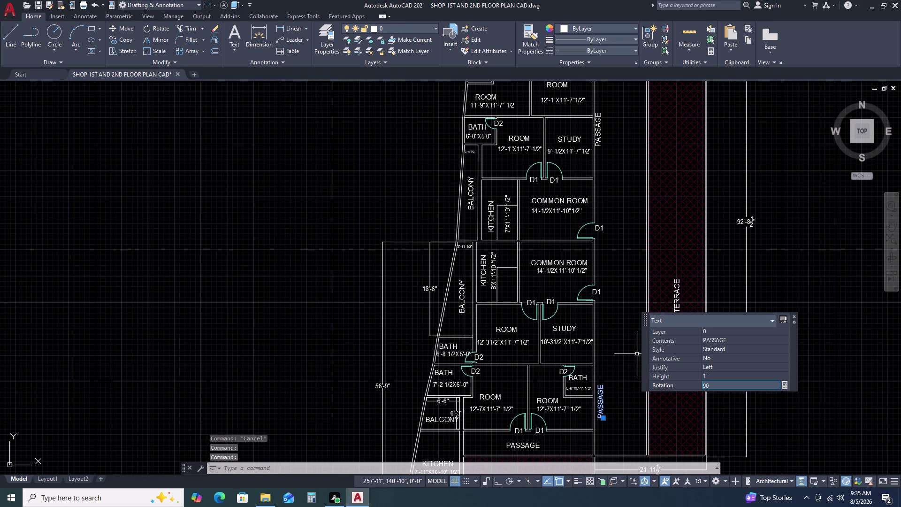
click(636, 353)
key(Escape)
key(Escape)
Reposition the vertical PASSAGE labels along the corridor with grips.
click(603, 410)
middle_drag(604, 410, 598, 375)
scroll(up, 3)
middle_drag(613, 438, 476, 291)
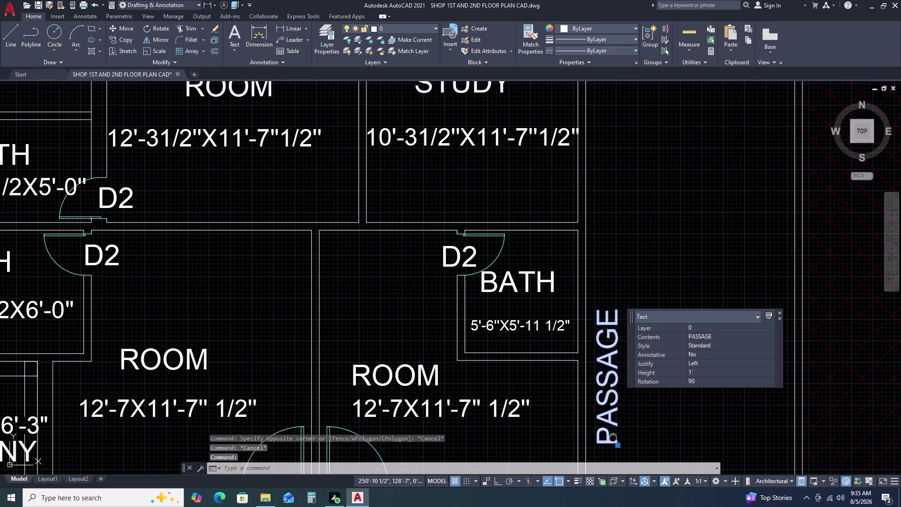
click(483, 298)
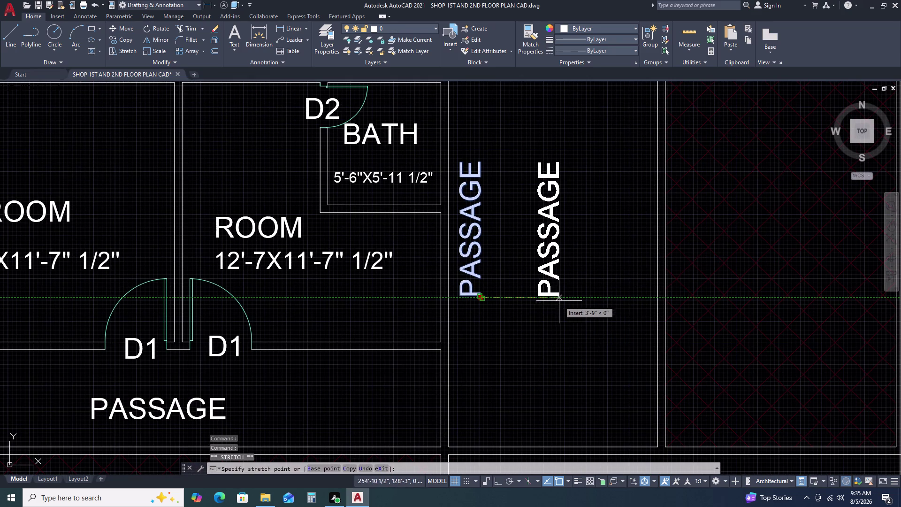
click(561, 301)
scroll(down, 3)
middle_drag(556, 254, 556, 343)
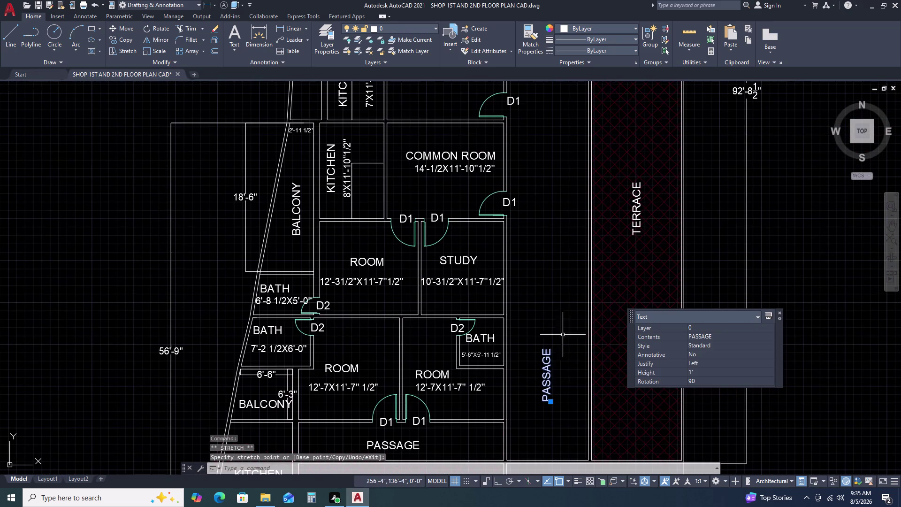
scroll(down, 3)
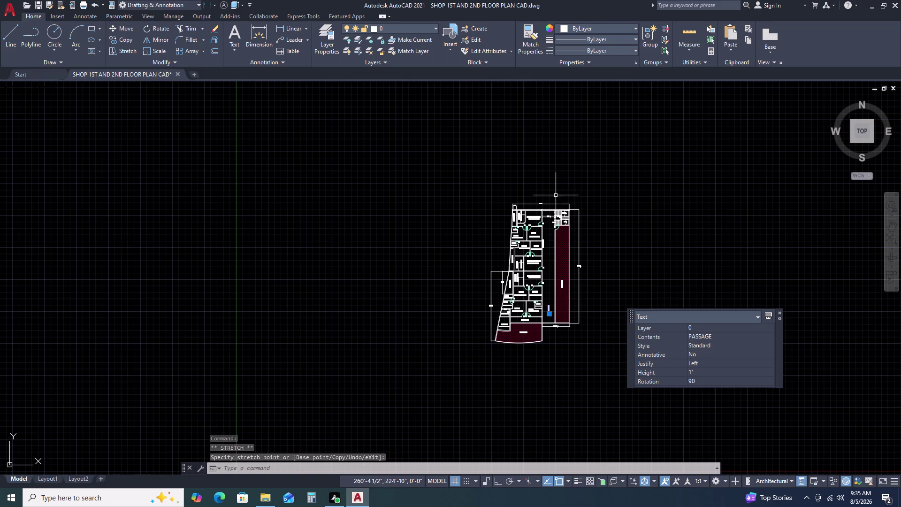
scroll(up, 3)
scroll(up, 3)
click(560, 303)
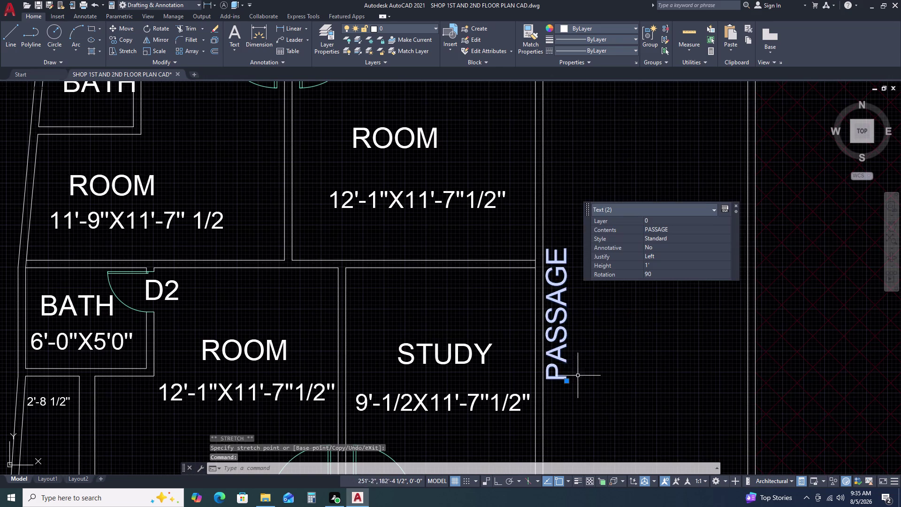
click(567, 380)
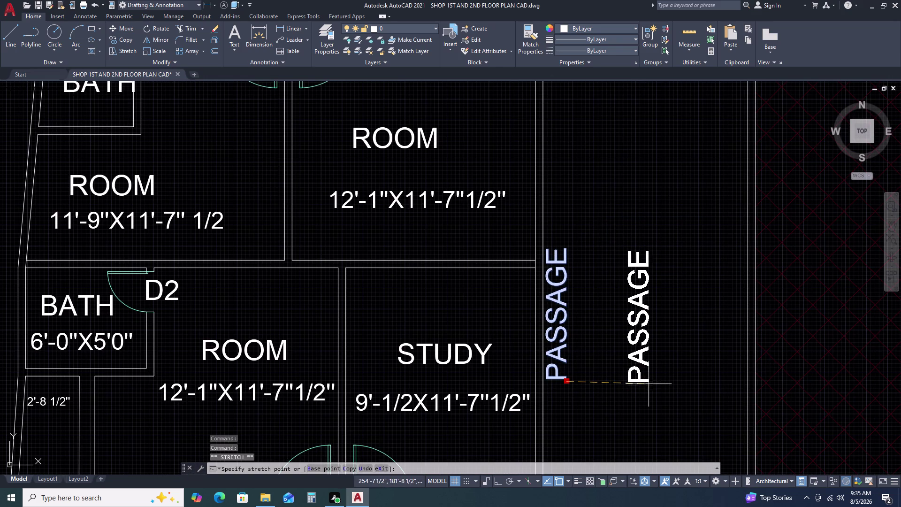
Cancel the unfinished stretch and bring the whole floor plan into view.
click(660, 384)
scroll(down, 3)
key(Escape)
scroll(down, 3)
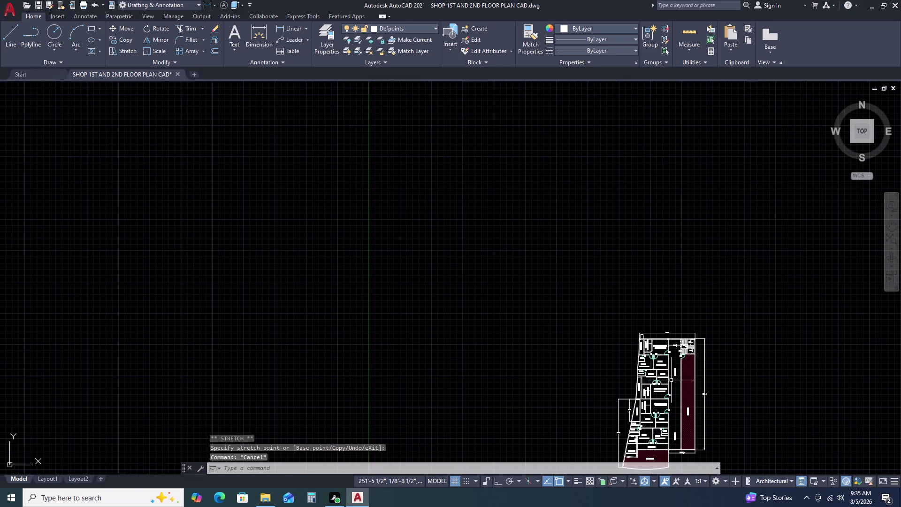
middle_drag(681, 405, 622, 273)
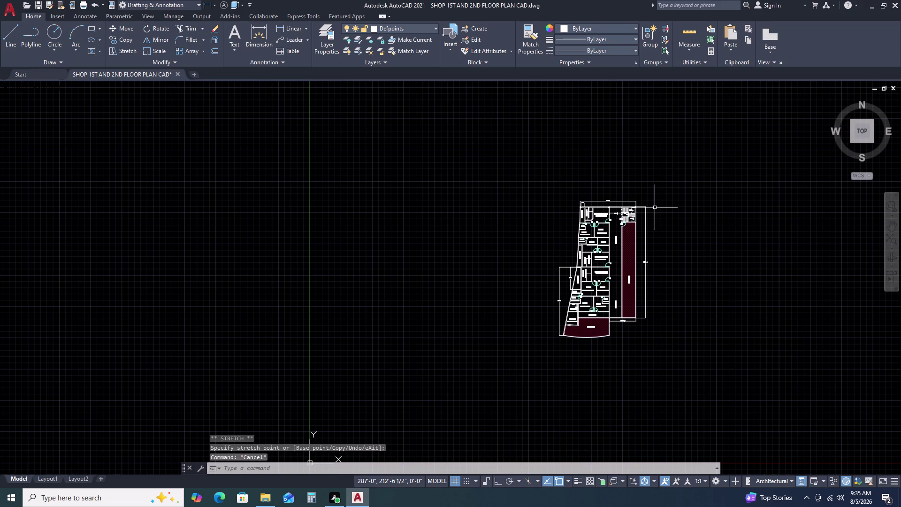
scroll(up, 3)
scroll(up, 3)
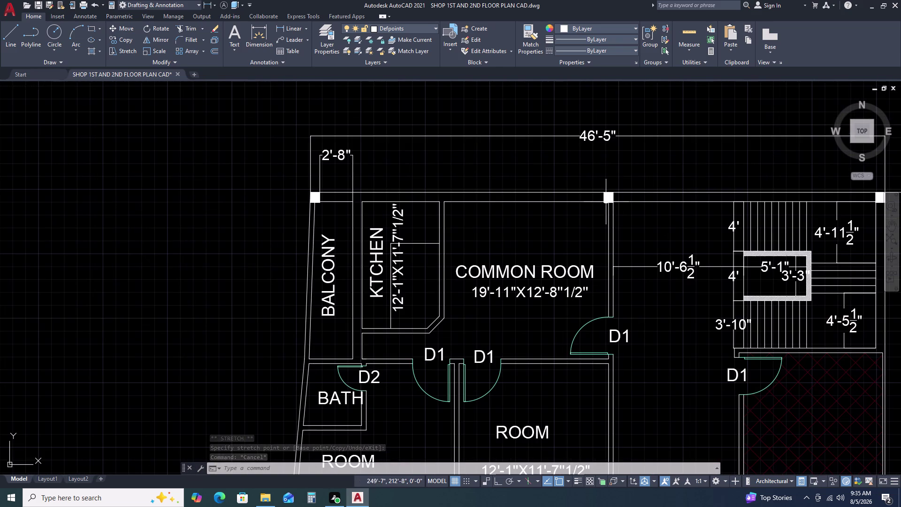
Copy the white square wall marker to near the D1 door corner.
click(602, 182)
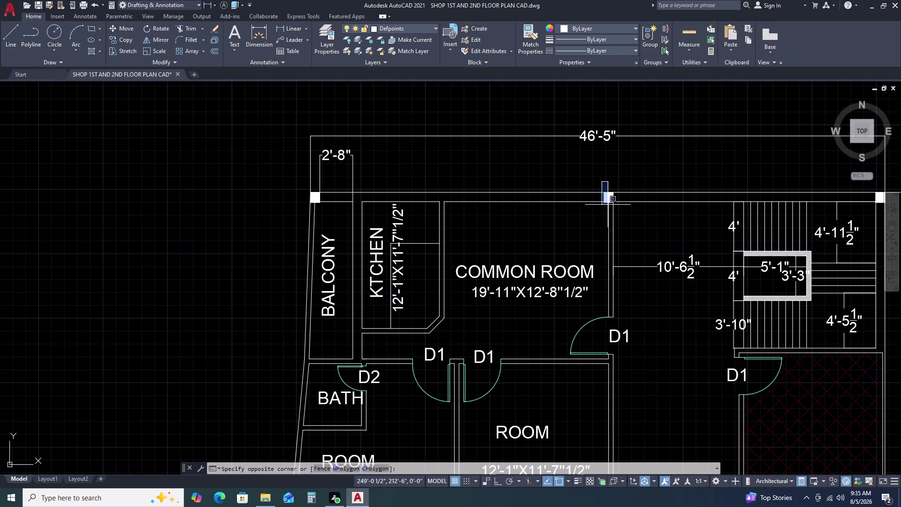
click(618, 212)
key(c)
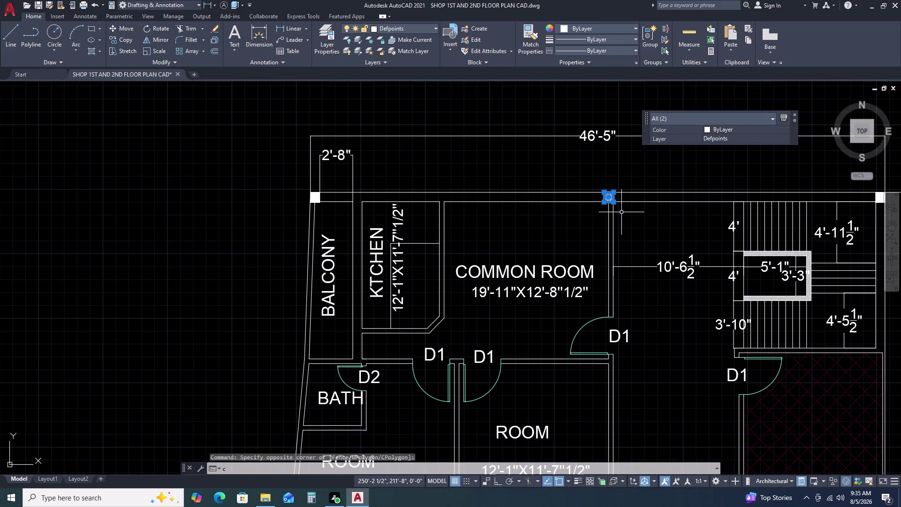
text(o)
key(space)
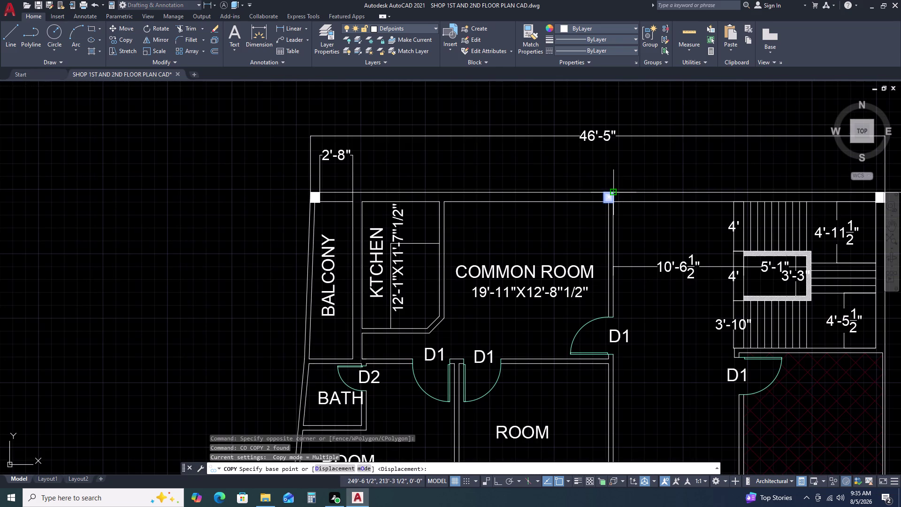
click(614, 191)
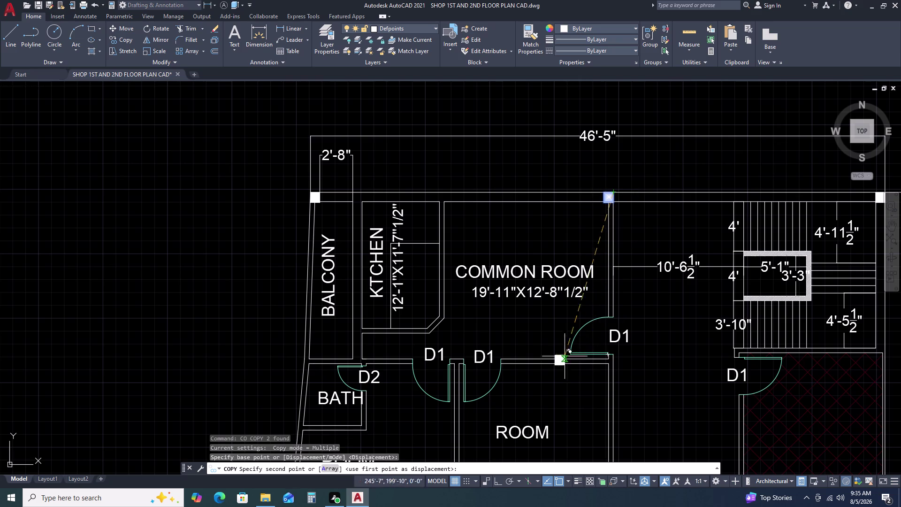
scroll(up, 3)
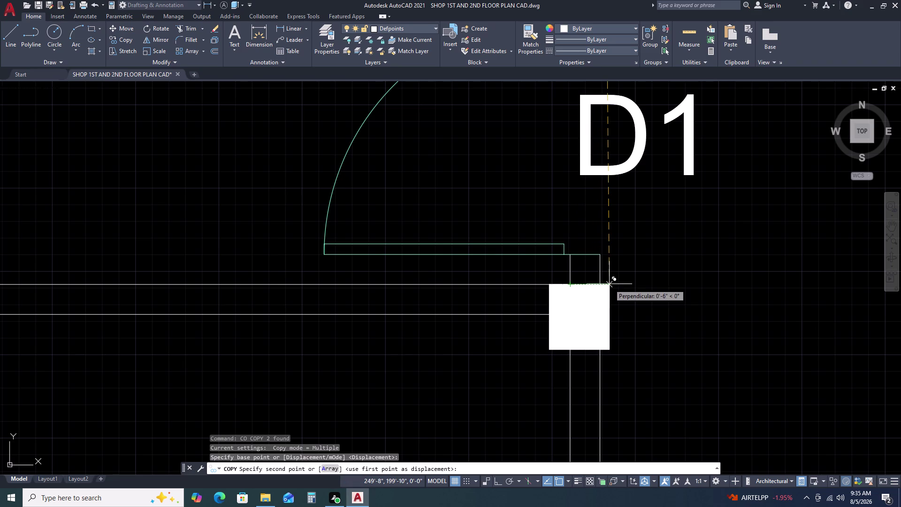
scroll(up, 3)
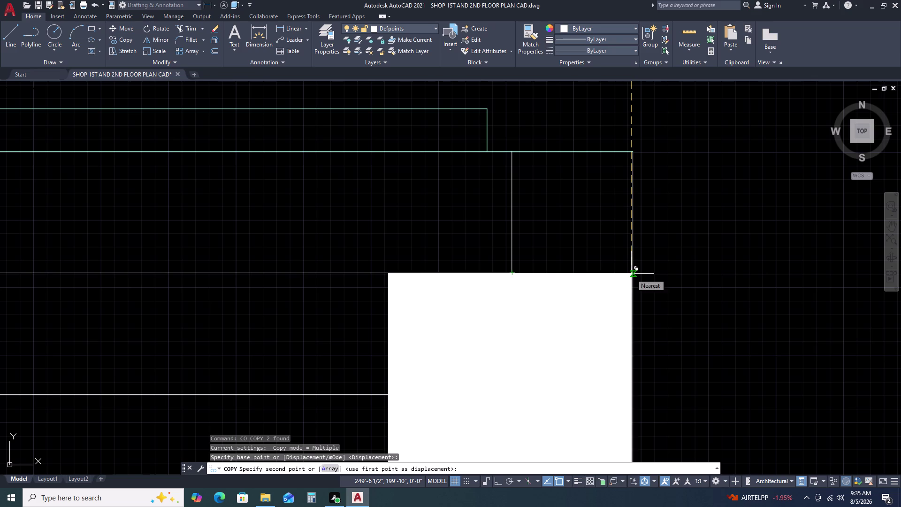
scroll(down, 3)
click(734, 275)
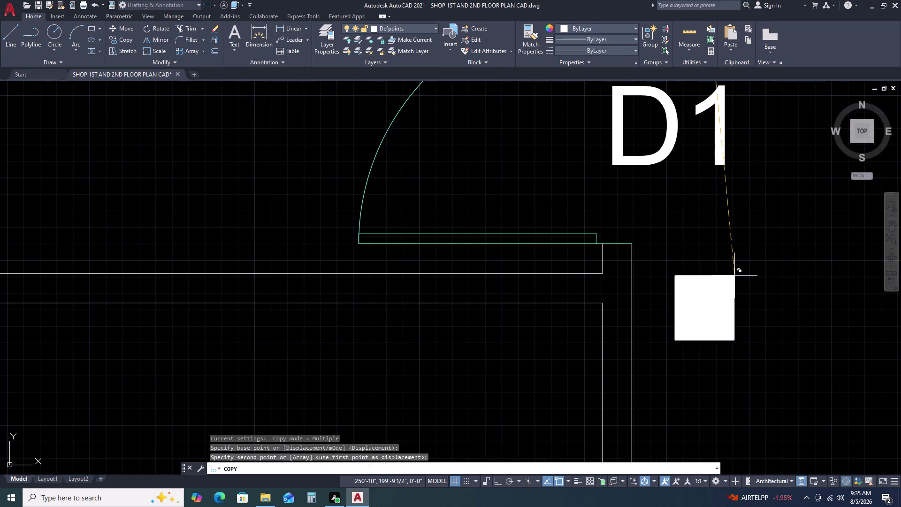
key(Escape)
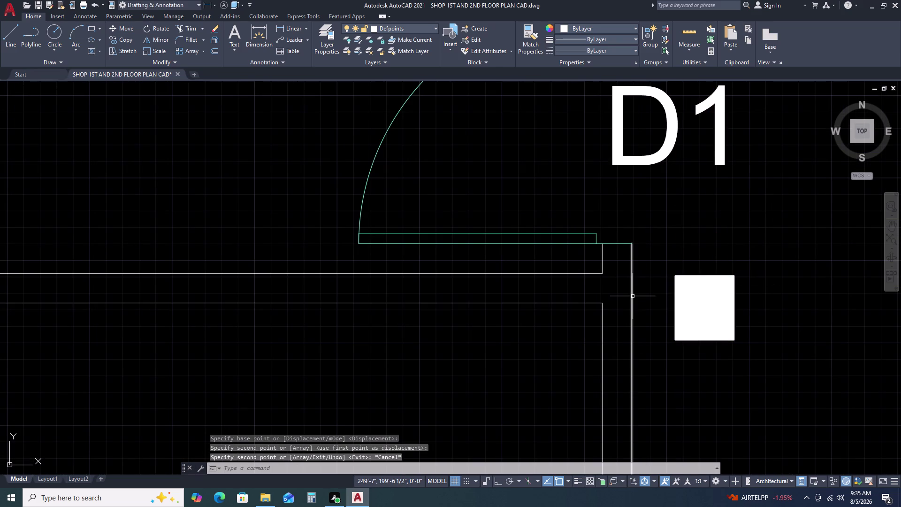
Start a line near the wall corner, then cancel it.
text(l)
key(space)
click(603, 274)
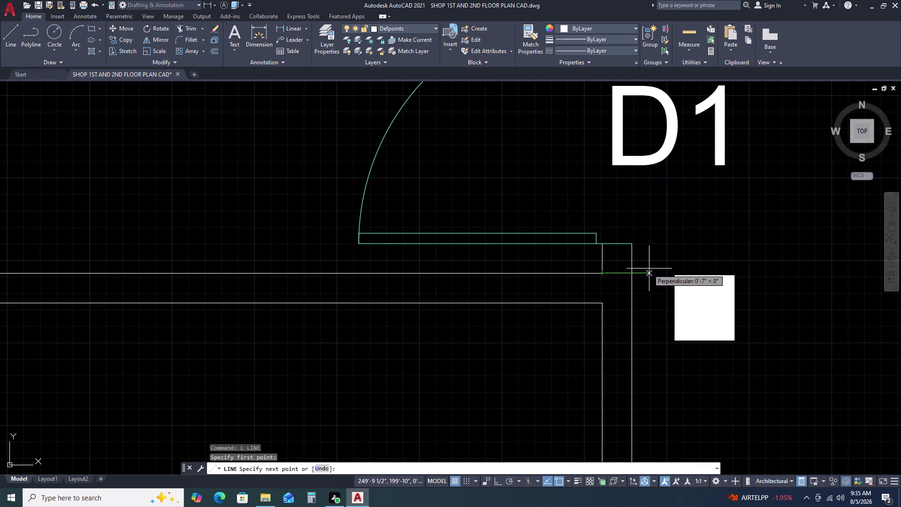
double_click(633, 274)
key(Escape)
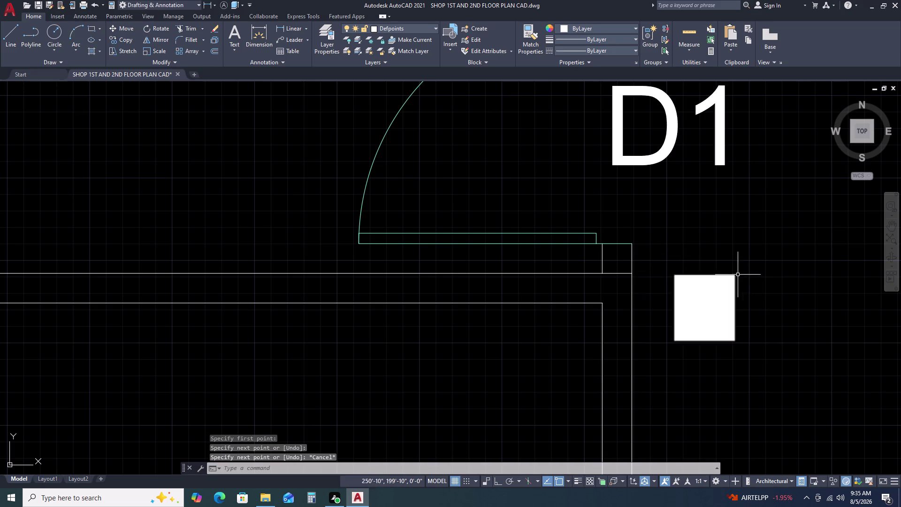
Move the copied square by its corner to snap onto the wall corner.
click(749, 272)
click(674, 339)
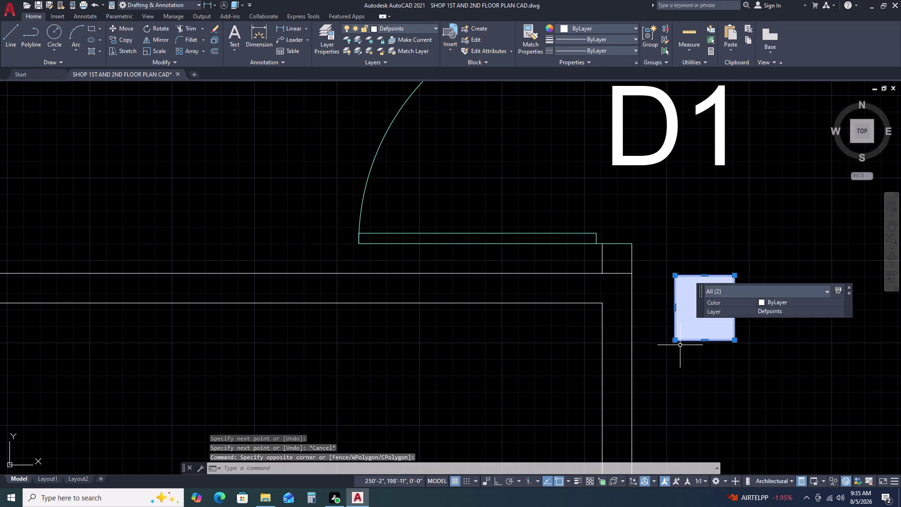
key(m)
key(space)
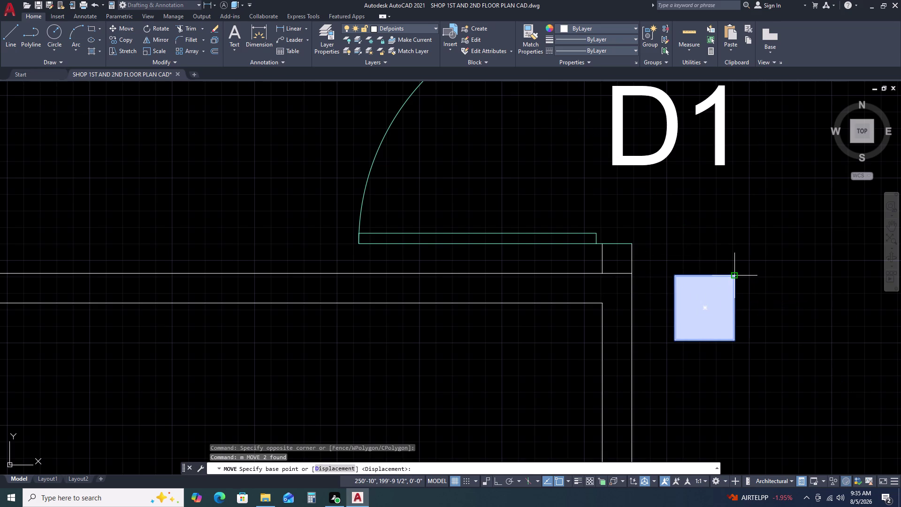
click(735, 276)
scroll(up, 3)
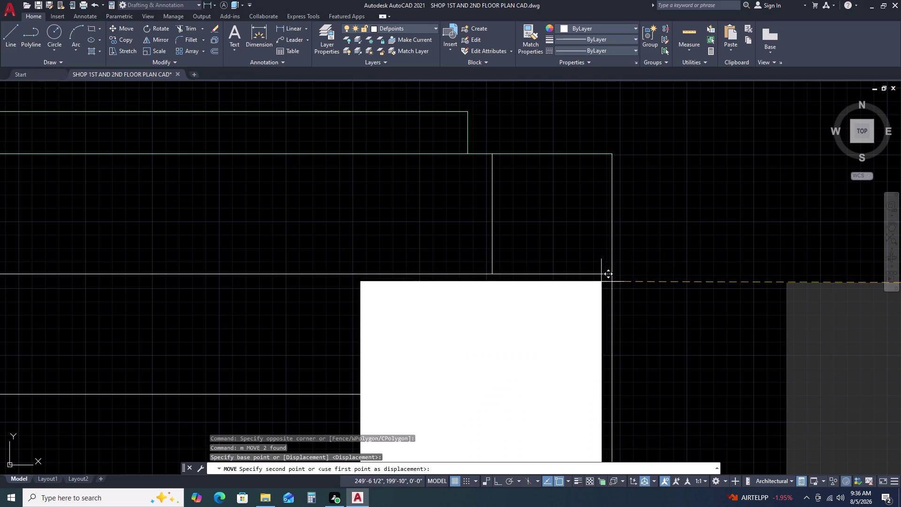
click(612, 274)
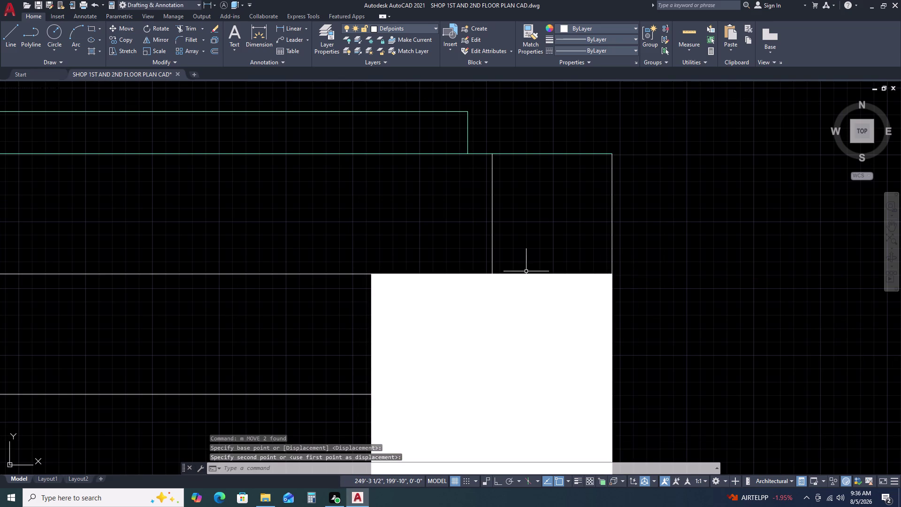
Erase the leftover stray object beside the common room.
click(526, 273)
key(Delete)
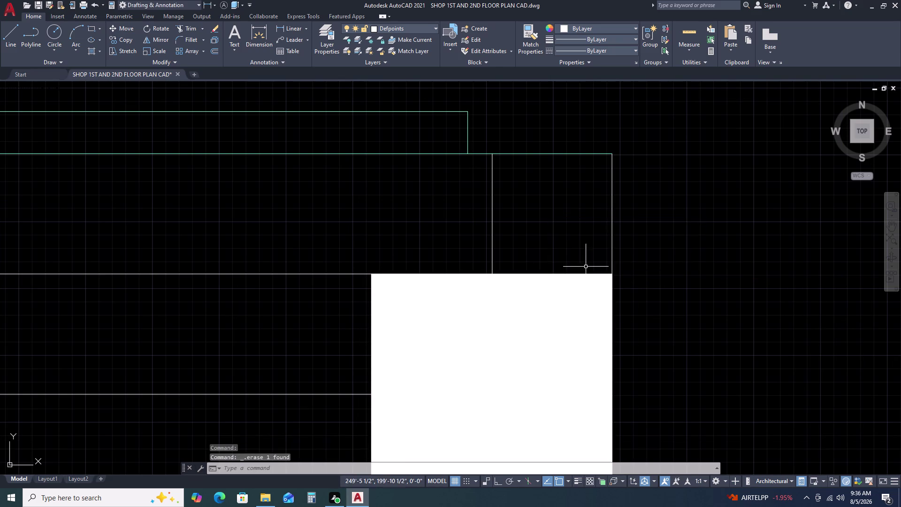
scroll(down, 3)
scroll(down, 3)
Draw a short line from the balcony wall edge across to the wall.
middle_drag(435, 334, 514, 312)
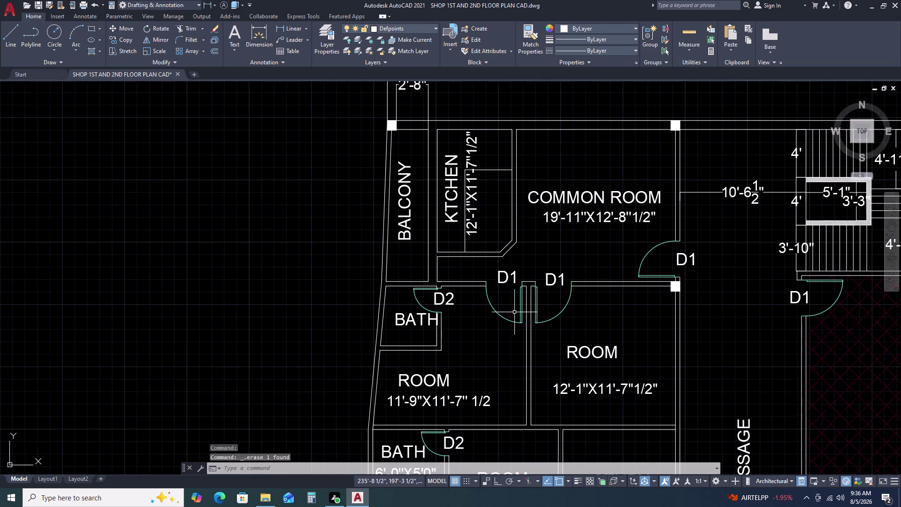
scroll(up, 3)
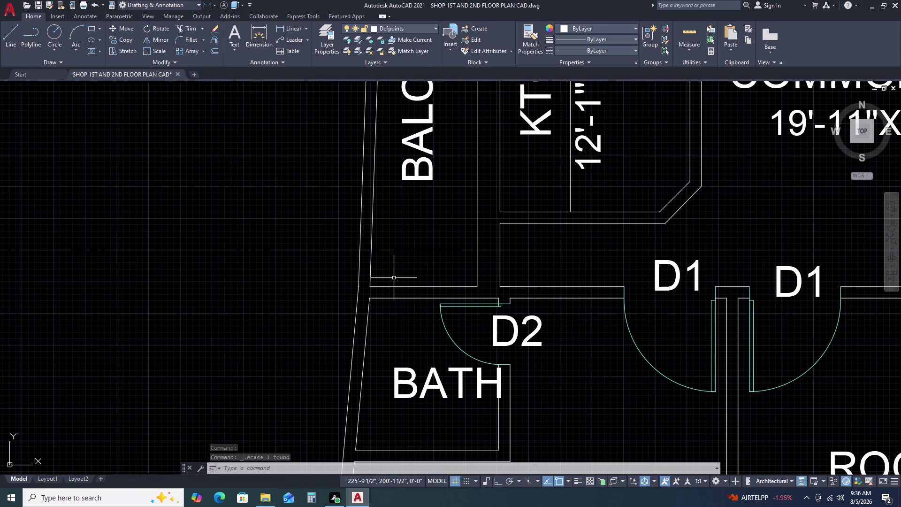
key(l)
key(space)
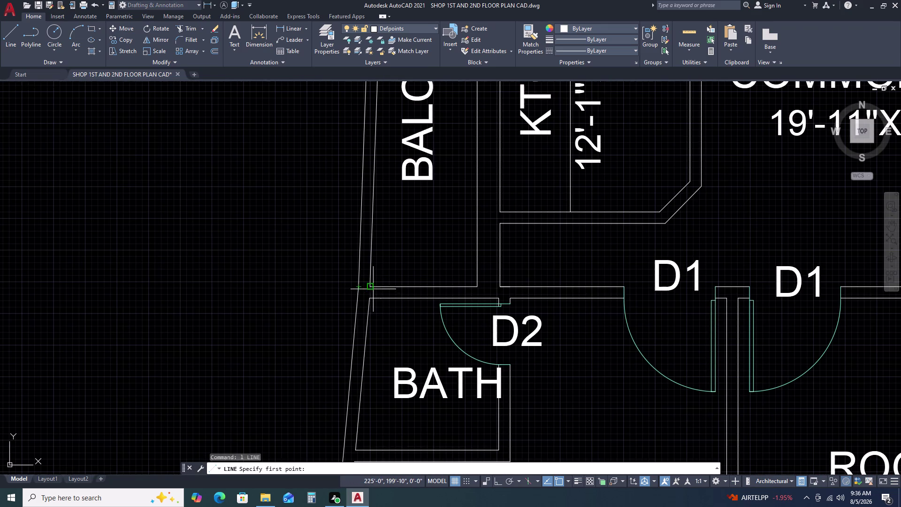
click(357, 285)
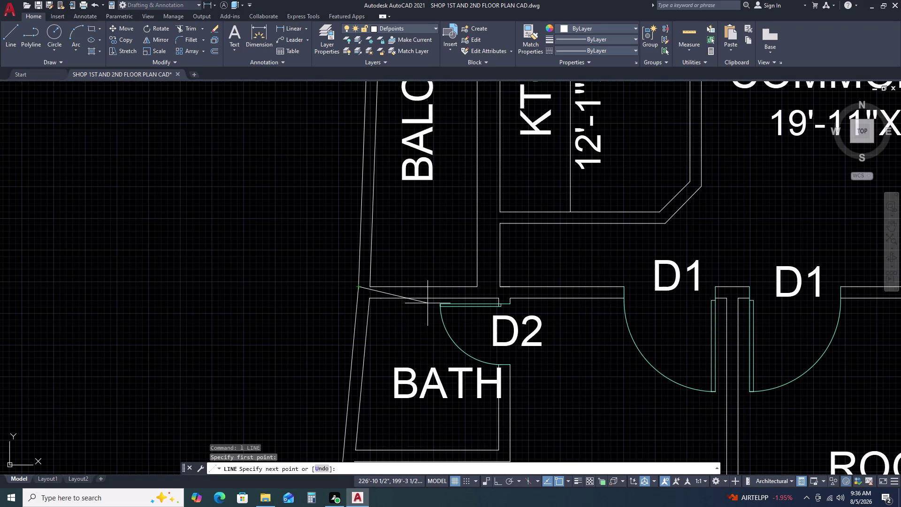
key(Escape)
scroll(down, 3)
key(space)
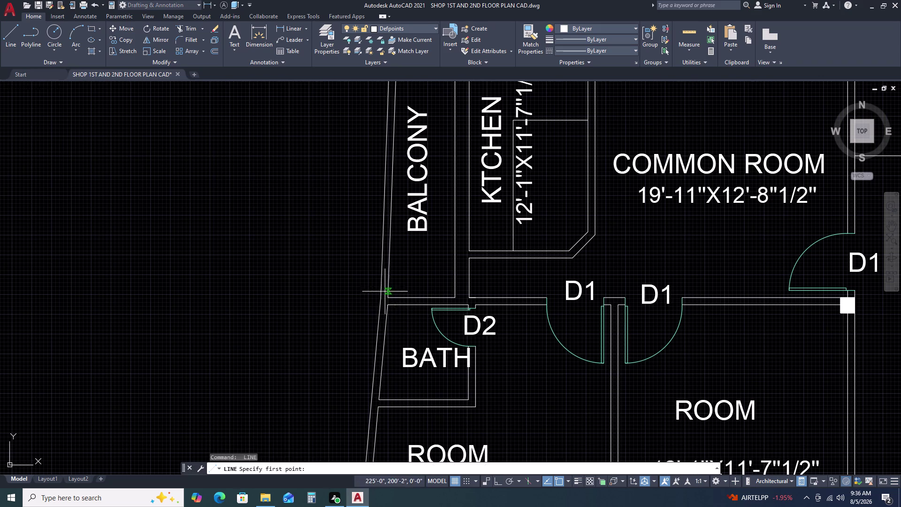
scroll(up, 3)
click(394, 317)
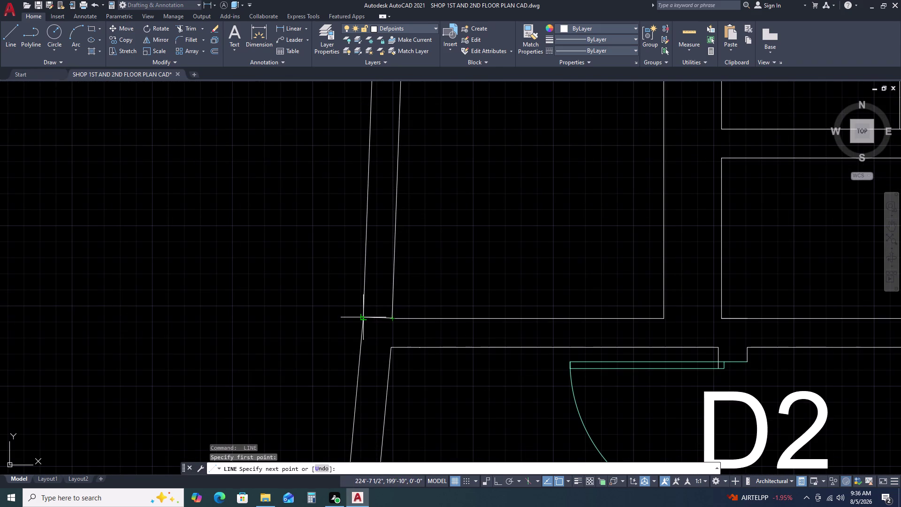
click(364, 319)
key(space)
Copy the square beside door D1 to the wall corner above the D2 bath.
scroll(down, 3)
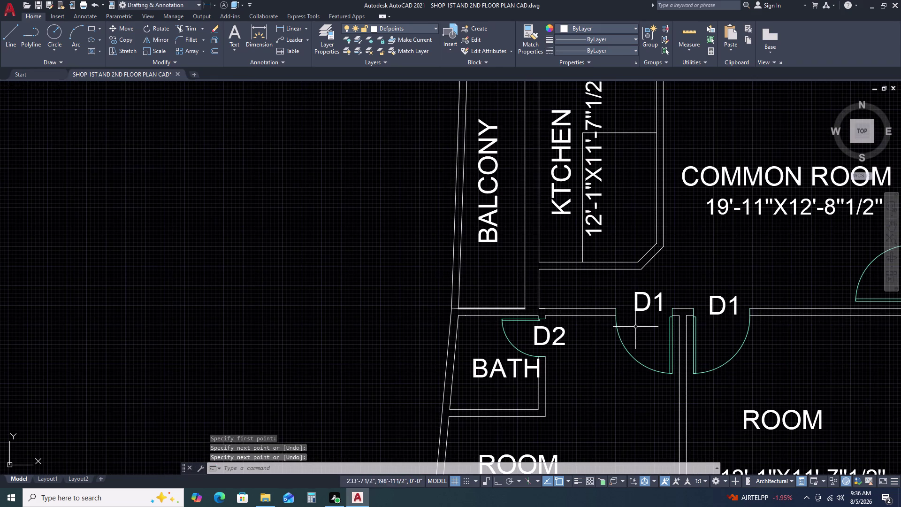
scroll(down, 3)
scroll(up, 3)
scroll(up, 3)
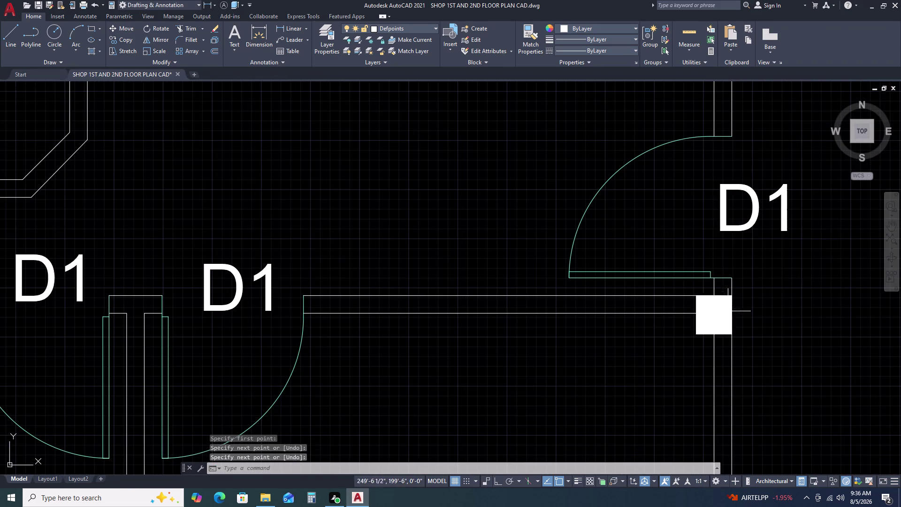
click(689, 287)
click(739, 352)
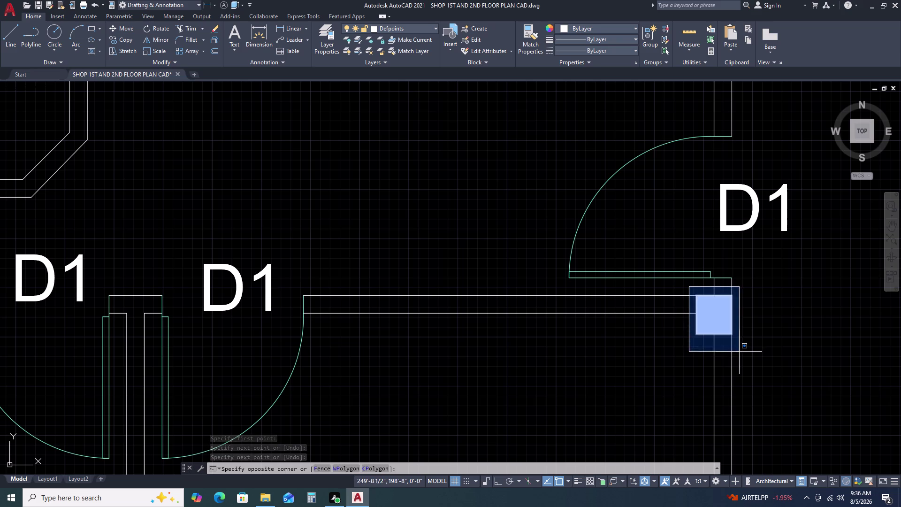
text(c)
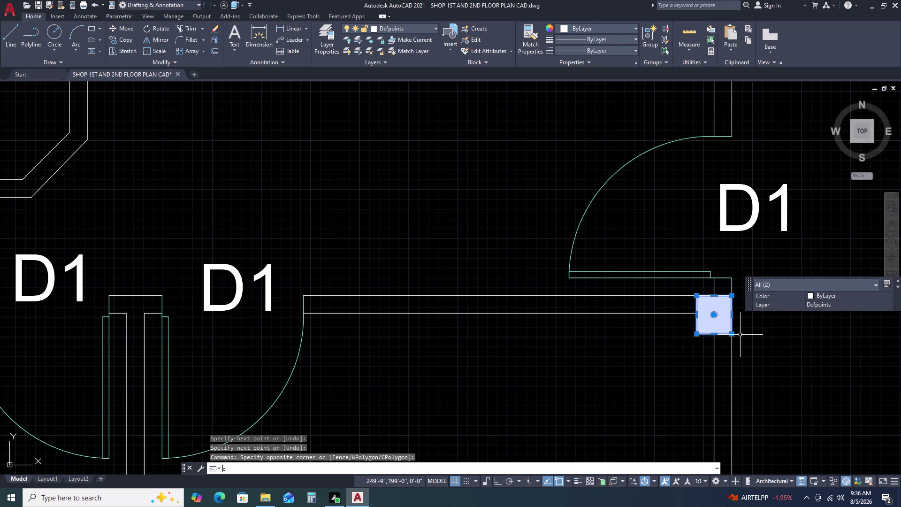
text(o)
key(space)
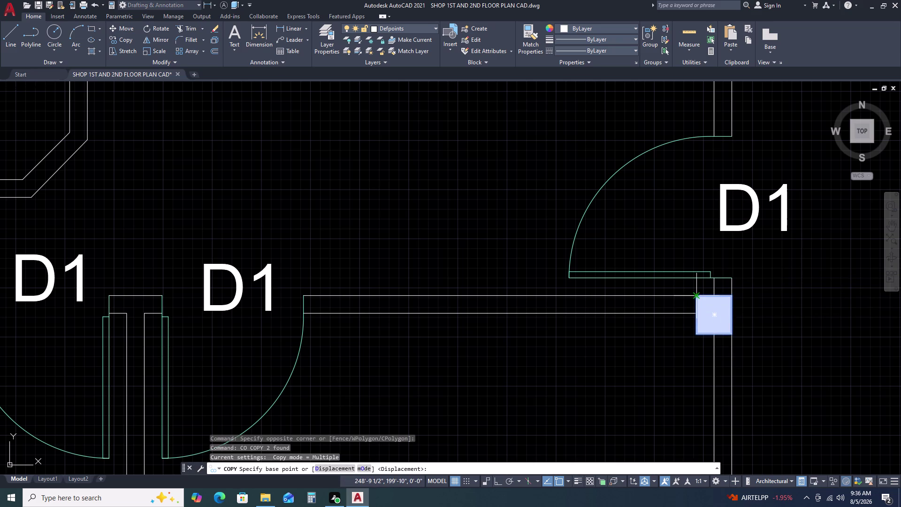
click(695, 295)
scroll(down, 3)
scroll(up, 3)
scroll(down, 3)
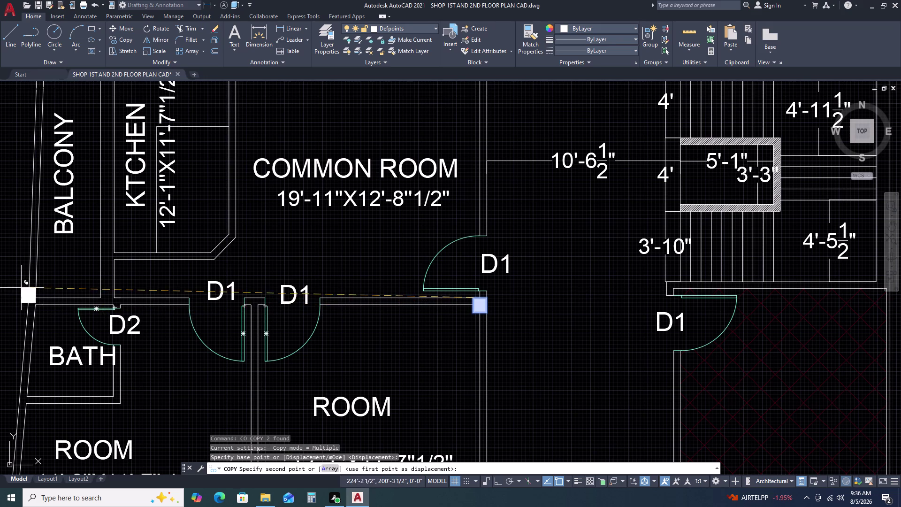
scroll(up, 3)
scroll(up, 3)
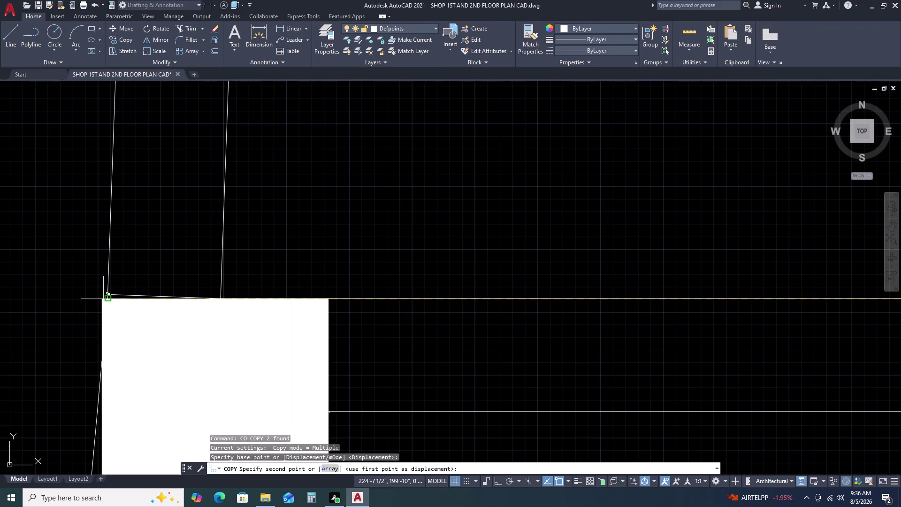
scroll(down, 3)
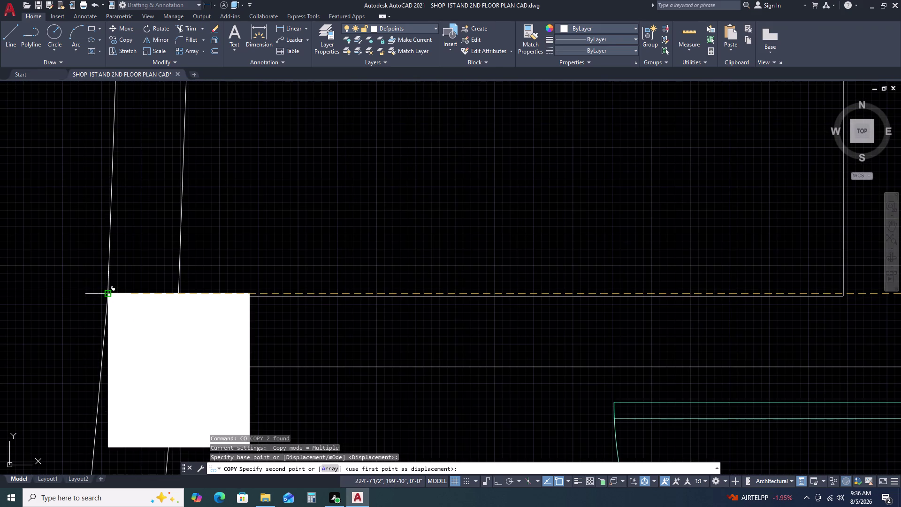
scroll(up, 3)
scroll(down, 3)
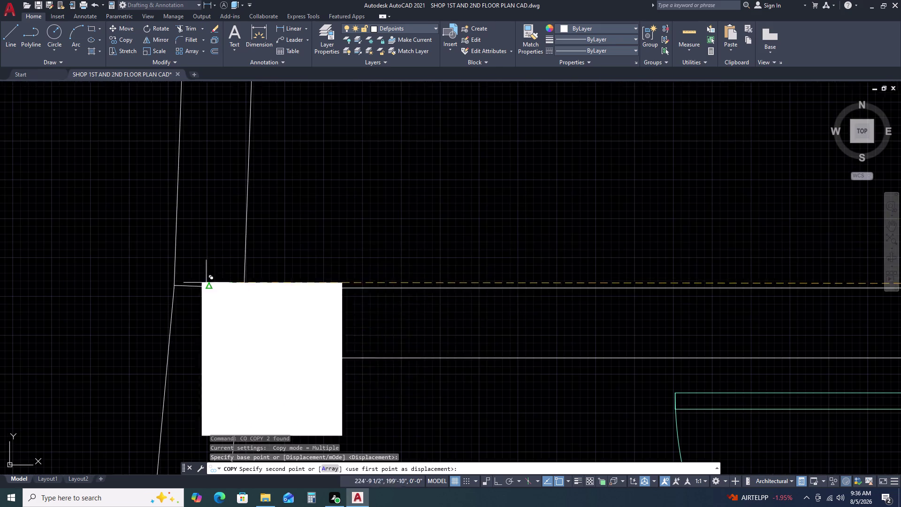
click(393, 193)
key(Escape)
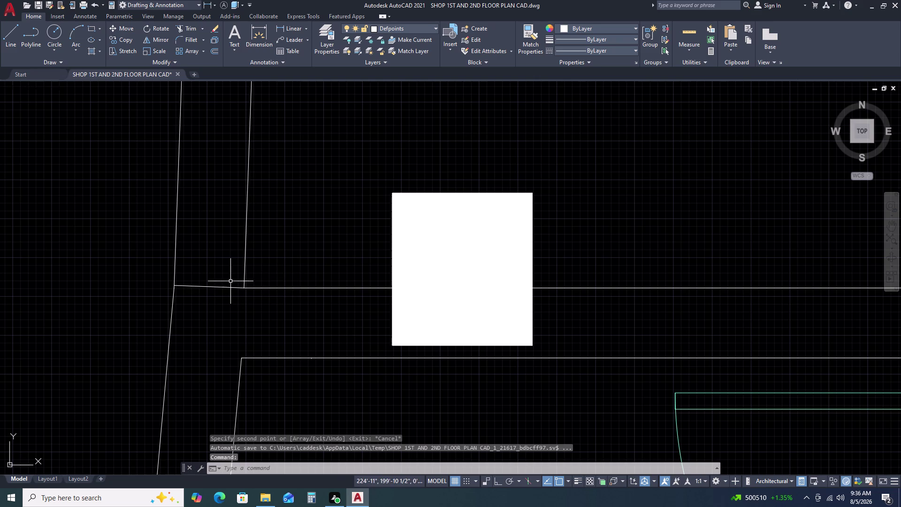
Replace the short wall line with a new line spanning the wall ends.
click(231, 282)
click(218, 294)
key(Delete)
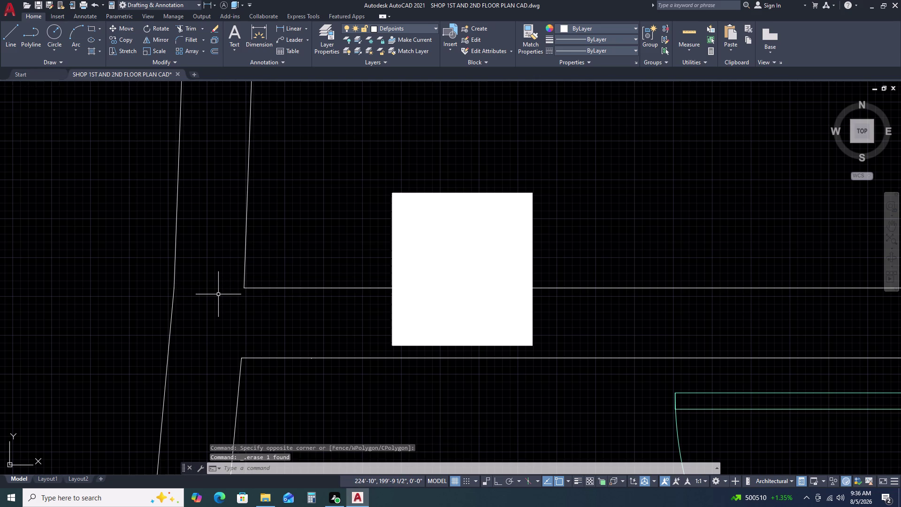
text(l)
key(space)
scroll(up, 3)
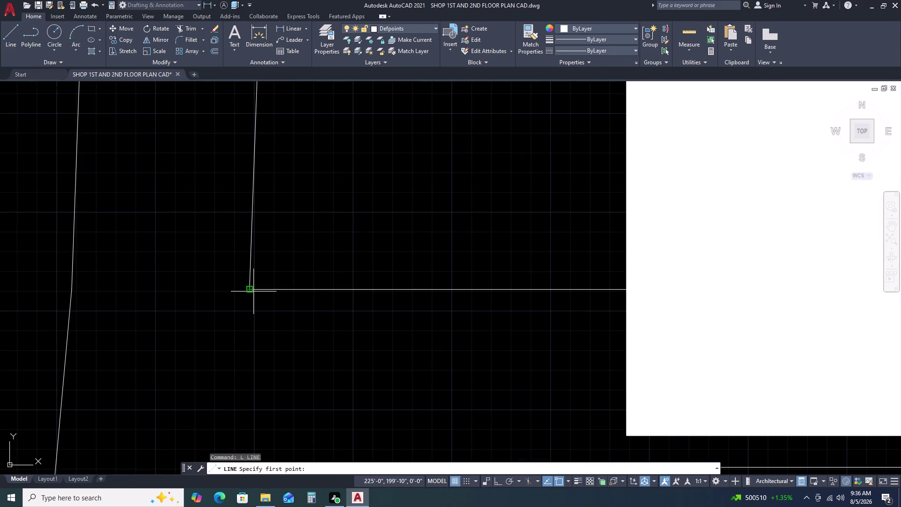
click(250, 290)
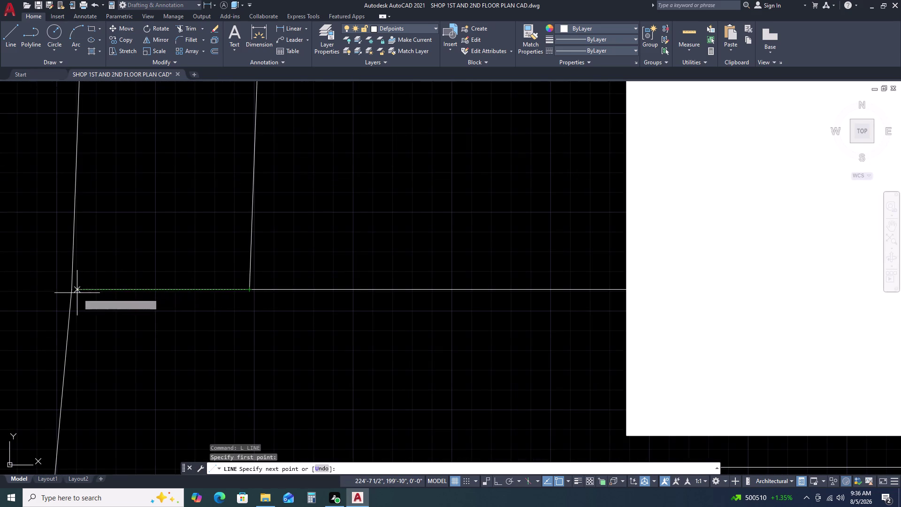
click(72, 291)
key(Escape)
scroll(down, 3)
click(267, 238)
click(321, 300)
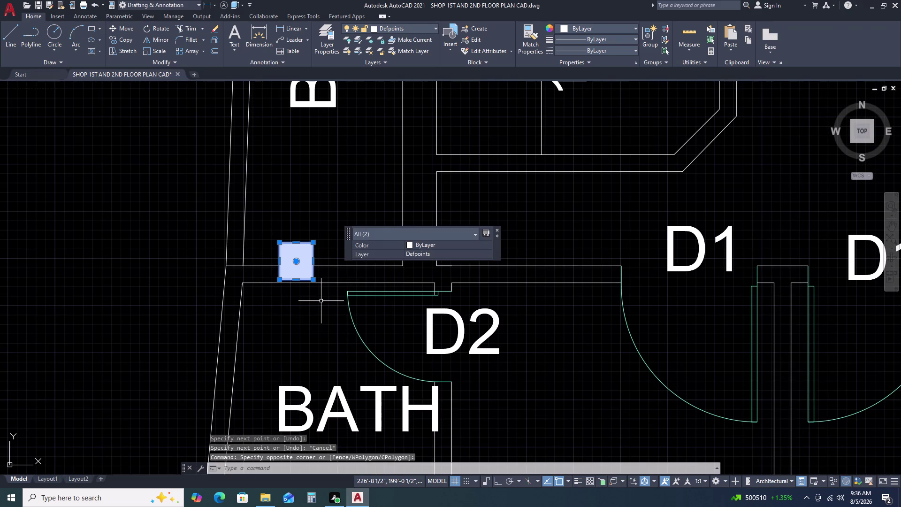
Move the square symbol by its top-left corner onto the wall corner.
text(m)
key(space)
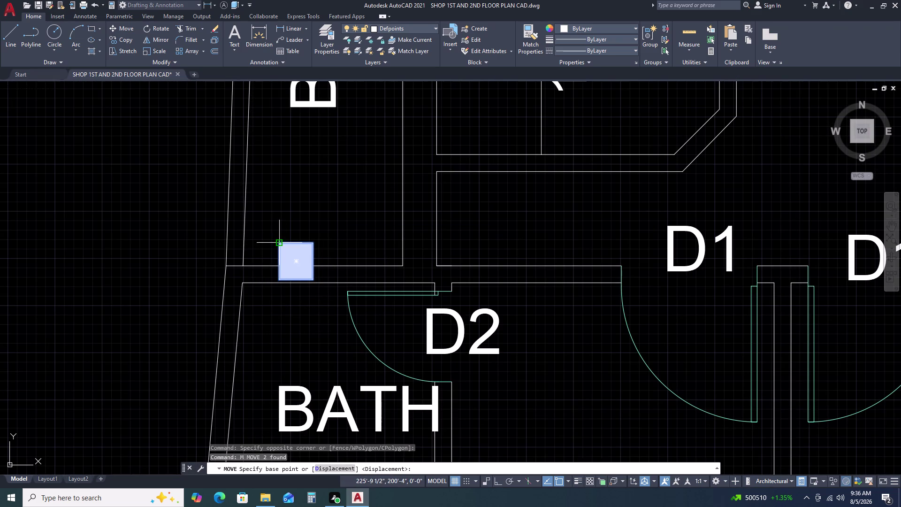
double_click(281, 244)
scroll(up, 3)
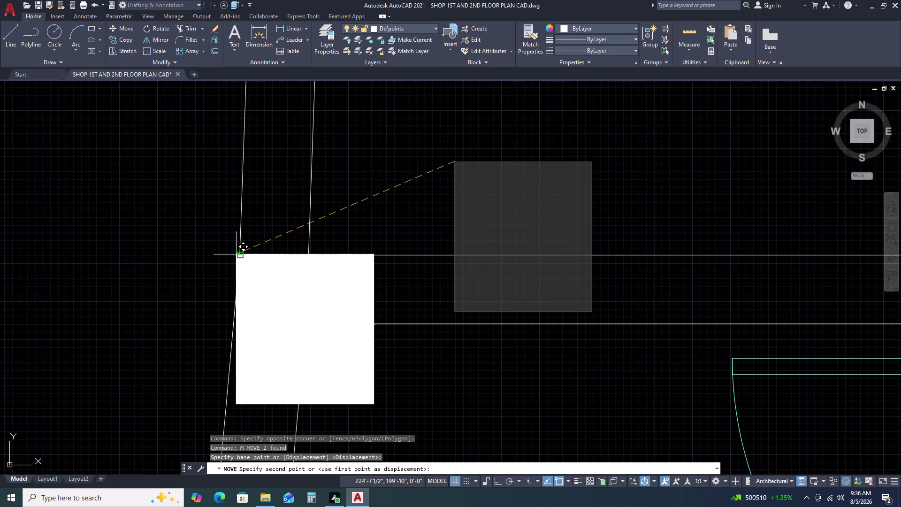
scroll(up, 3)
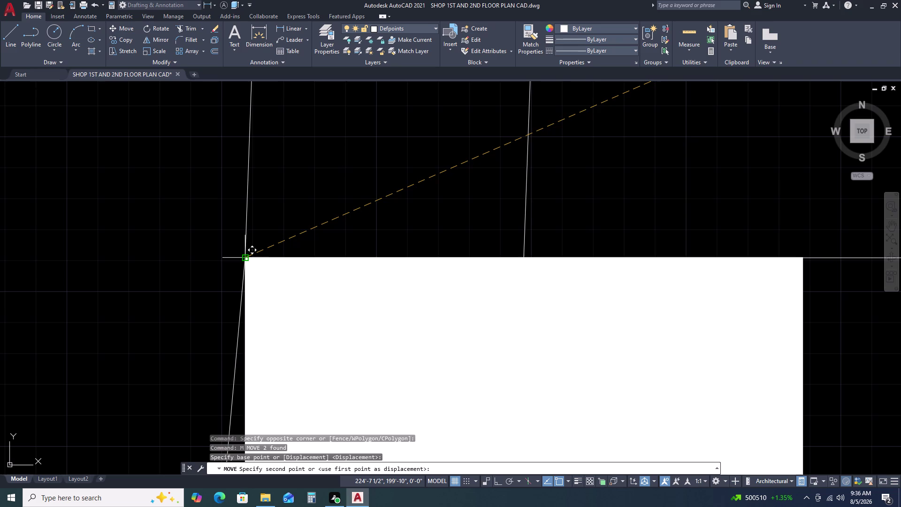
click(247, 260)
scroll(down, 3)
scroll(up, 3)
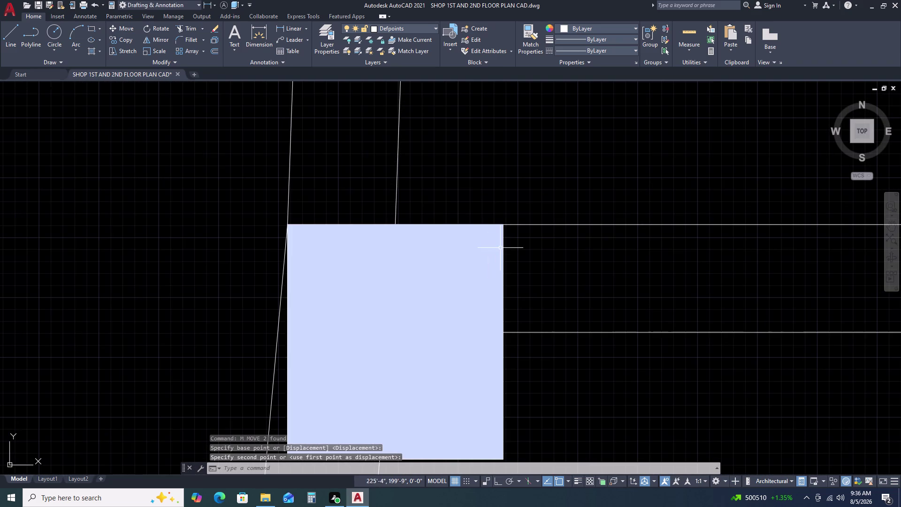
click(500, 247)
key(Escape)
scroll(down, 3)
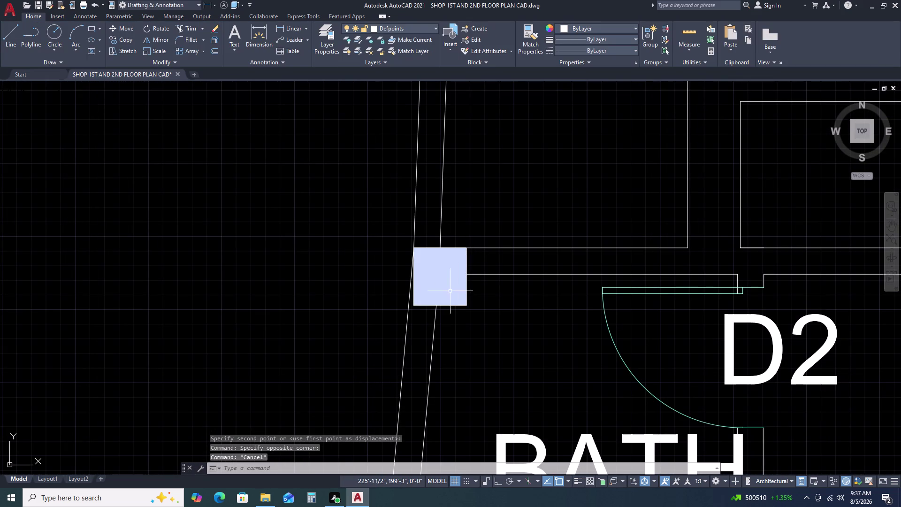
scroll(up, 3)
Rotate the symbol to match the slanted wall, then undo the rotation.
click(429, 308)
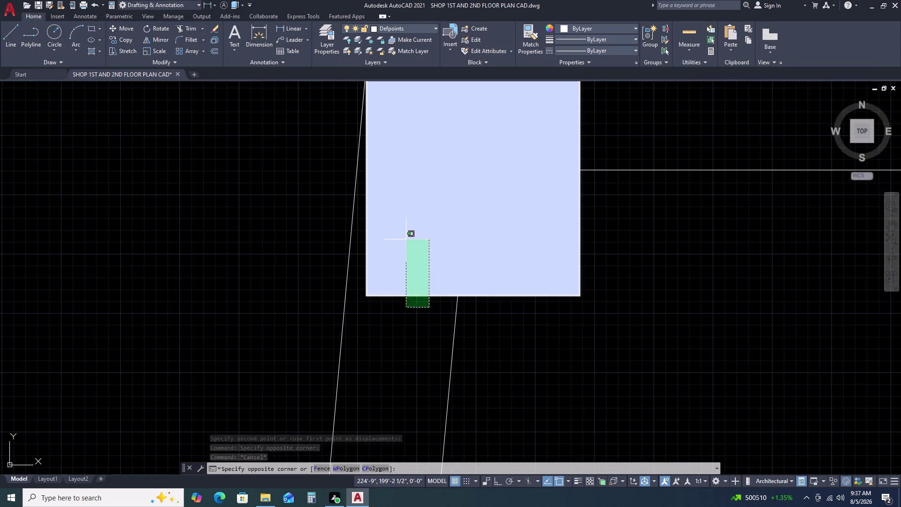
click(407, 222)
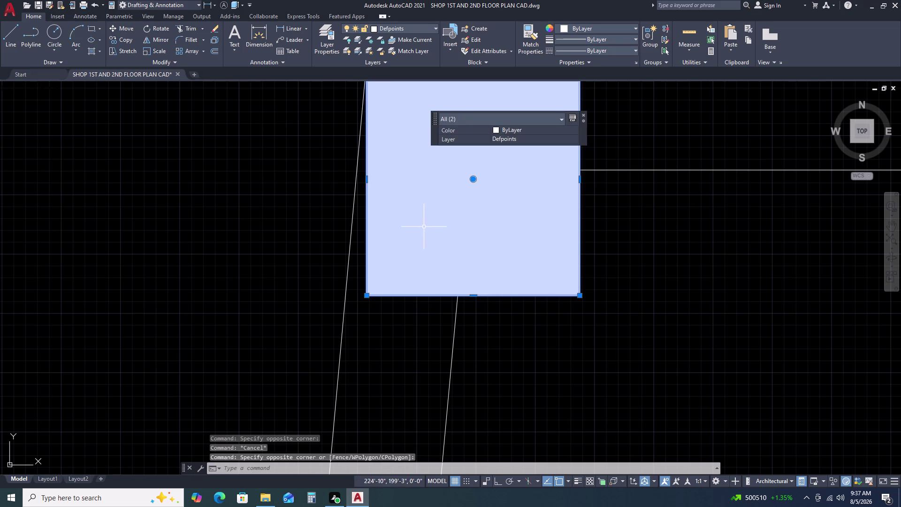
text(ro)
key(space)
scroll(down, 3)
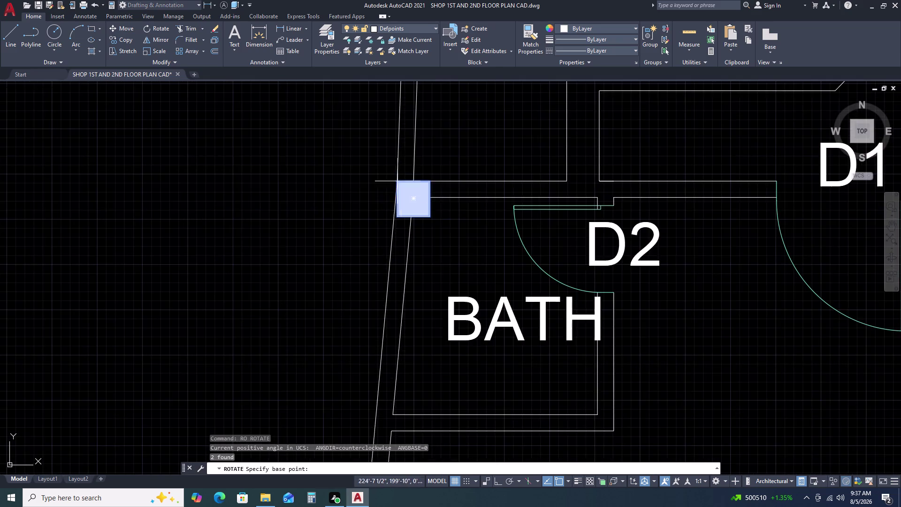
scroll(up, 3)
click(396, 182)
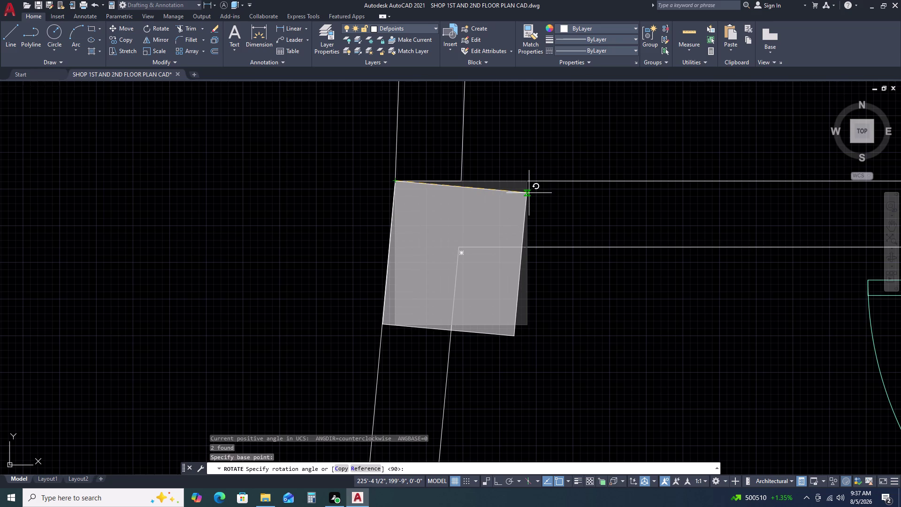
click(529, 193)
scroll(down, 3)
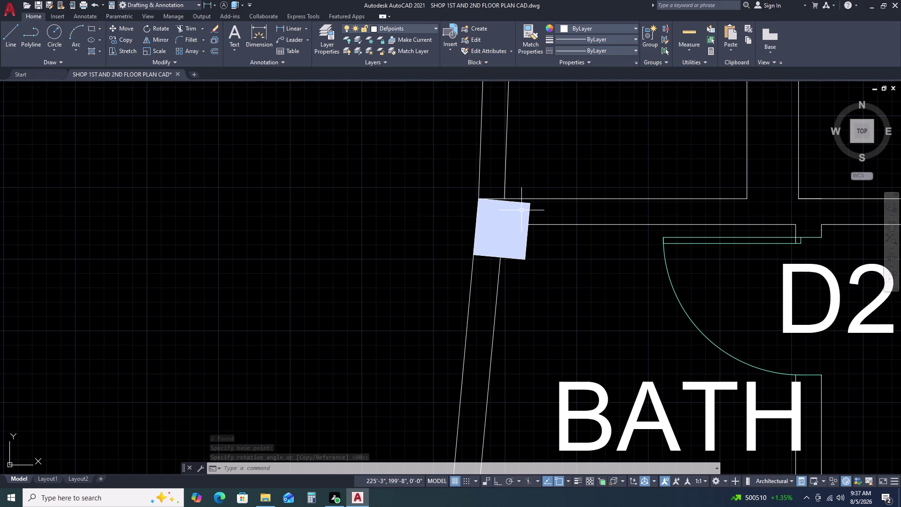
key(ctrl+z)
key(ctrl+z)
Pan across the floor plan and cancel the pending action.
scroll(down, 3)
scroll(down, 3)
scroll(down, 3)
middle_drag(655, 244, 652, 245)
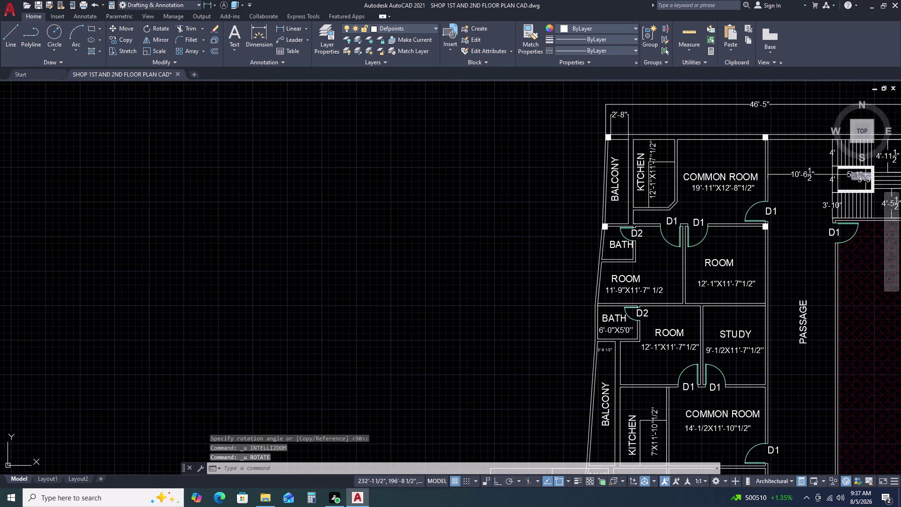
middle_drag(652, 244, 578, 229)
middle_drag(558, 217, 540, 202)
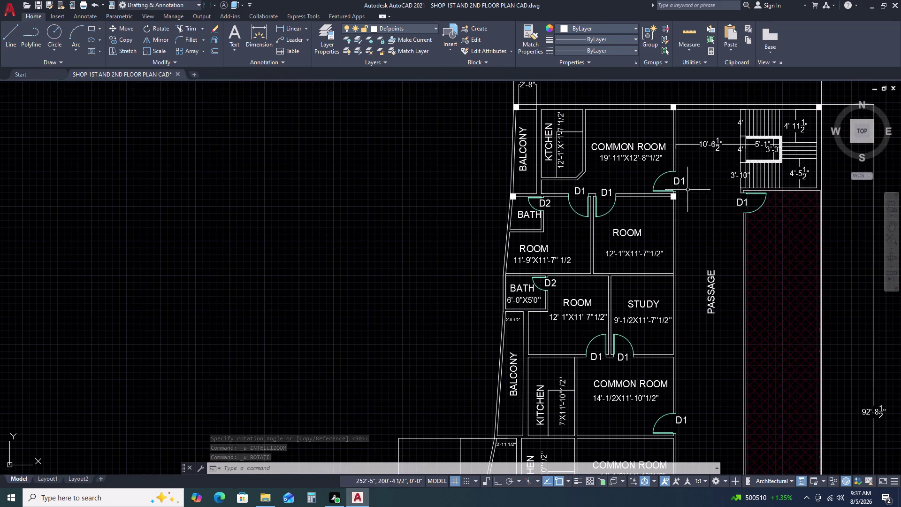
scroll(up, 3)
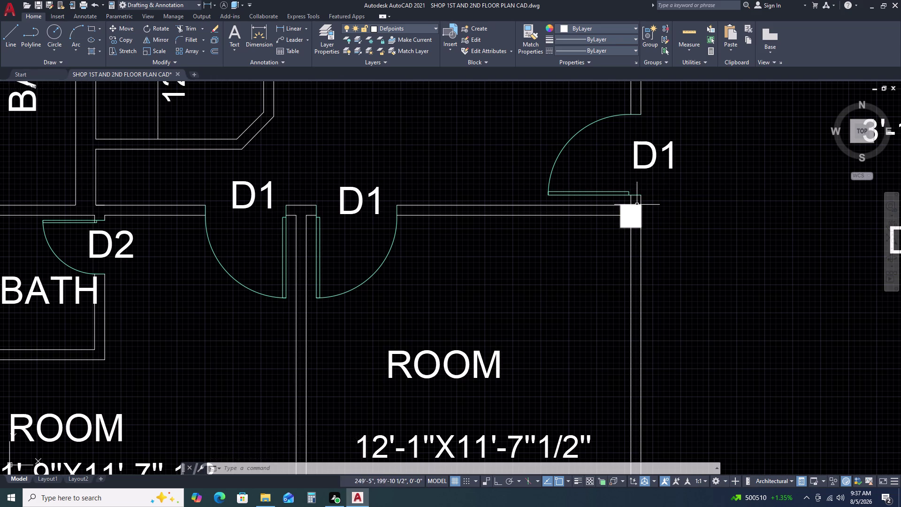
click(636, 204)
key(Escape)
Delete the short 4 1/2" line along the square's top edge.
scroll(down, 3)
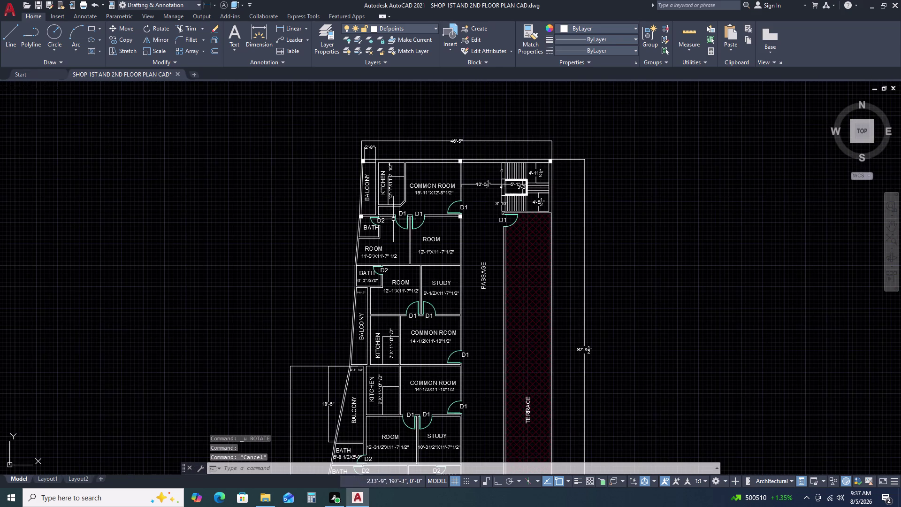
scroll(up, 3)
scroll(up, 3)
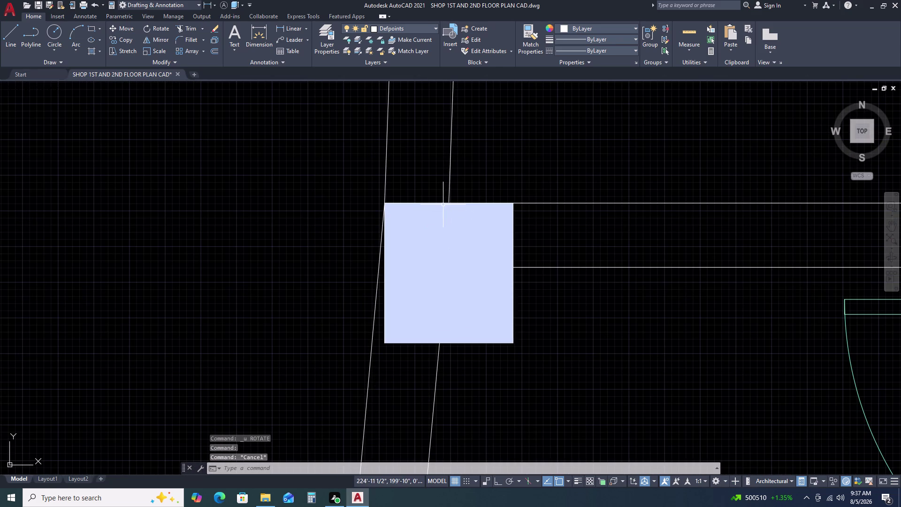
click(442, 202)
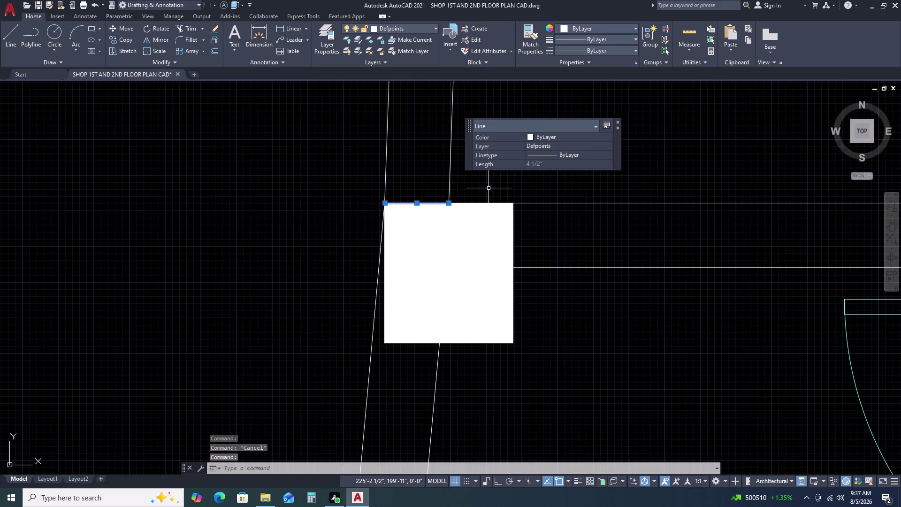
key(Delete)
scroll(down, 3)
middle_drag(535, 281, 522, 174)
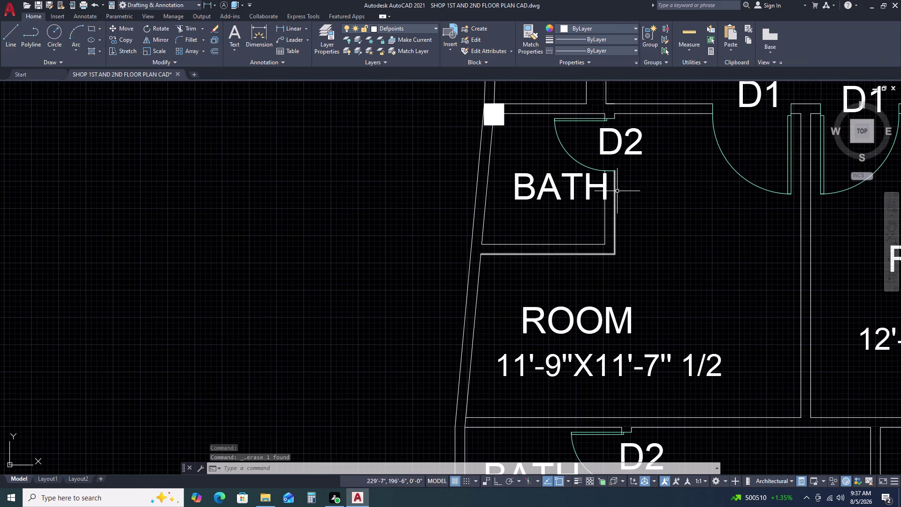
scroll(down, 3)
middle_drag(799, 185, 633, 193)
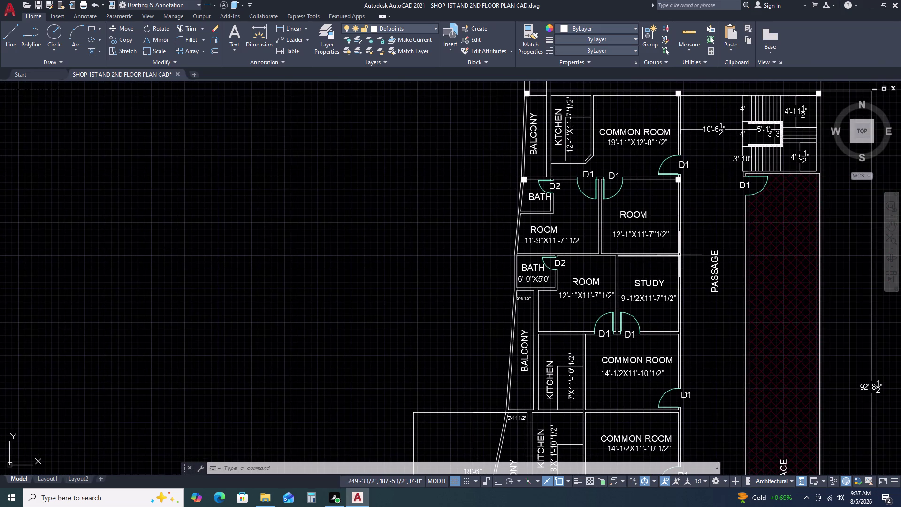
Trim away a wall line segment at the room corner.
scroll(up, 3)
scroll(up, 3)
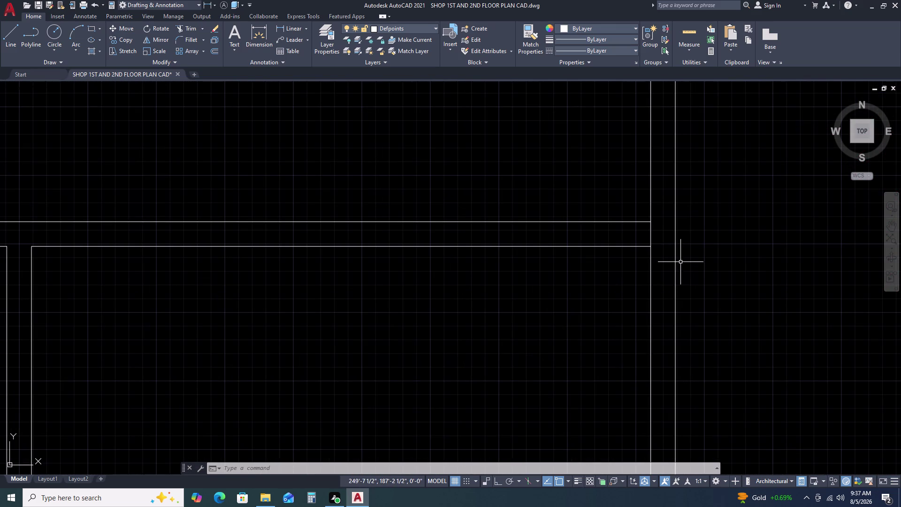
text(tr)
key(space)
double_click(650, 229)
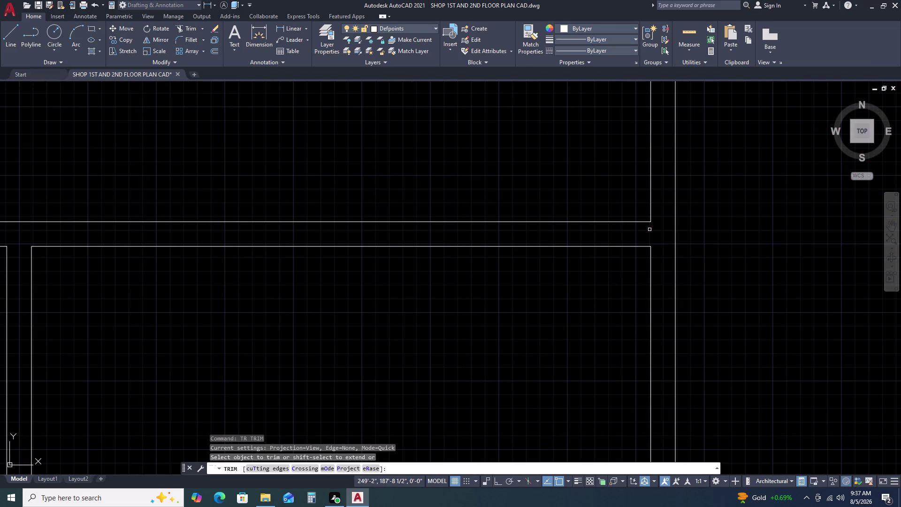
key(Escape)
scroll(down, 3)
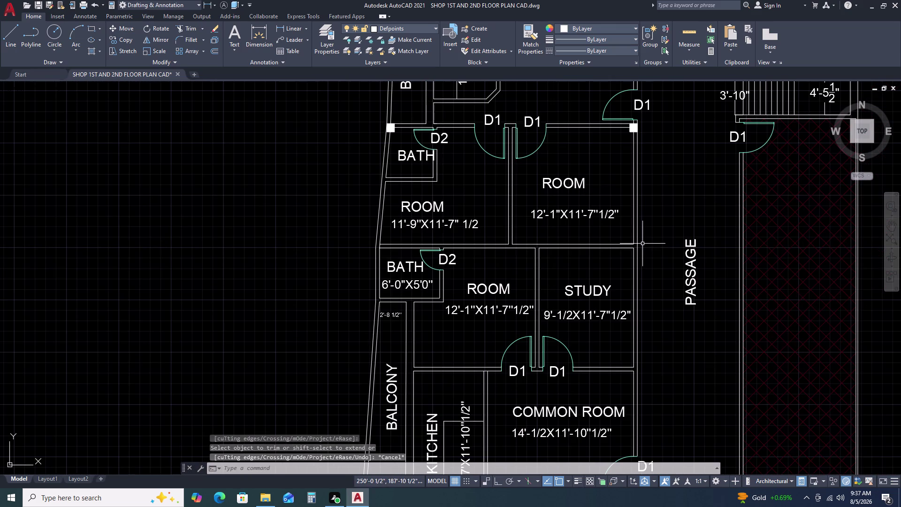
Draw a 2 1/2" line starting from the wall endpoint.
key(l)
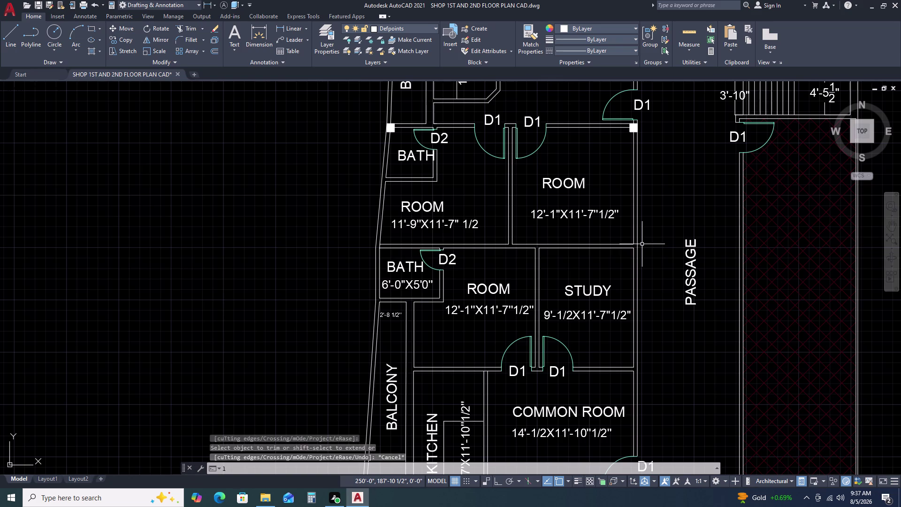
key(space)
scroll(up, 3)
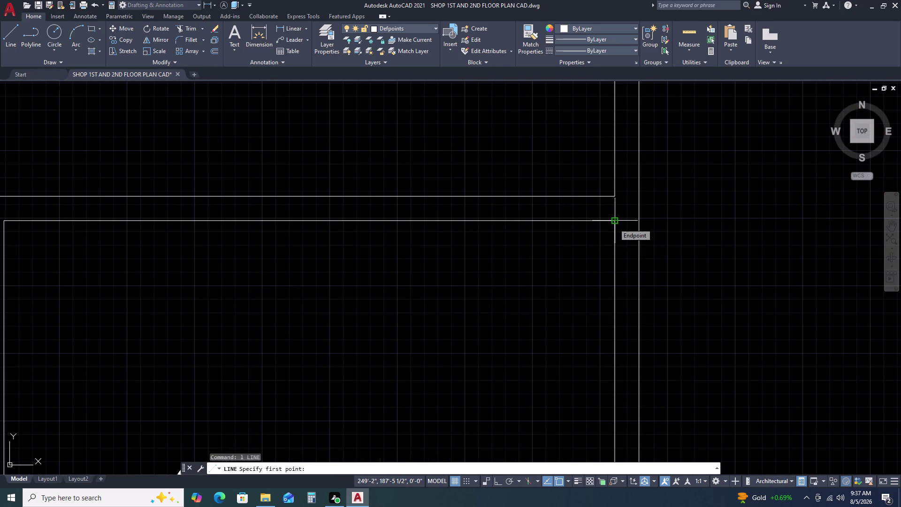
click(614, 224)
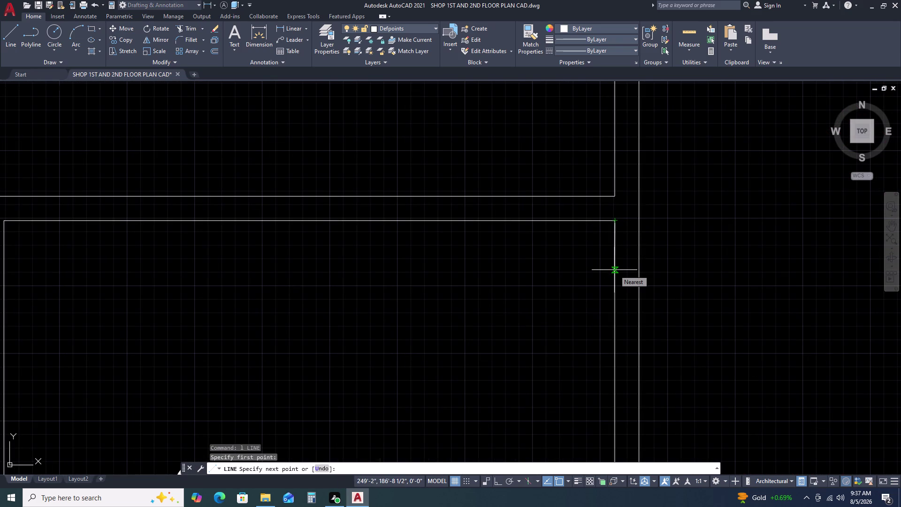
text(2.)
key(5)
key(Return)
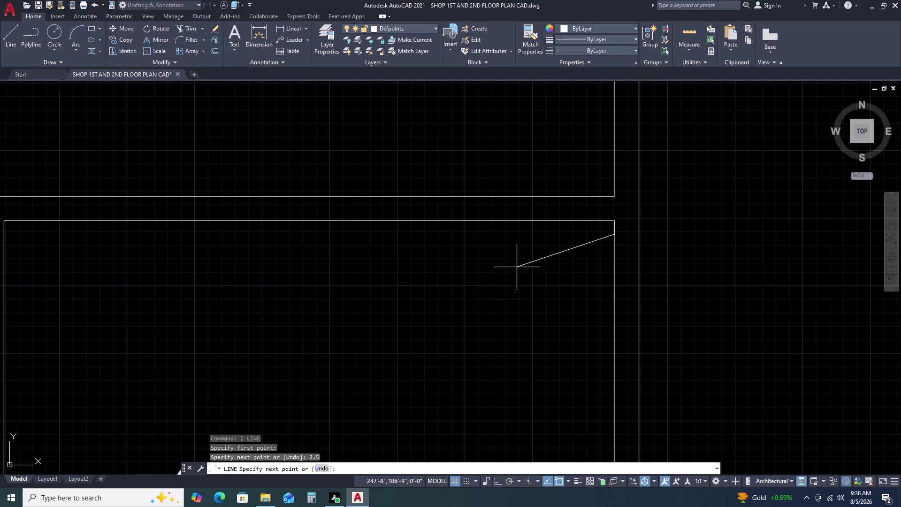
click(491, 248)
key(Escape)
Zoom out, then zoom back in on the square column at the room's upper corner.
scroll(down, 3)
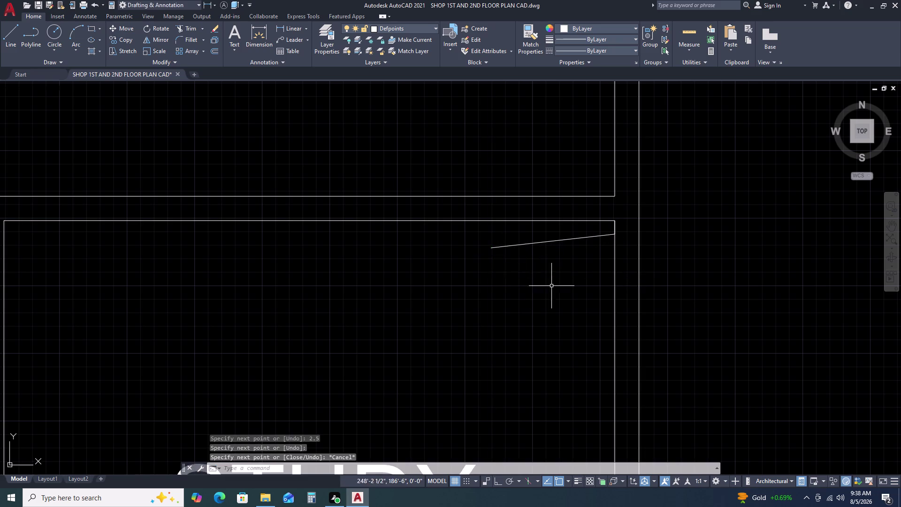
scroll(down, 3)
scroll(down, 3)
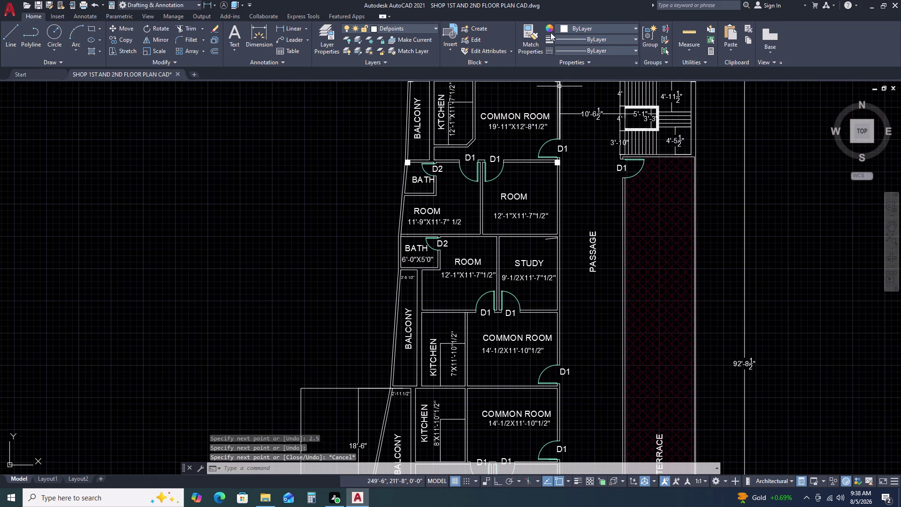
scroll(up, 3)
scroll(up, 3)
click(554, 155)
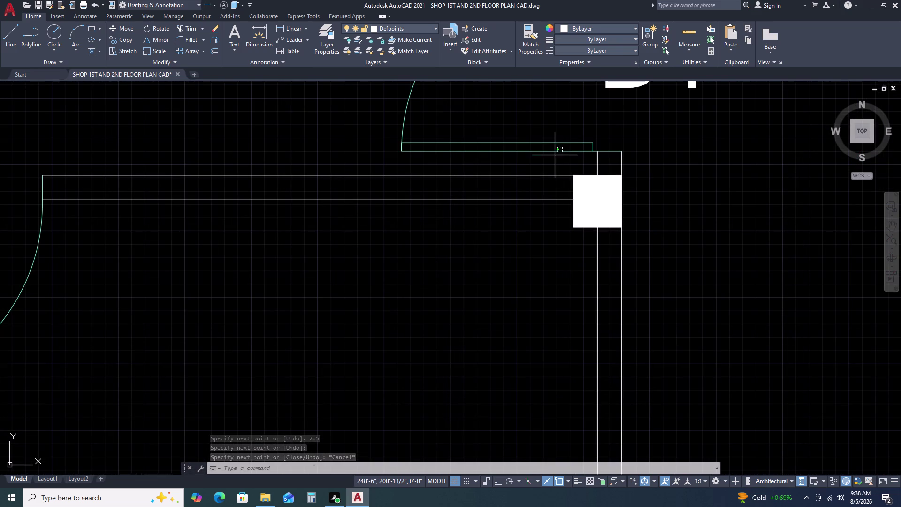
Start copying the square column from its corner, then cancel the placement.
click(633, 249)
key(c)
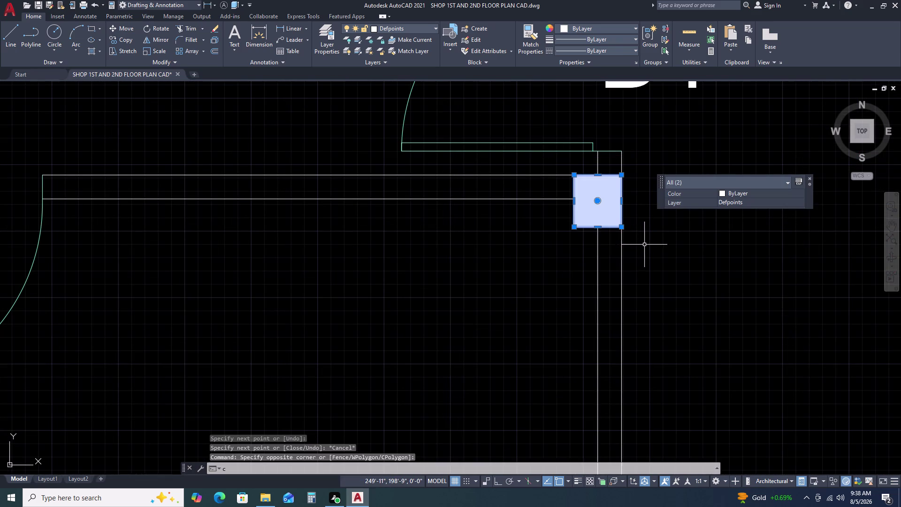
text(o)
key(space)
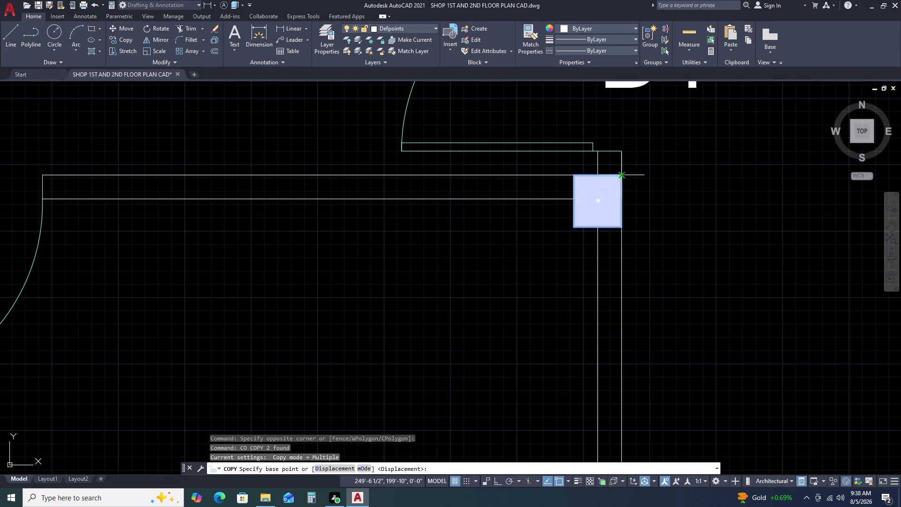
click(624, 176)
scroll(down, 3)
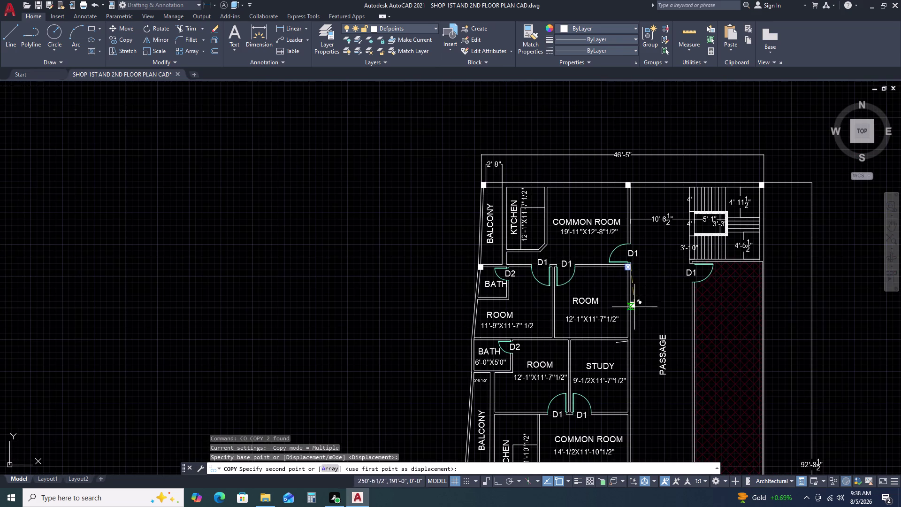
scroll(up, 3)
scroll(up, 3)
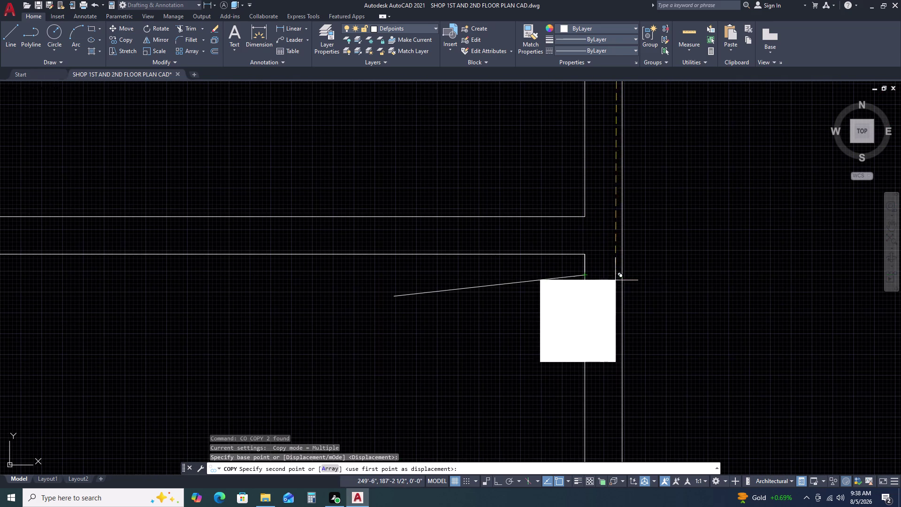
key(Escape)
Delete the stray slanted line and the short vertical line at the wall end.
click(539, 278)
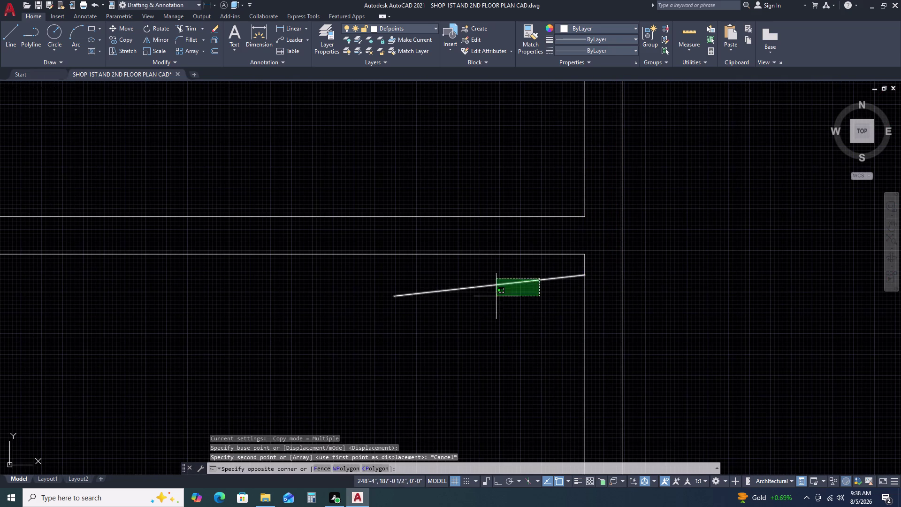
click(590, 246)
key(Delete)
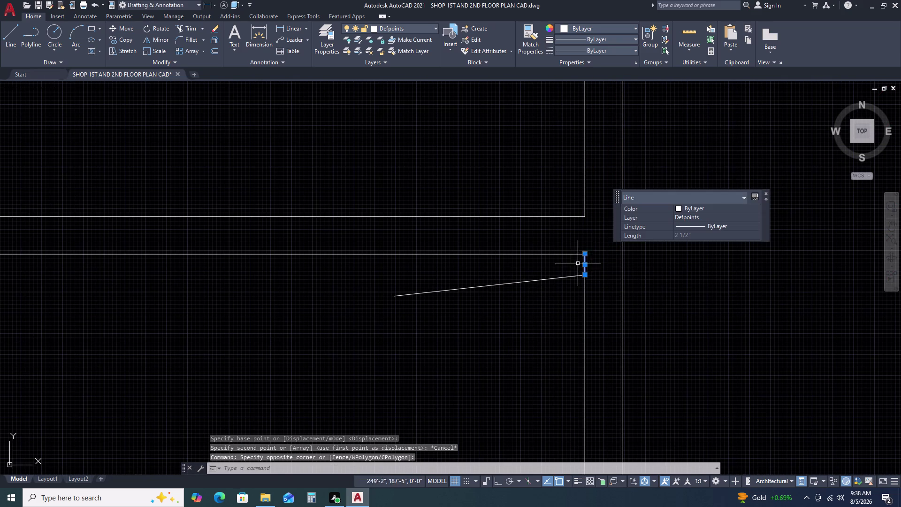
drag(549, 274, 544, 279)
click(502, 329)
key(Delete)
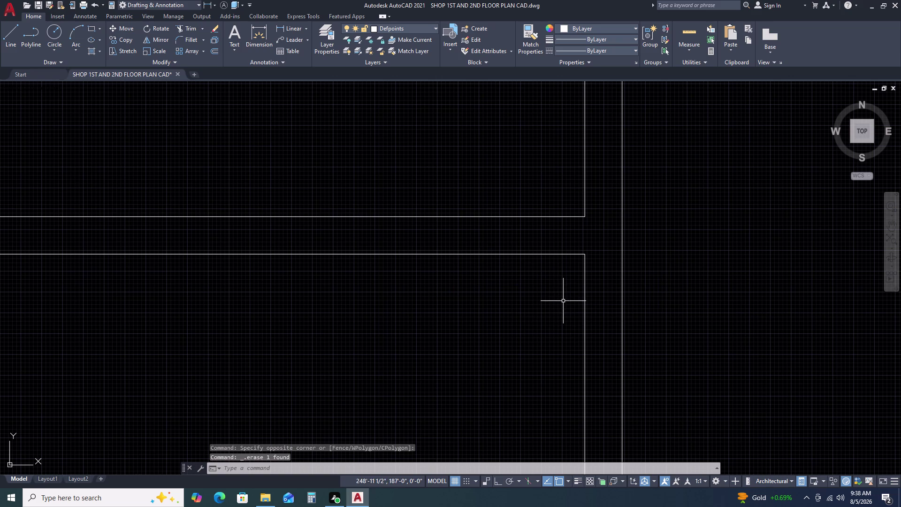
Draw a 2.5 orthogonal line from the wall end.
key(l)
key(space)
click(584, 252)
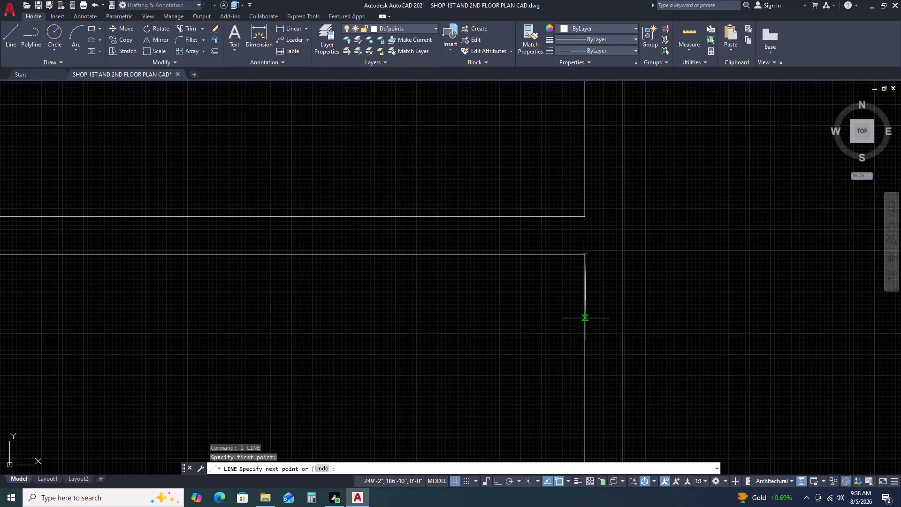
key(F8)
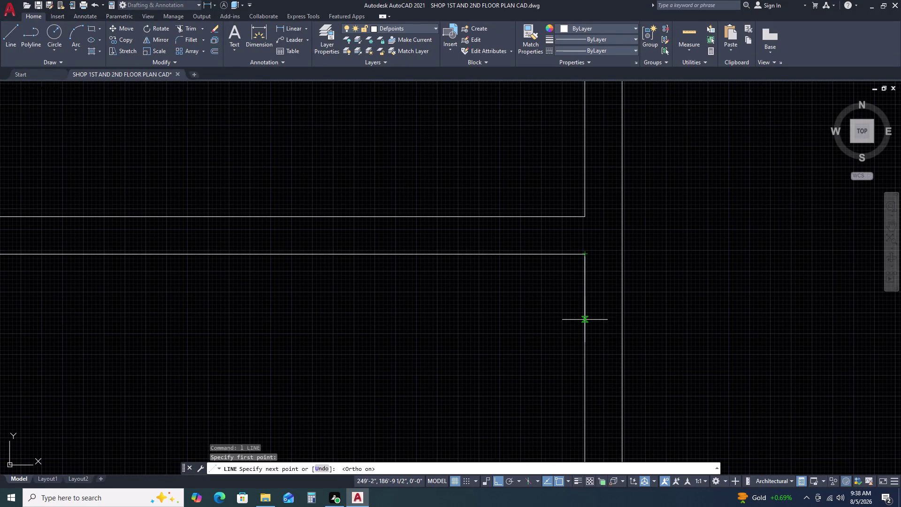
key(2)
text(.5)
key(Return)
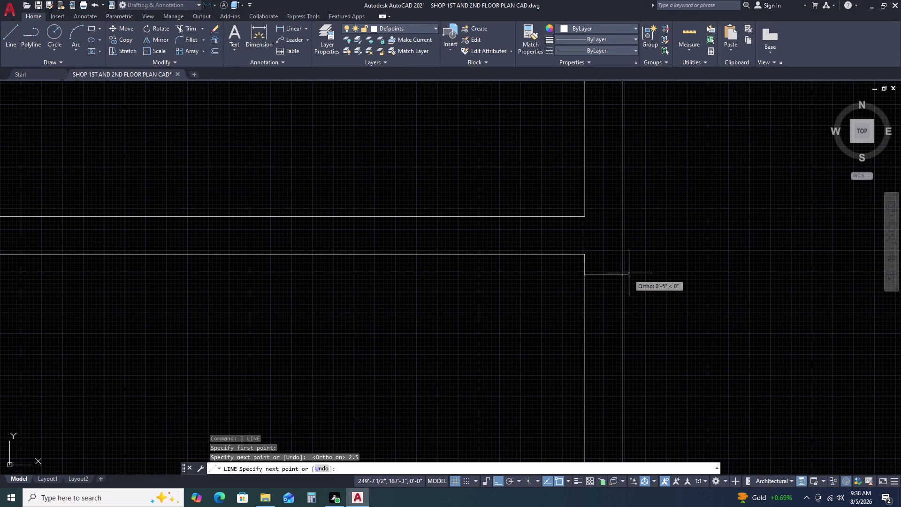
click(622, 276)
scroll(down, 3)
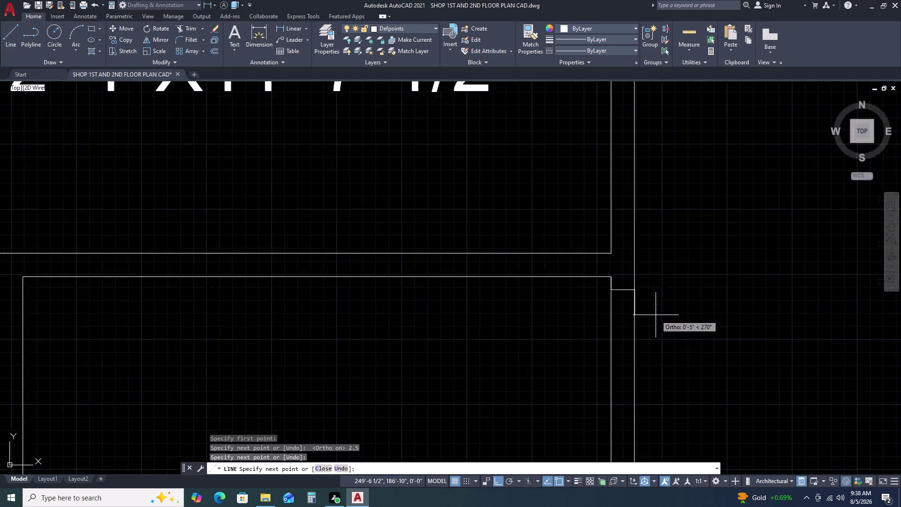
key(Escape)
scroll(down, 3)
scroll(up, 3)
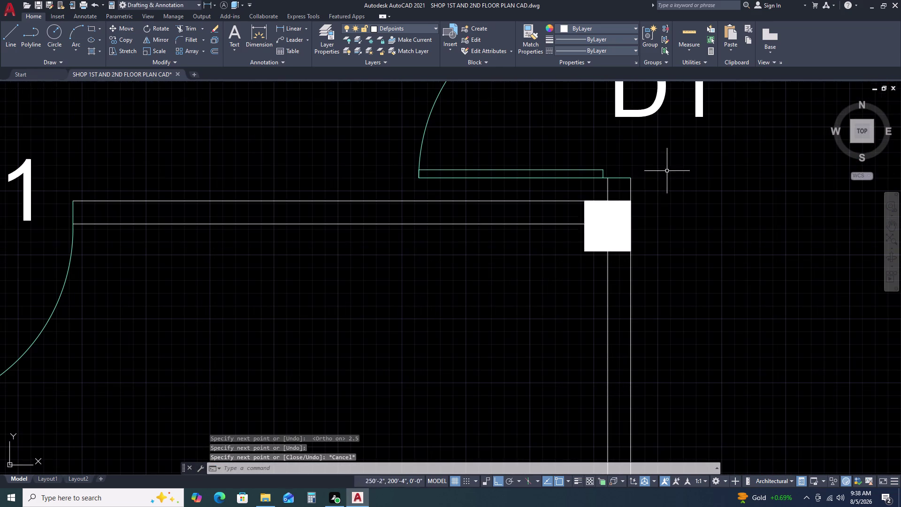
Copy the square column from its corner to the room/study wall corner.
click(570, 182)
click(647, 269)
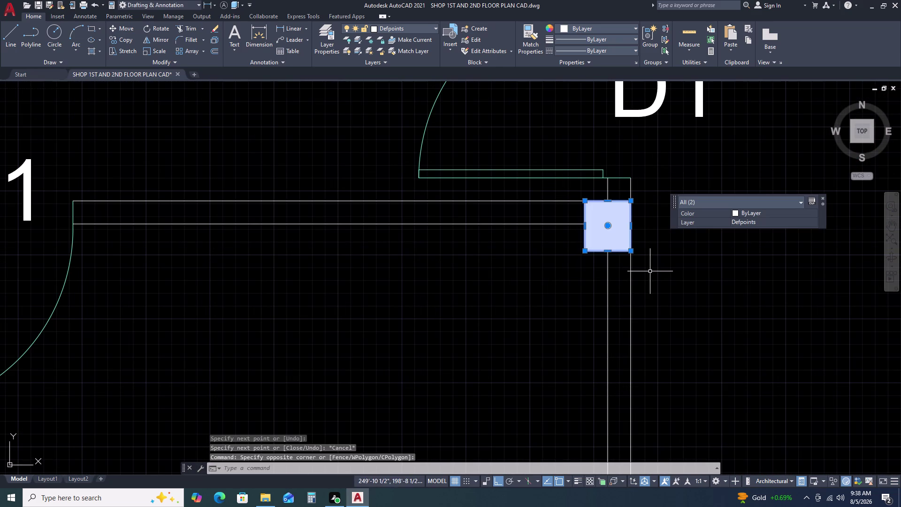
key(c)
text(o)
key(space)
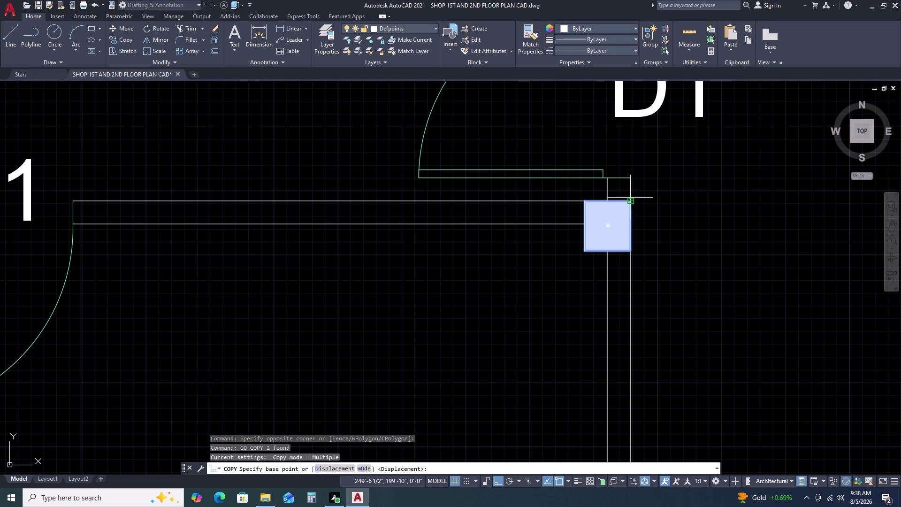
click(630, 200)
scroll(down, 3)
scroll(down, 3)
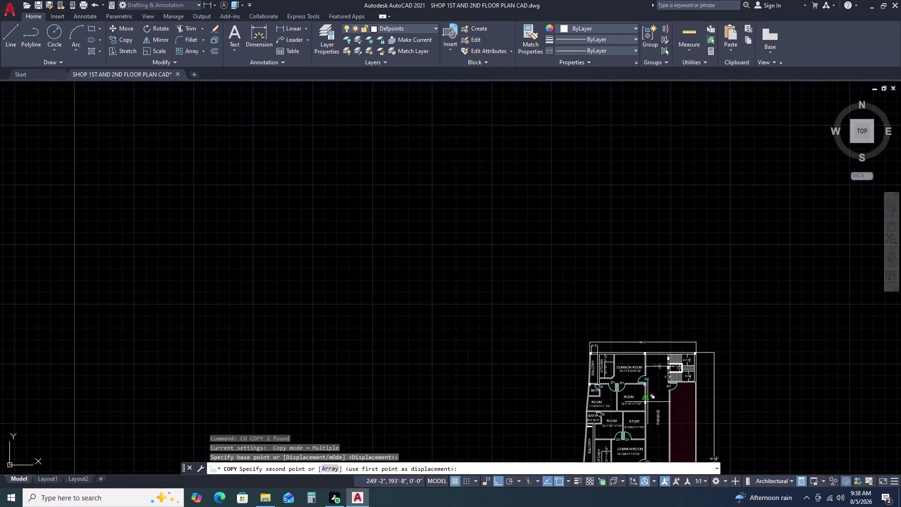
scroll(up, 3)
scroll(up, 3)
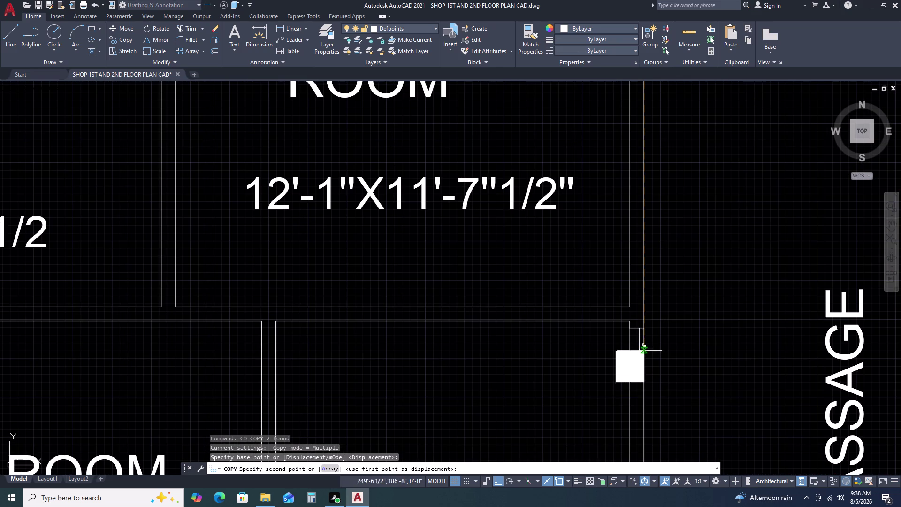
click(645, 330)
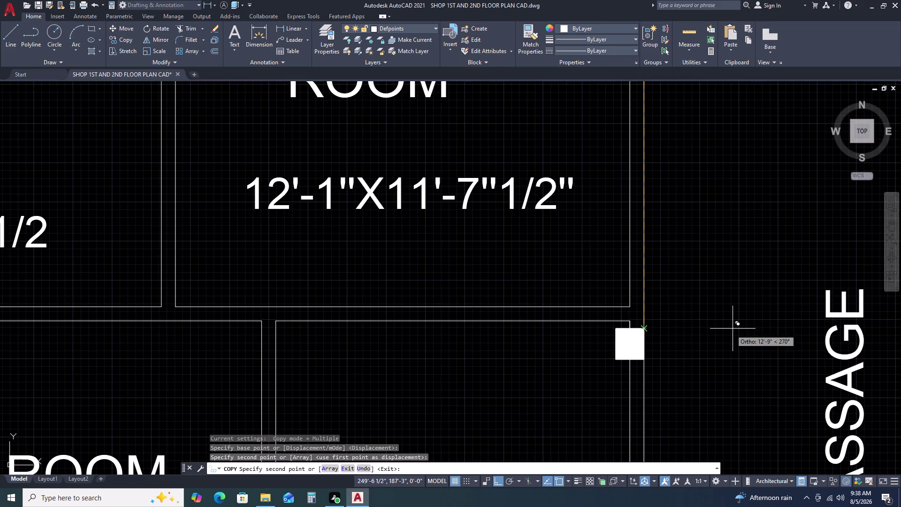
key(Escape)
Delete the leftover short line near the new column.
scroll(down, 3)
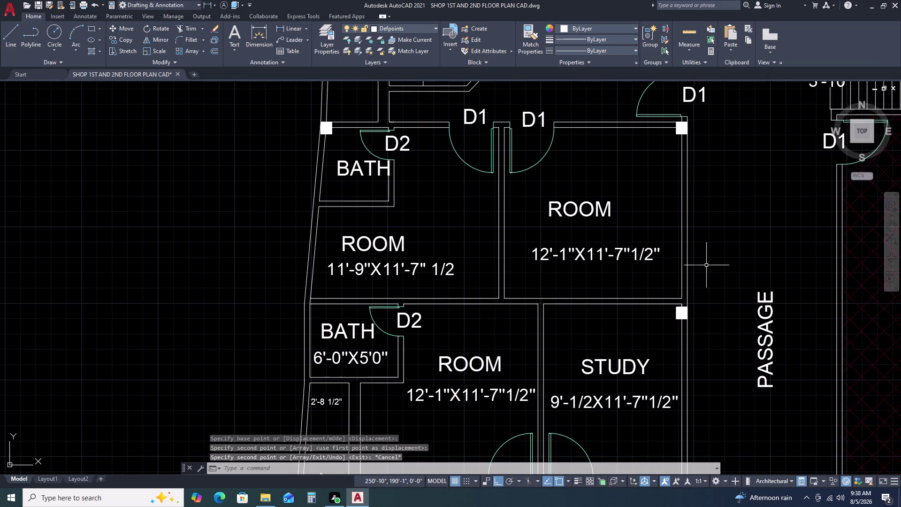
scroll(up, 3)
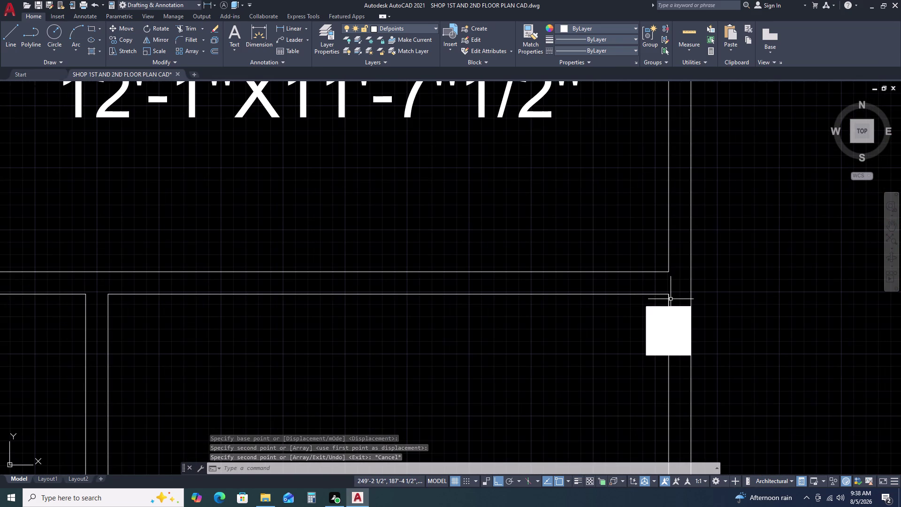
click(669, 299)
key(Delete)
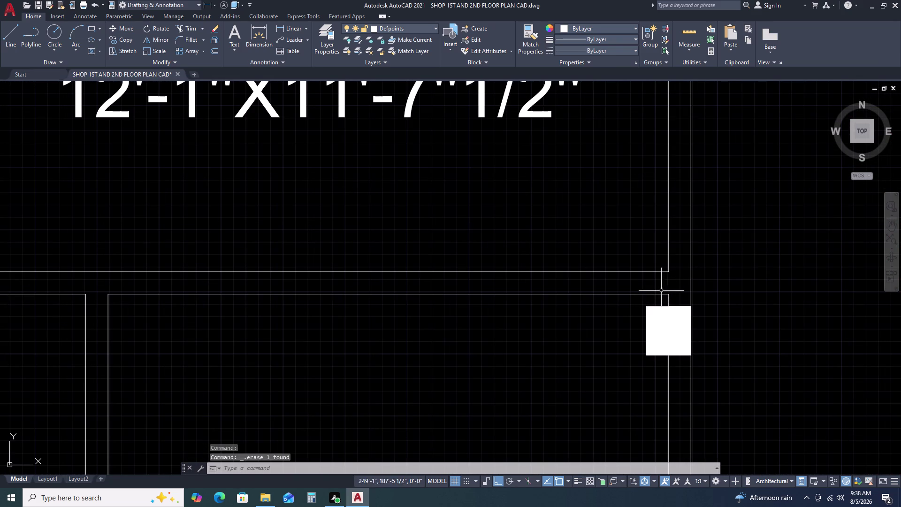
drag(660, 288, 665, 296)
double_click(697, 319)
key(Delete)
scroll(down, 3)
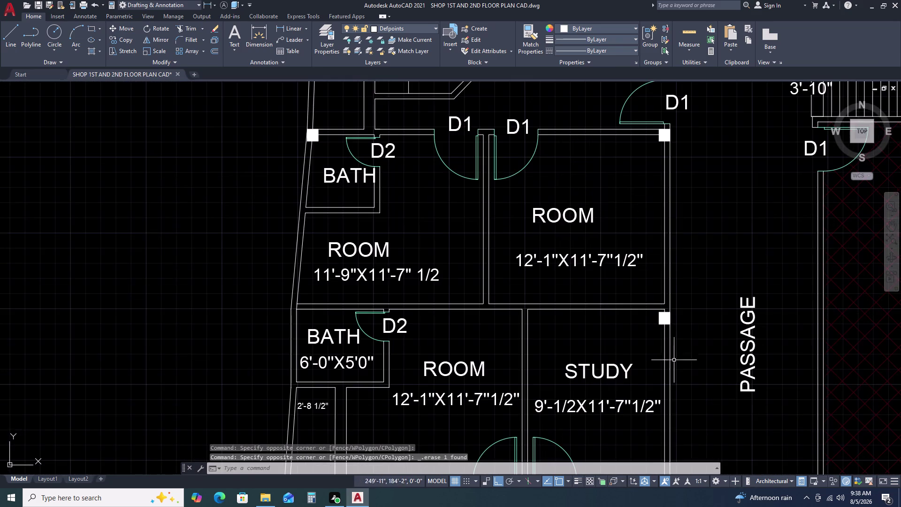
Draw a 9-unit line on the common room's right wall.
middle_drag(671, 368, 676, 229)
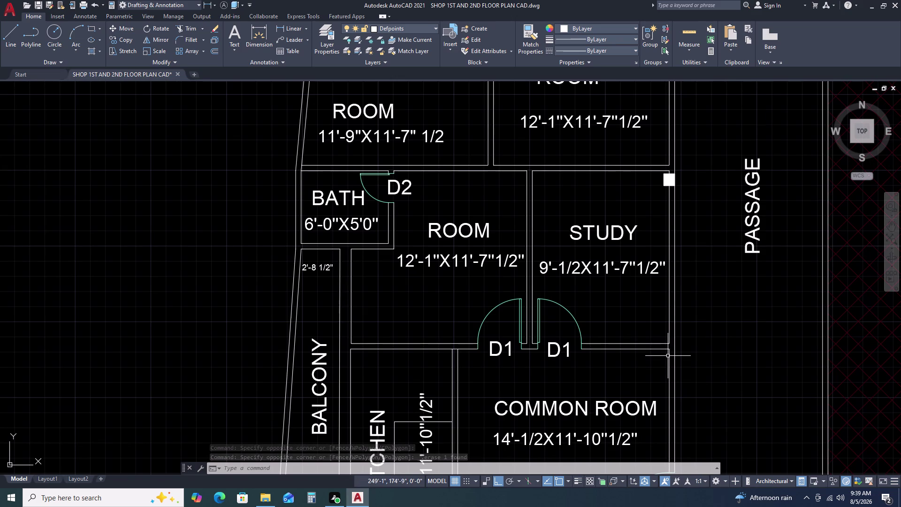
text(l)
key(space)
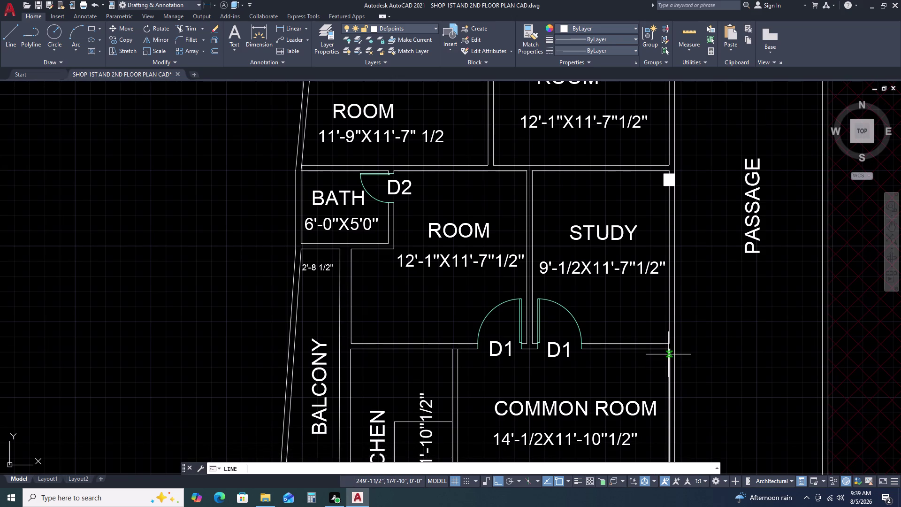
scroll(up, 3)
middle_drag(666, 349, 668, 344)
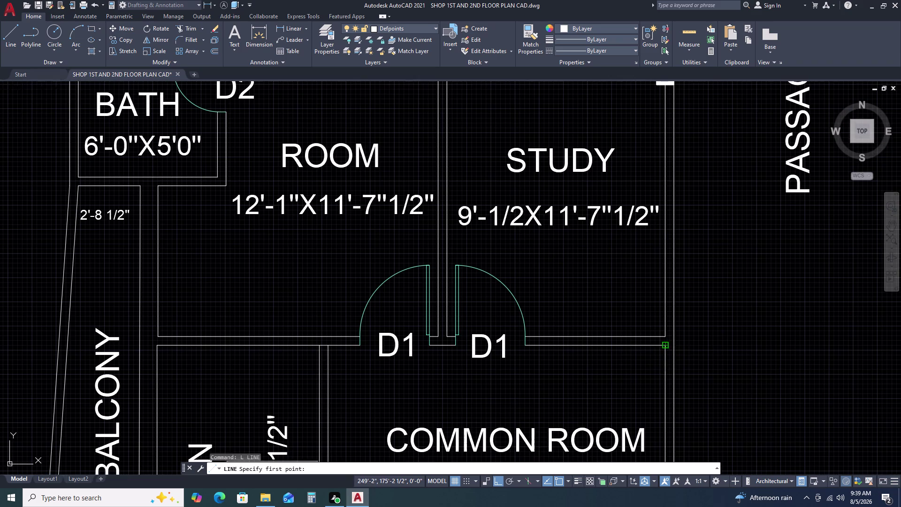
middle_drag(667, 344, 675, 235)
click(675, 233)
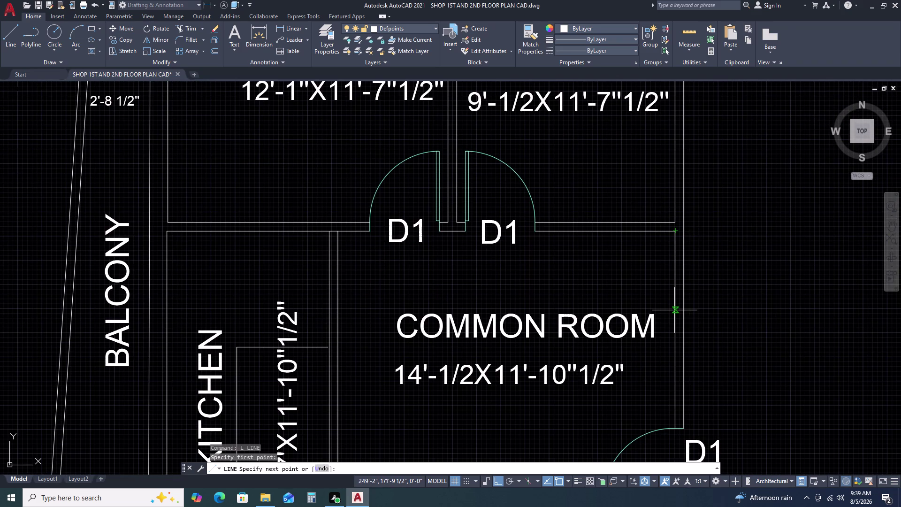
key(9)
key(Return)
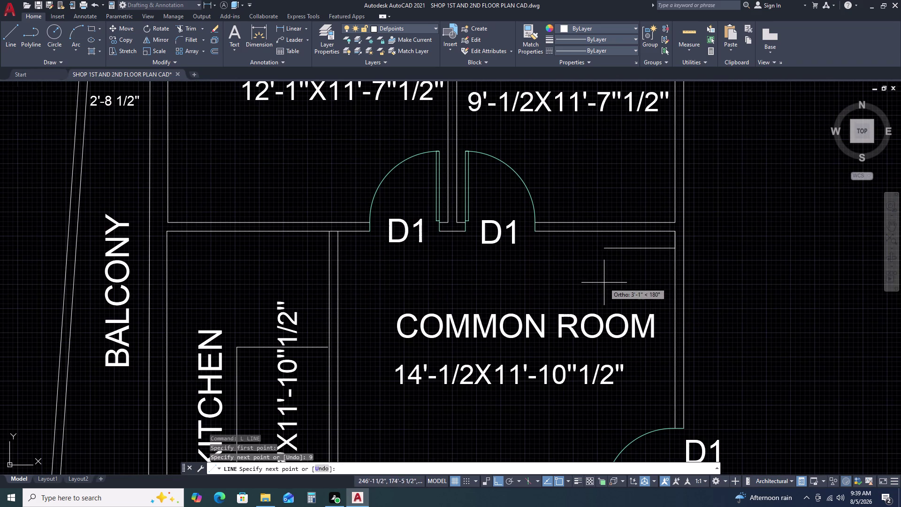
click(600, 275)
key(Escape)
key(Escape)
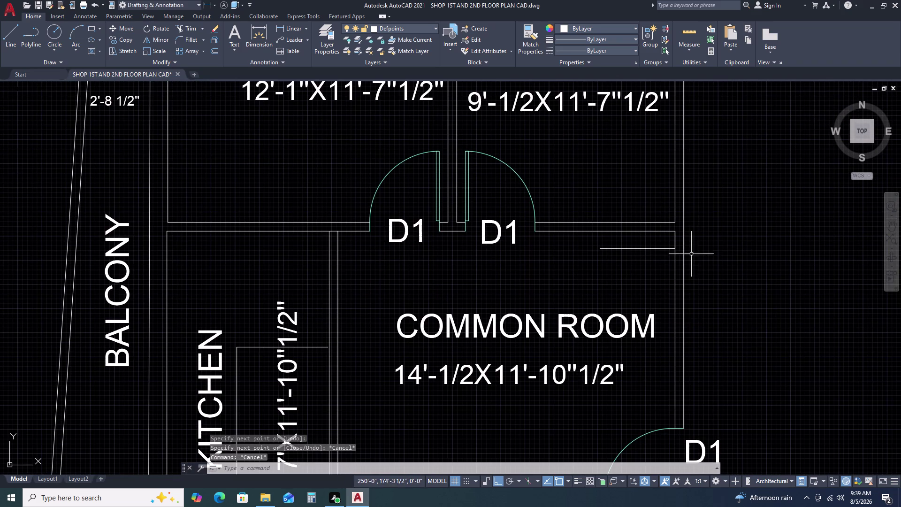
Select the new horizontal line and try stretching its endpoint, then cancel.
click(650, 240)
click(616, 260)
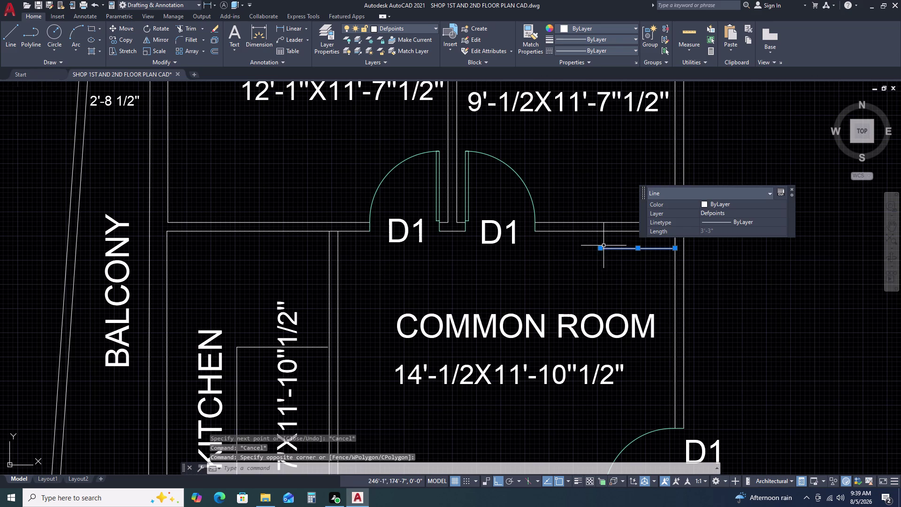
click(602, 247)
click(729, 243)
key(Escape)
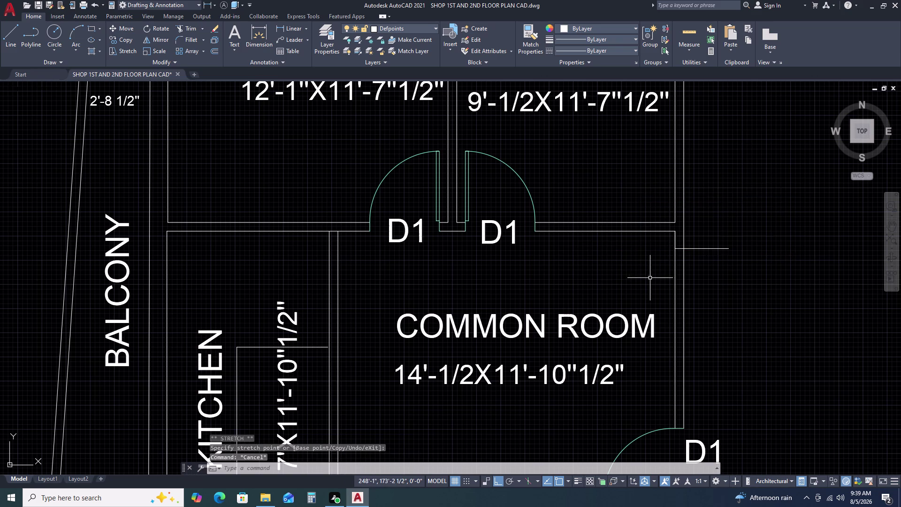
scroll(down, 3)
scroll(up, 3)
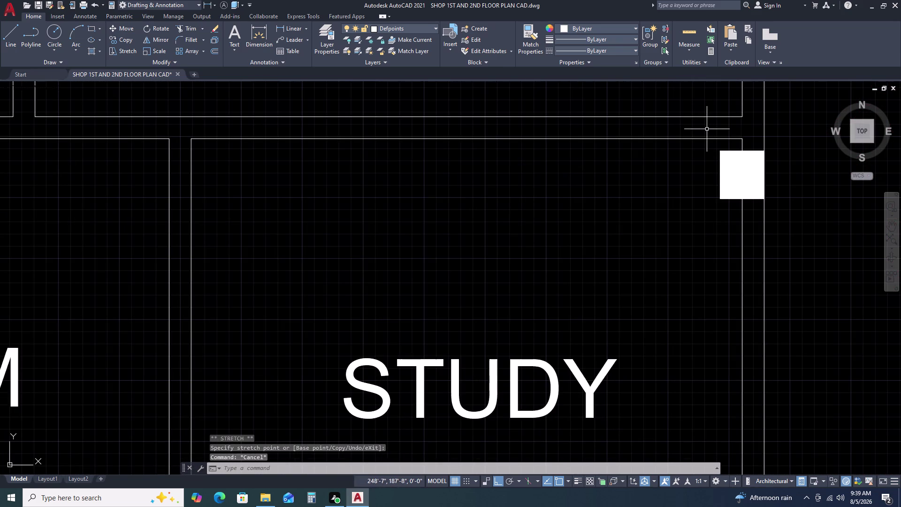
Copy the white square marker from its corner to the wall corner below the D1 doors.
click(706, 130)
click(777, 229)
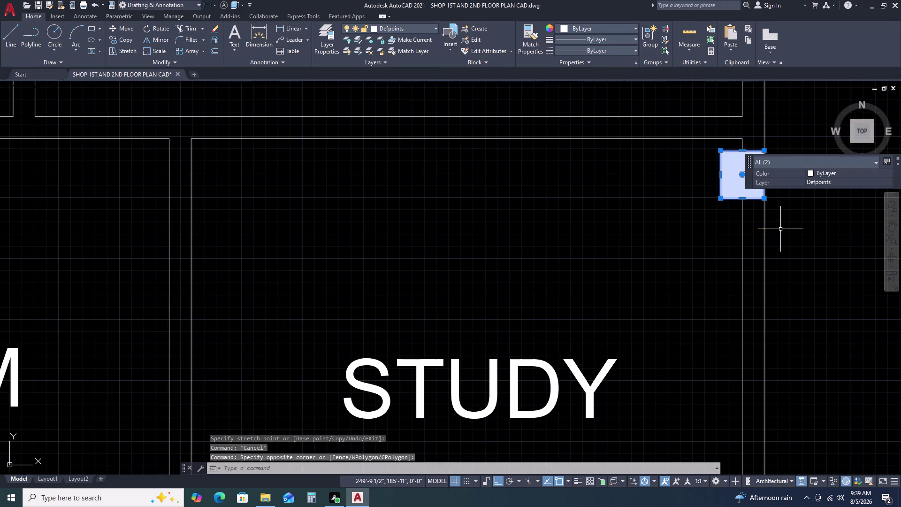
key(c)
text(o)
key(space)
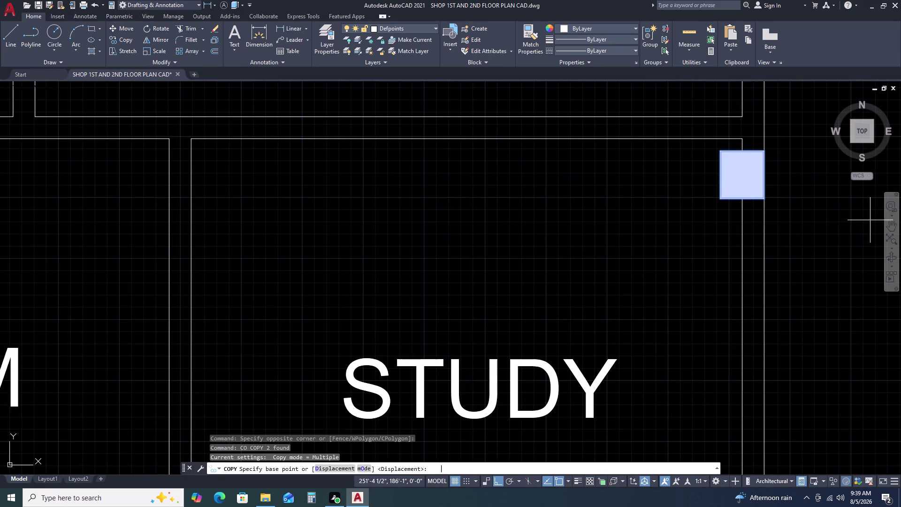
click(762, 150)
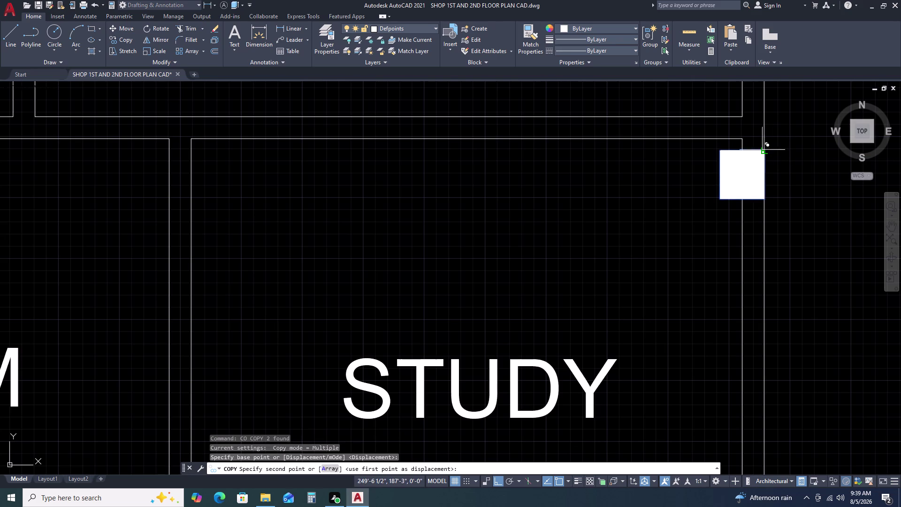
scroll(down, 3)
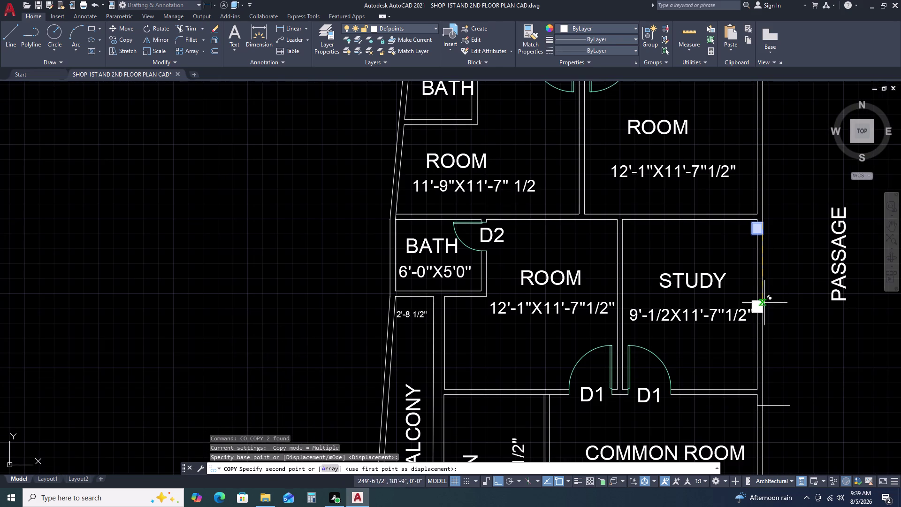
scroll(up, 3)
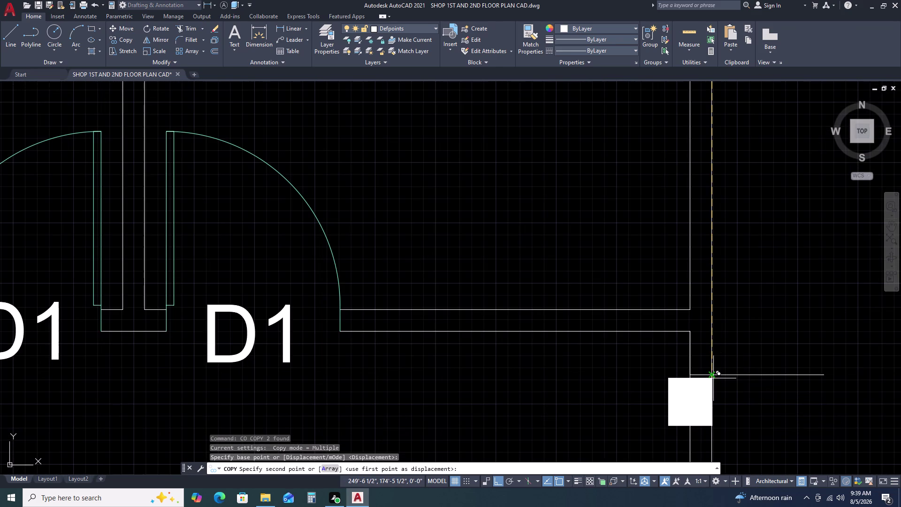
click(712, 375)
key(Escape)
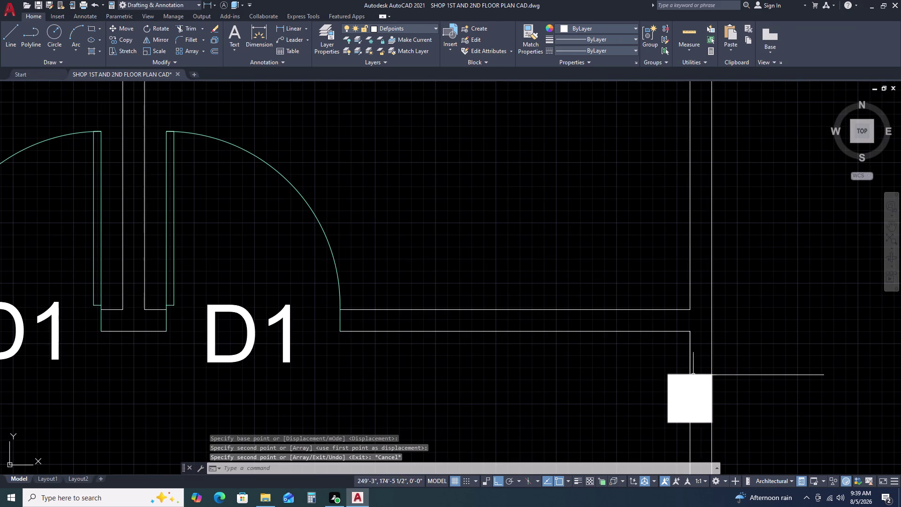
Window-select and delete the stray lines beside the copied square.
click(682, 347)
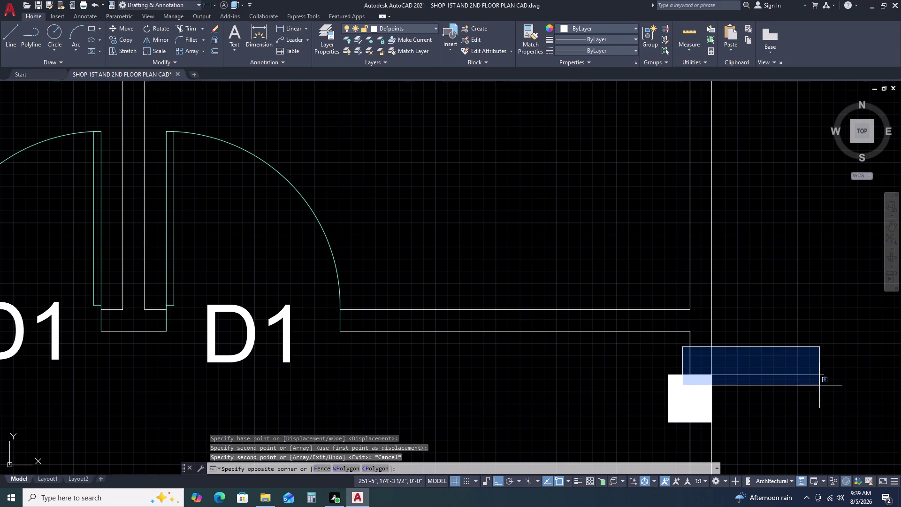
click(855, 389)
key(Delete)
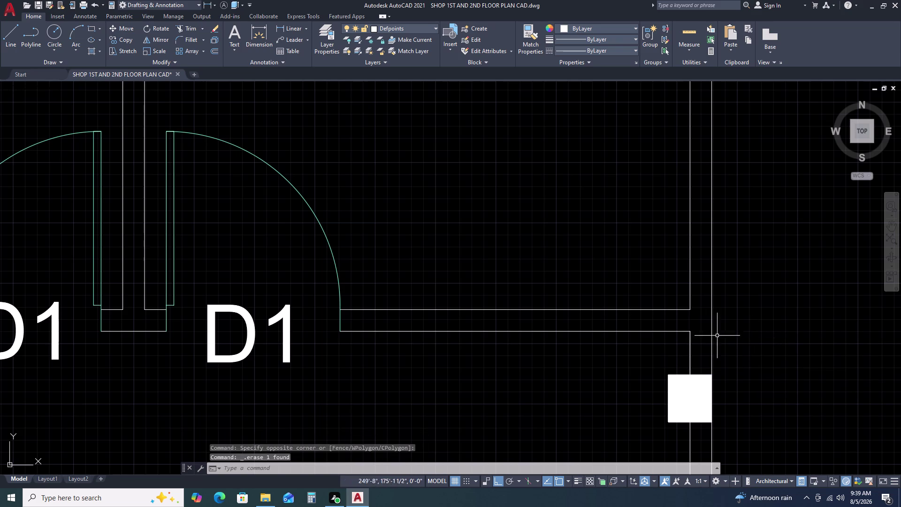
click(674, 320)
click(707, 383)
key(Delete)
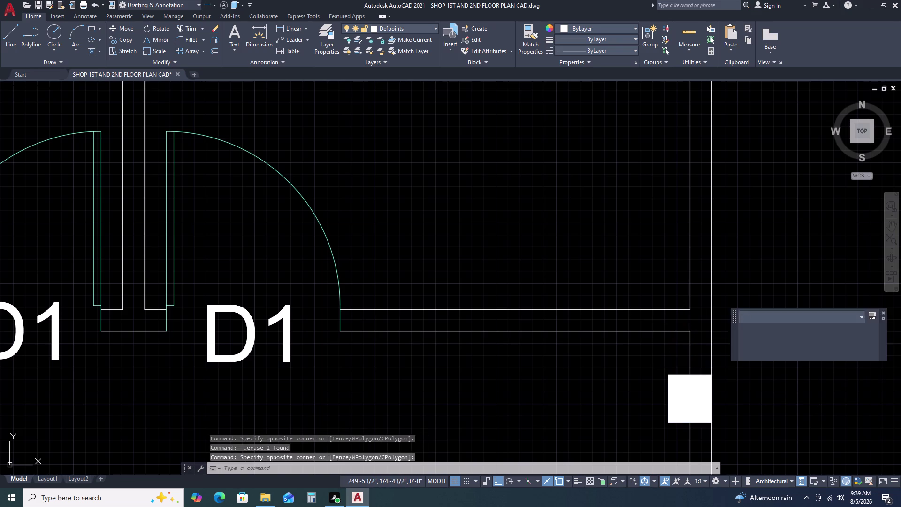
Zoom and pan to show the whole floor plan, then open the Layer dropdown.
scroll(down, 3)
middle_drag(728, 382, 715, 205)
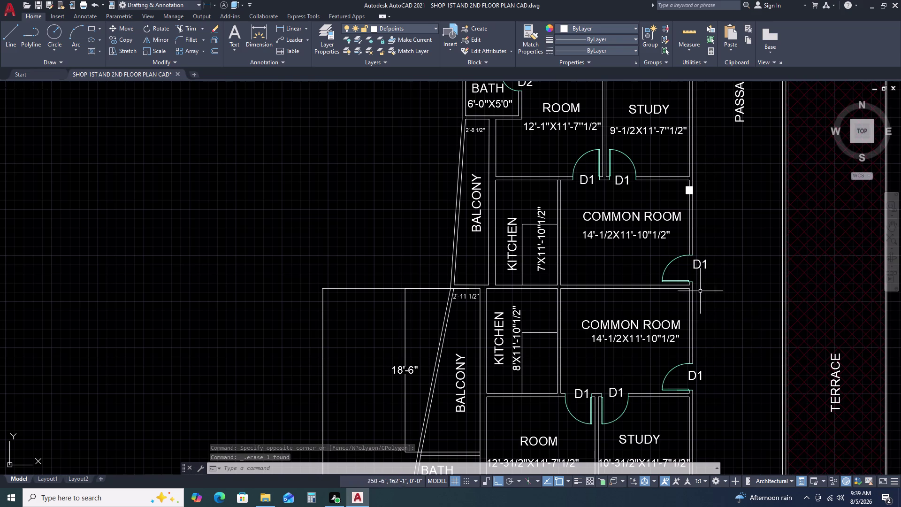
middle_drag(722, 274, 700, 242)
middle_drag(697, 238, 685, 221)
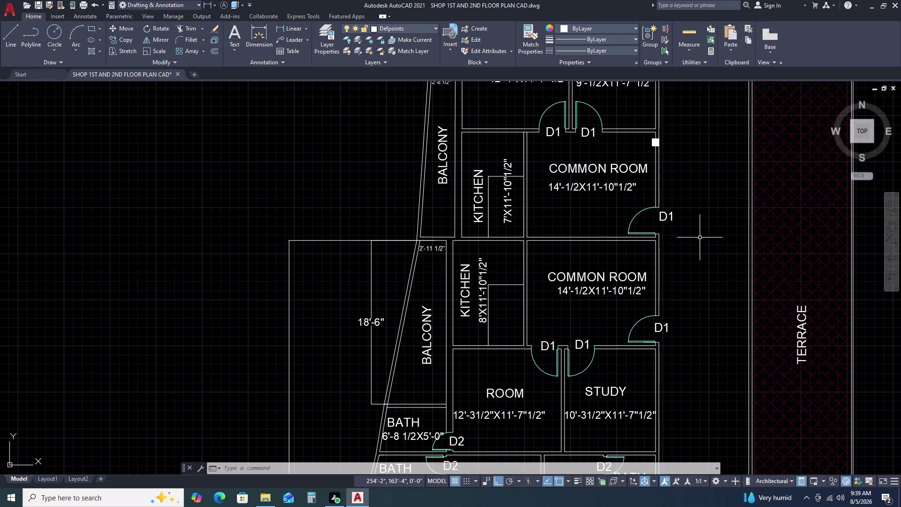
scroll(down, 3)
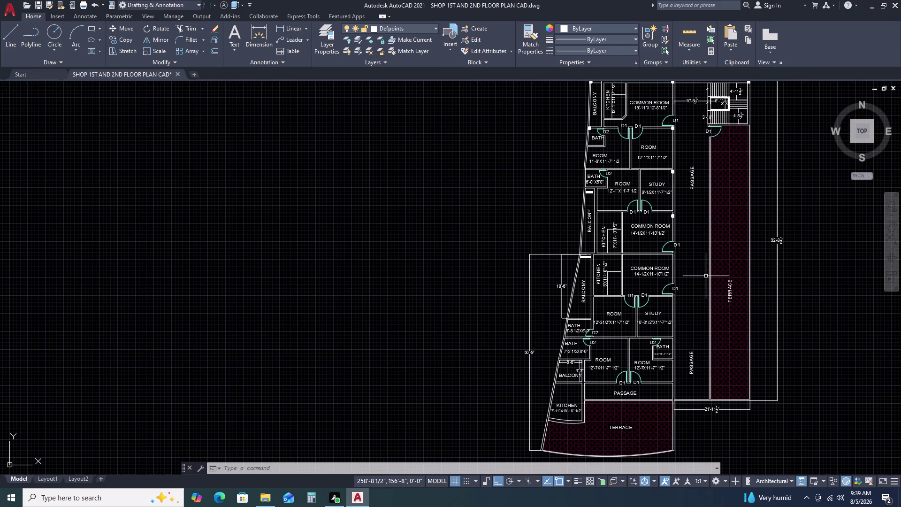
scroll(down, 3)
scroll(up, 3)
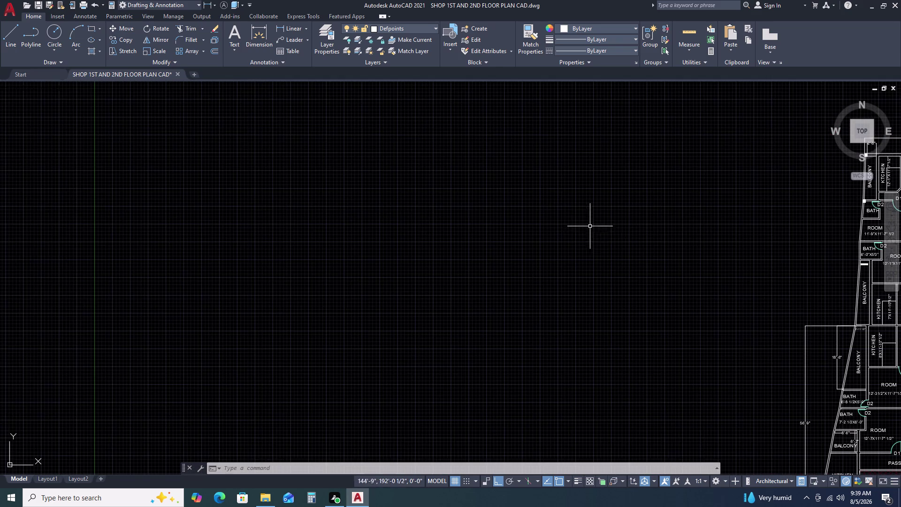
middle_drag(593, 233, 509, 217)
scroll(down, 3)
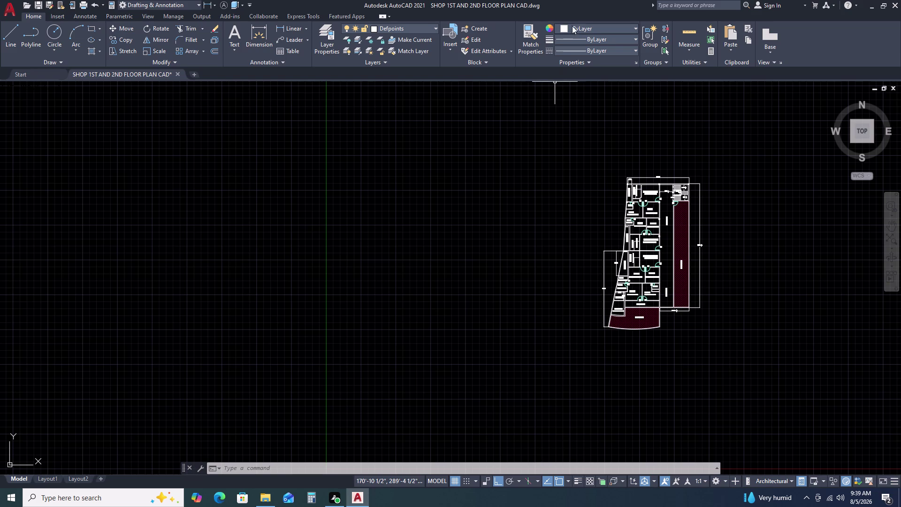
click(407, 29)
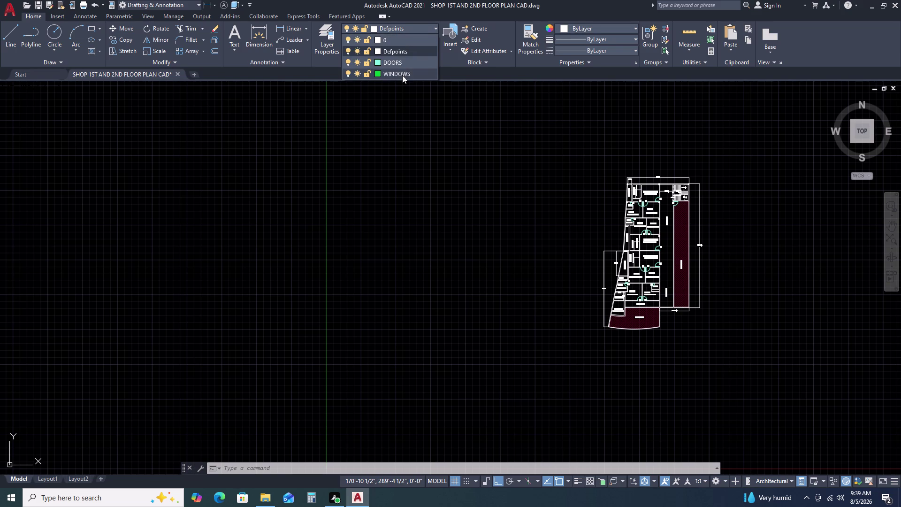
Make WINDOWS the current layer and attempt a first 9-inch rectangle.
click(402, 75)
key(r)
key(e)
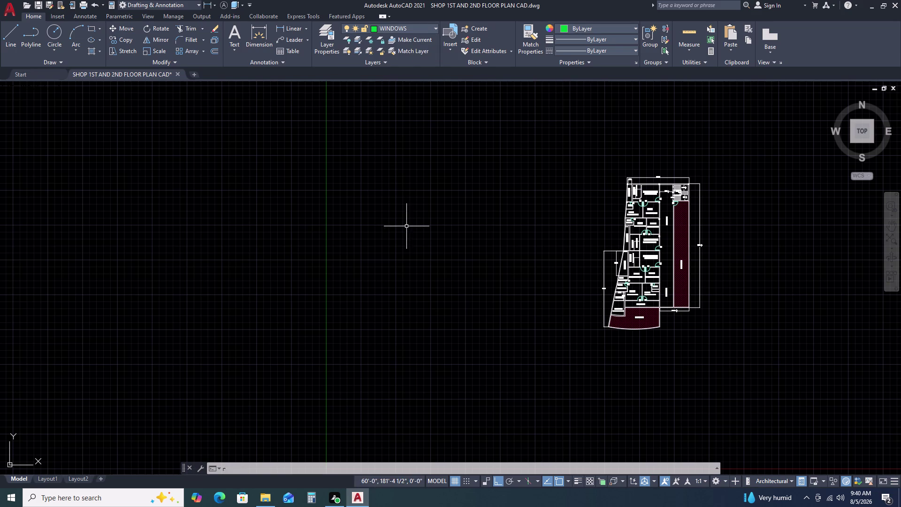
text(c)
key(space)
click(397, 170)
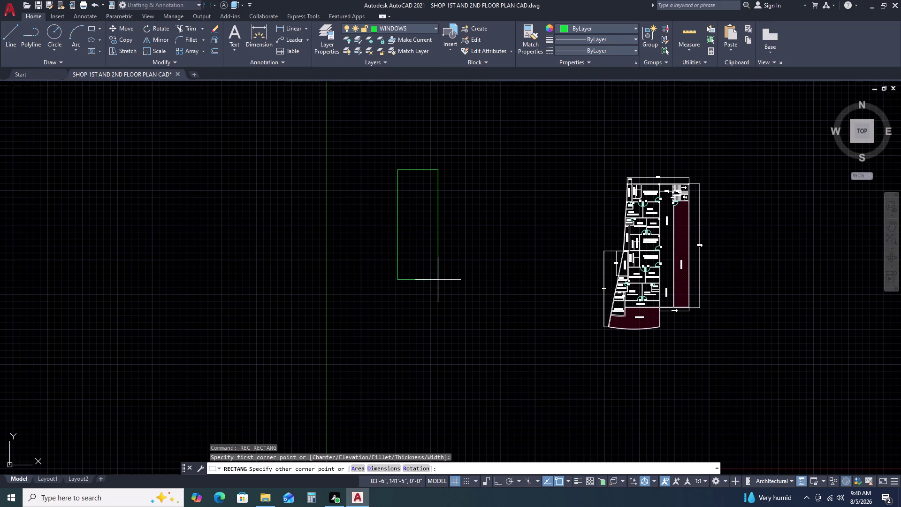
text(4')
key(BackSpace)
key(BackSpace)
key(BackSpace)
key(9)
key(Return)
key(Escape)
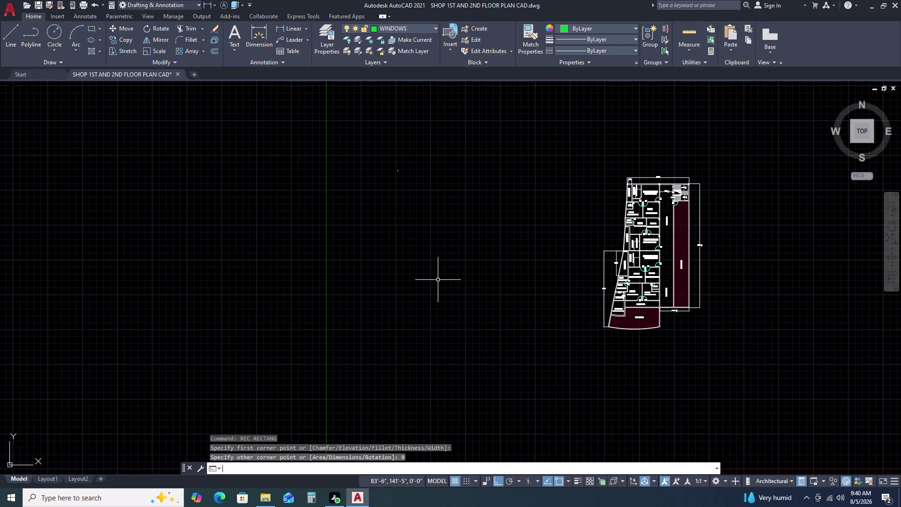
Delete the misdrawn rectangle and draw a 9" by 4' window rectangle.
click(406, 169)
click(374, 186)
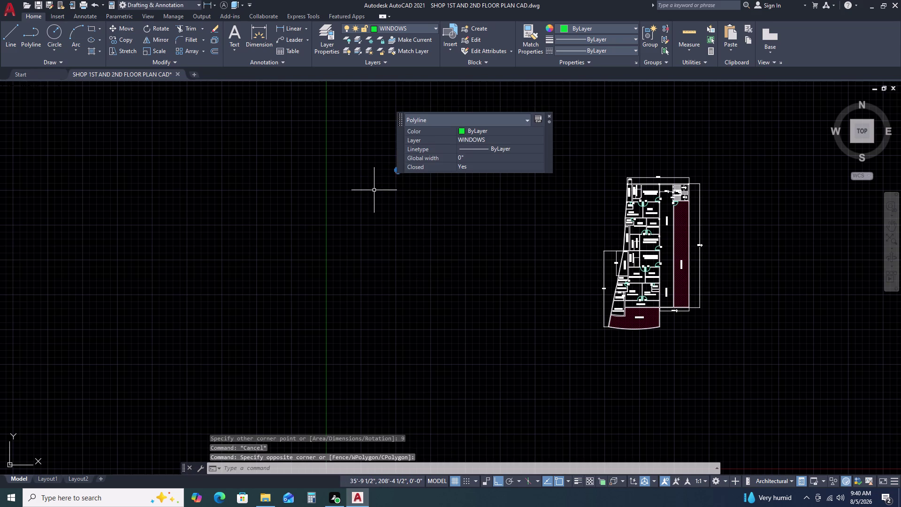
key(Delete)
text(re)
key(c)
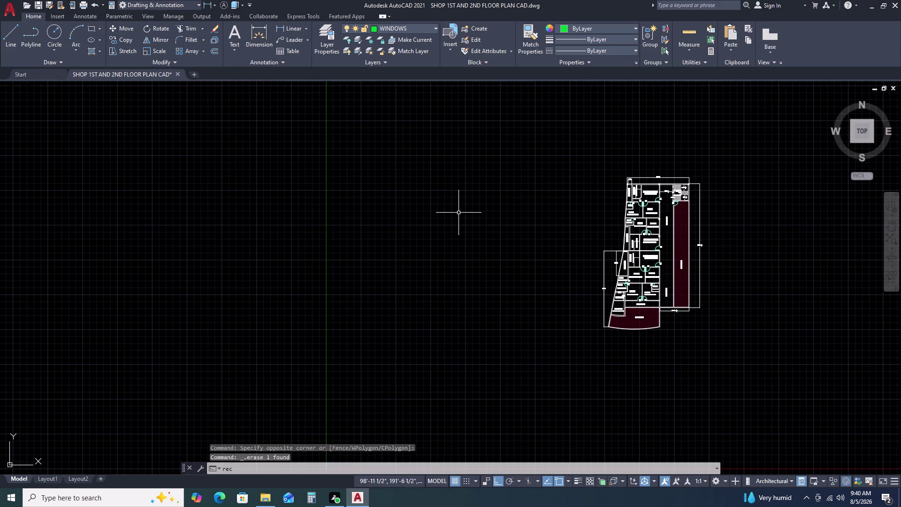
key(space)
click(389, 165)
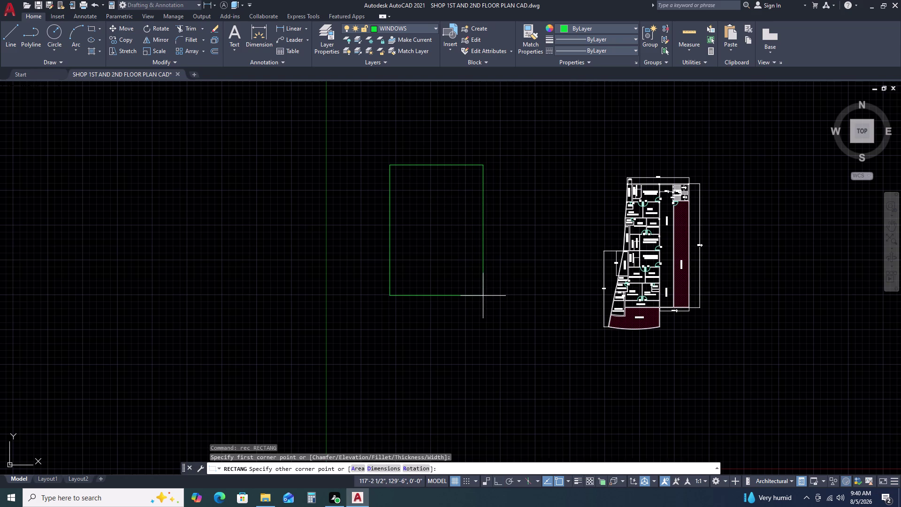
text(d)
key(space)
key(9)
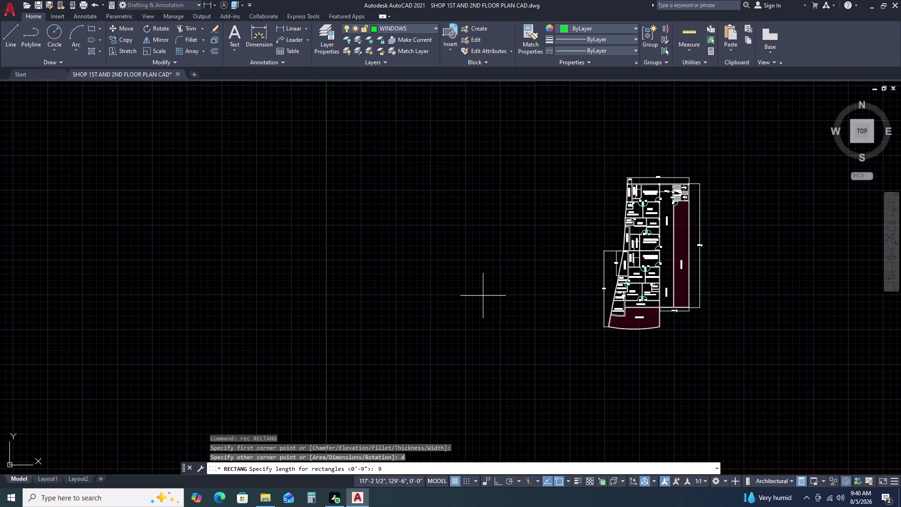
key(Return)
text(4')
key(Return)
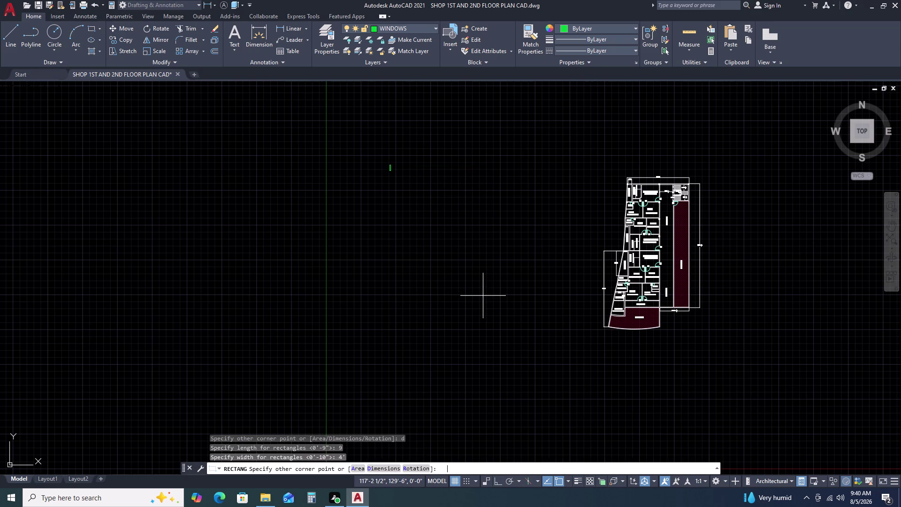
click(483, 295)
Draw a second 4 1/2" by 4' window rectangle and select the upper one.
click(412, 229)
key(space)
click(428, 228)
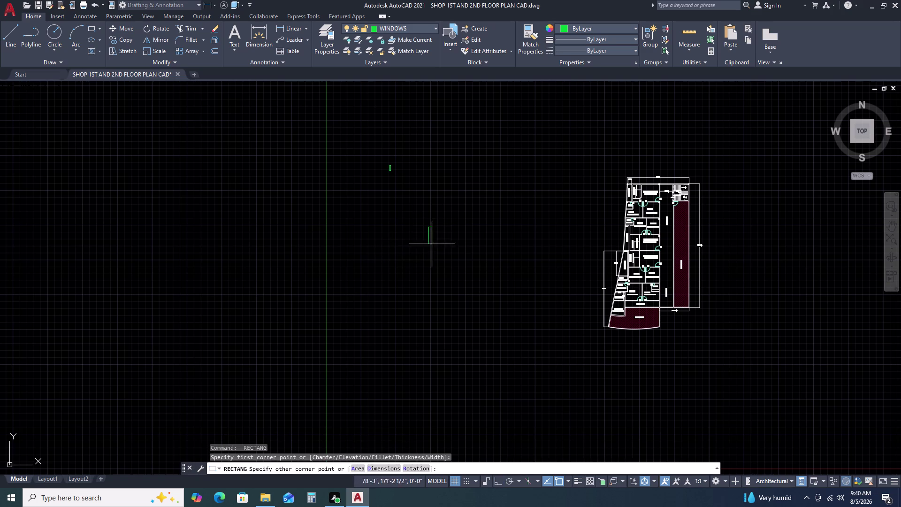
text(d)
key(space)
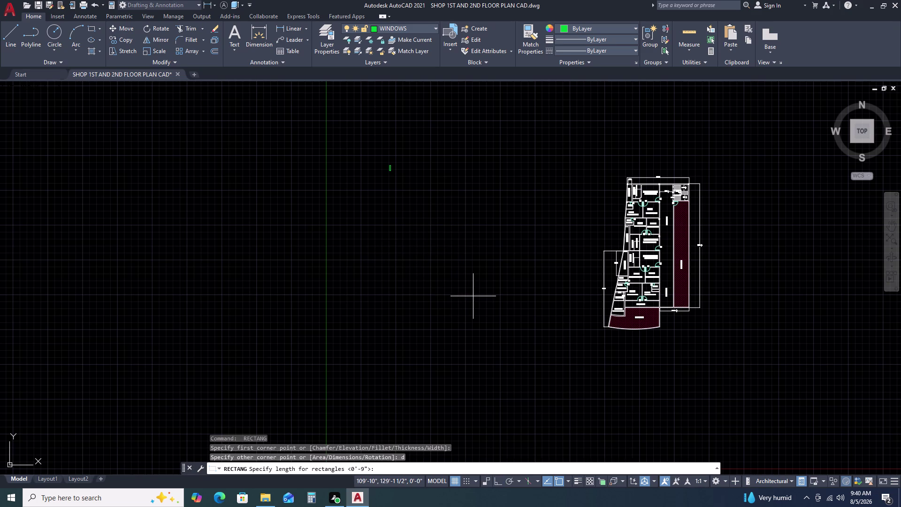
text(4.5)
key(Return)
text(4')
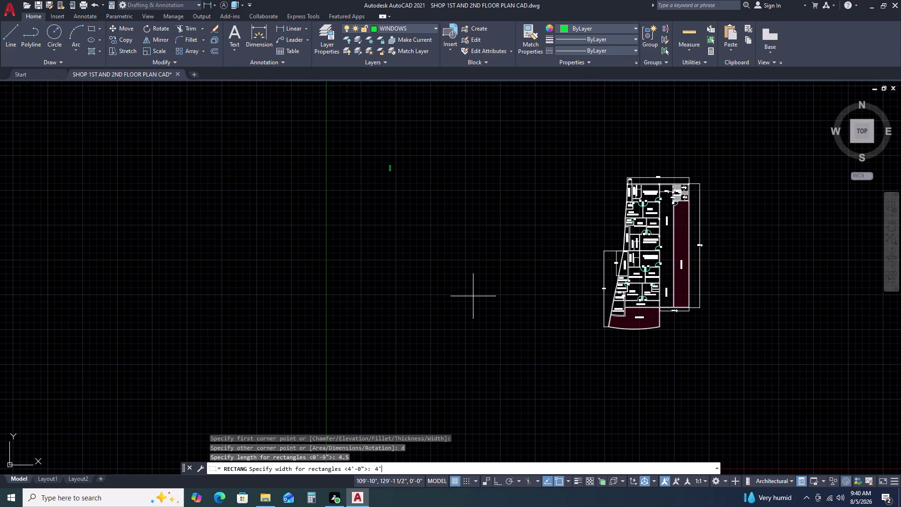
key(Return)
click(469, 297)
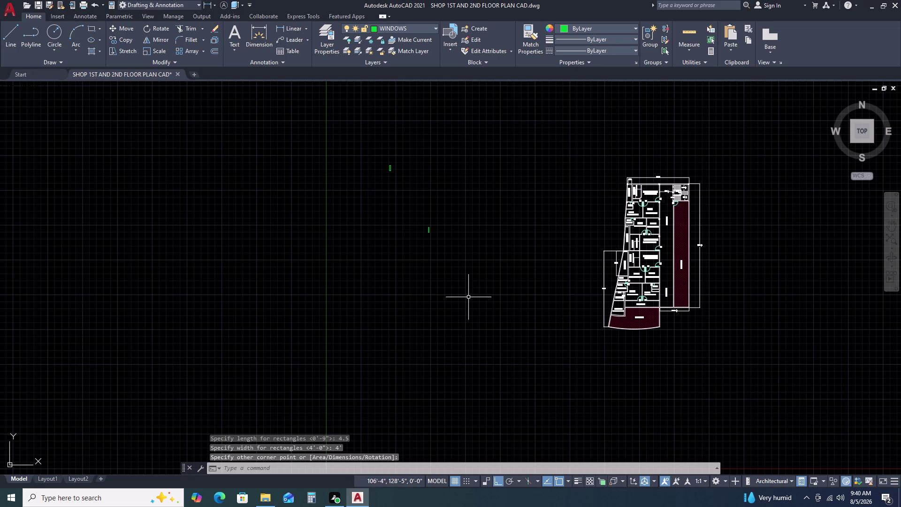
key(Escape)
scroll(up, 3)
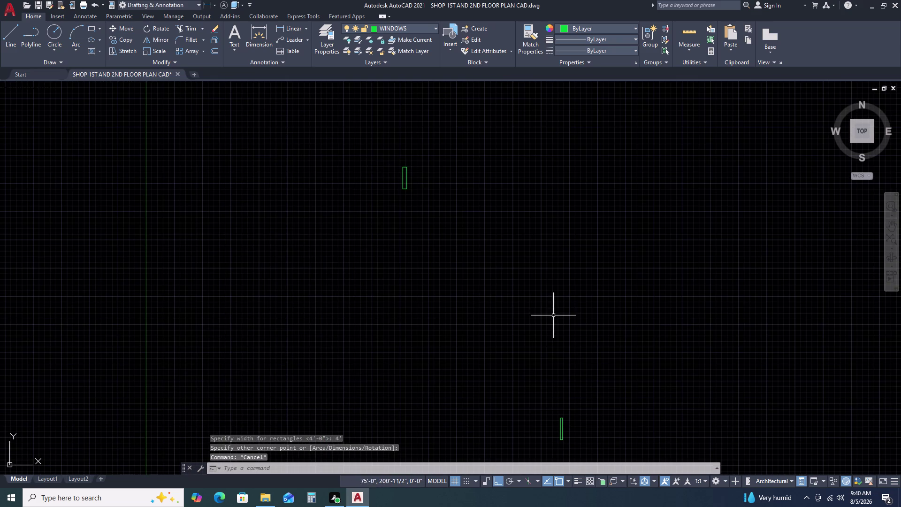
drag(470, 122, 464, 126)
click(379, 248)
Move the selected window rectangle with ortho off, then cancel.
text(m)
key(space)
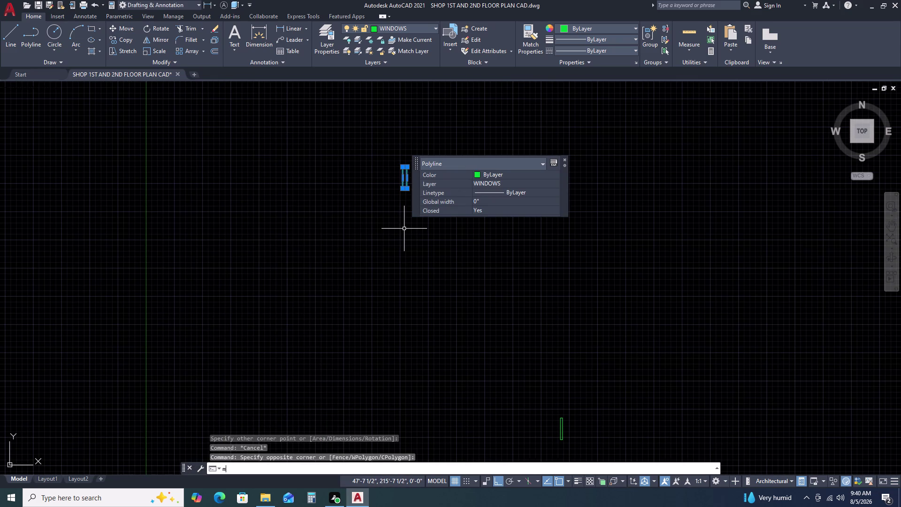
click(404, 228)
click(420, 188)
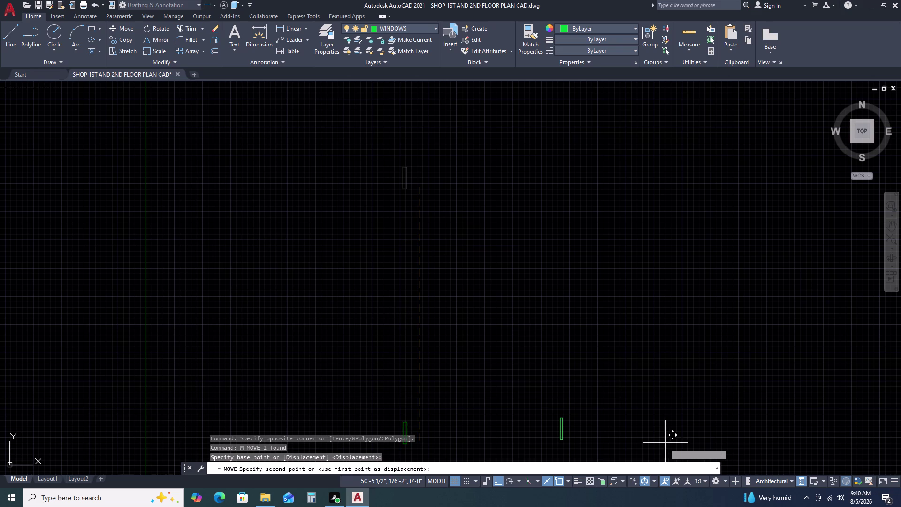
key(F8)
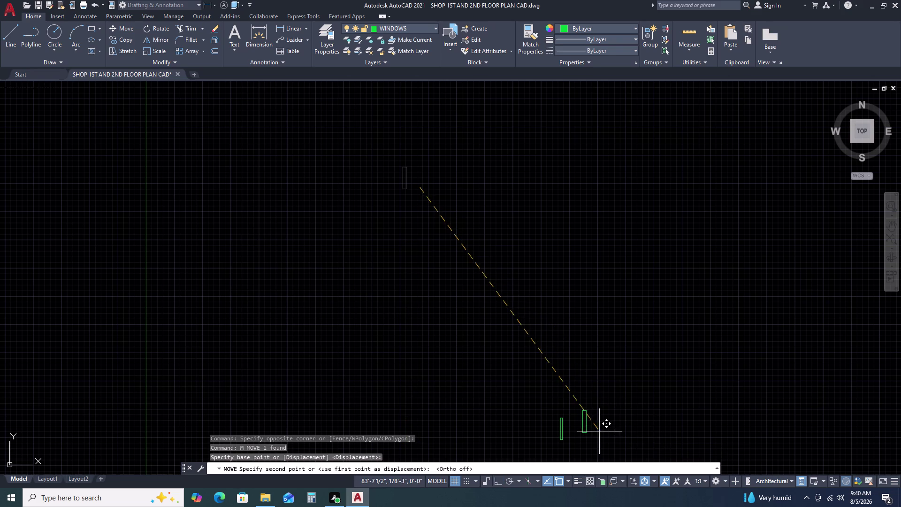
middle_drag(596, 431, 595, 362)
click(608, 369)
key(Escape)
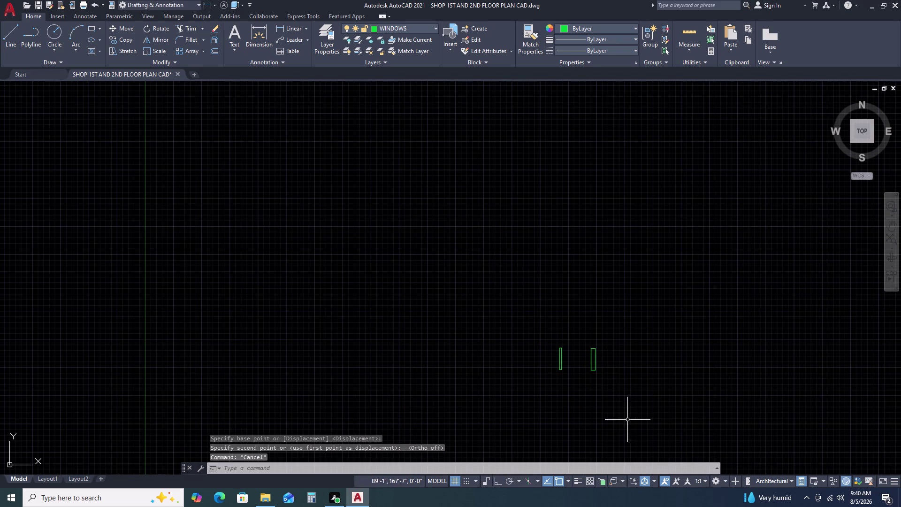
scroll(up, 3)
Draw a vertical middle line inside the right window rectangle.
key(l)
key(space)
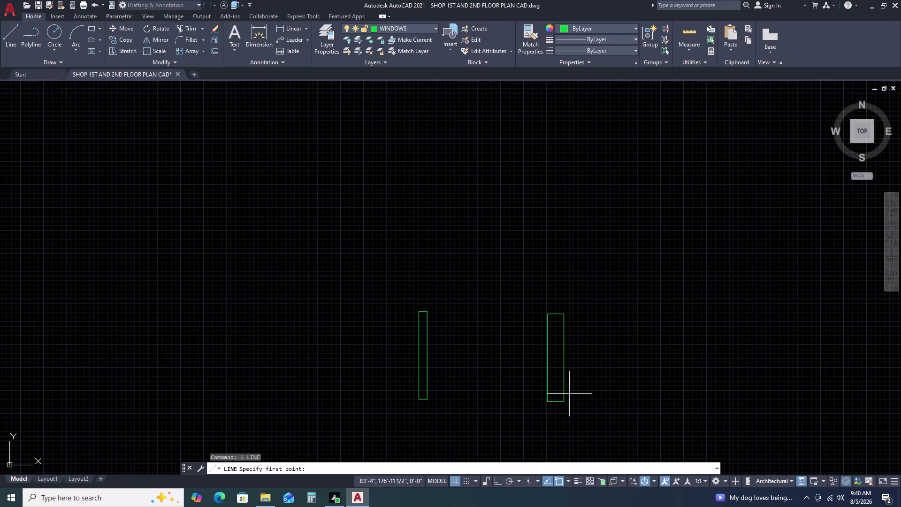
click(556, 401)
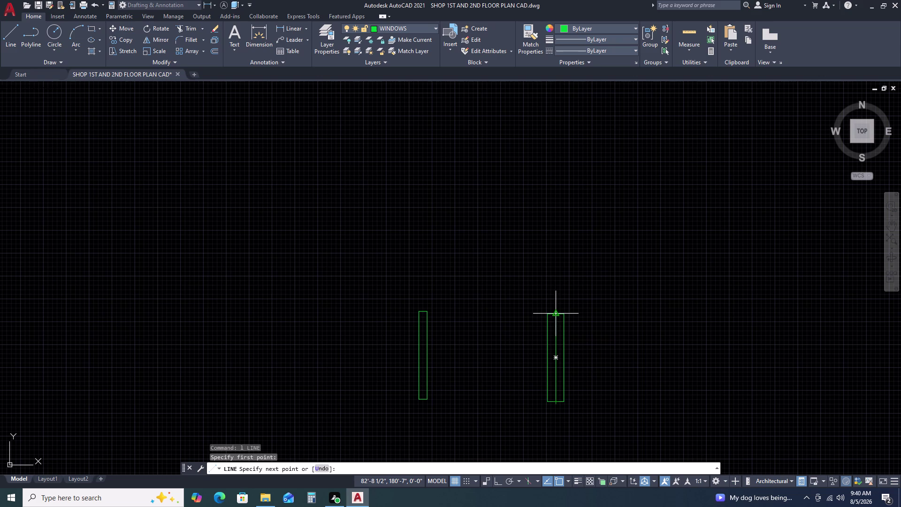
double_click(558, 312)
key(Escape)
key(space)
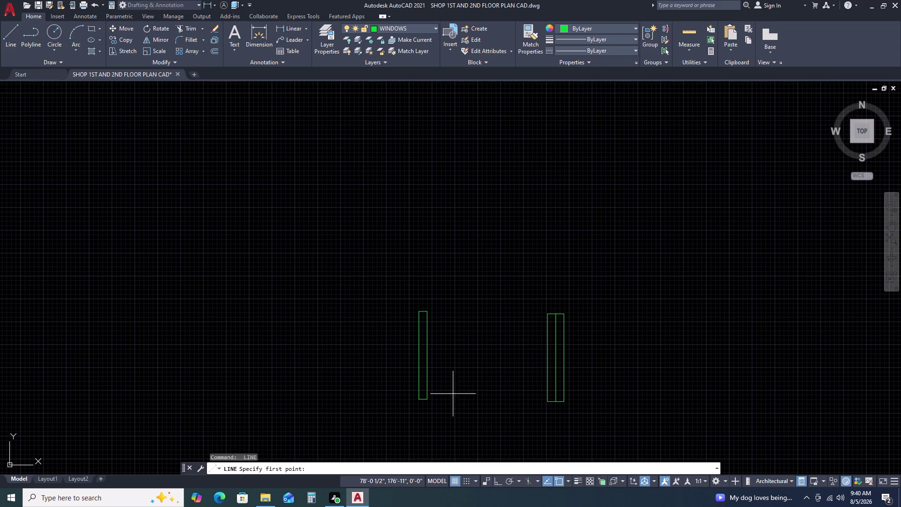
scroll(up, 3)
Draw a vertical middle line inside the left window rectangle and select it.
click(423, 390)
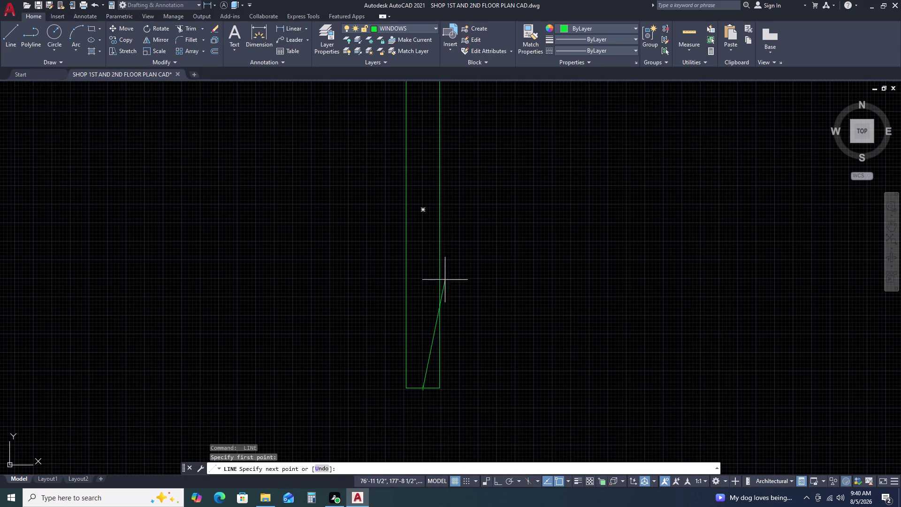
scroll(down, 3)
scroll(up, 3)
scroll(up, 3)
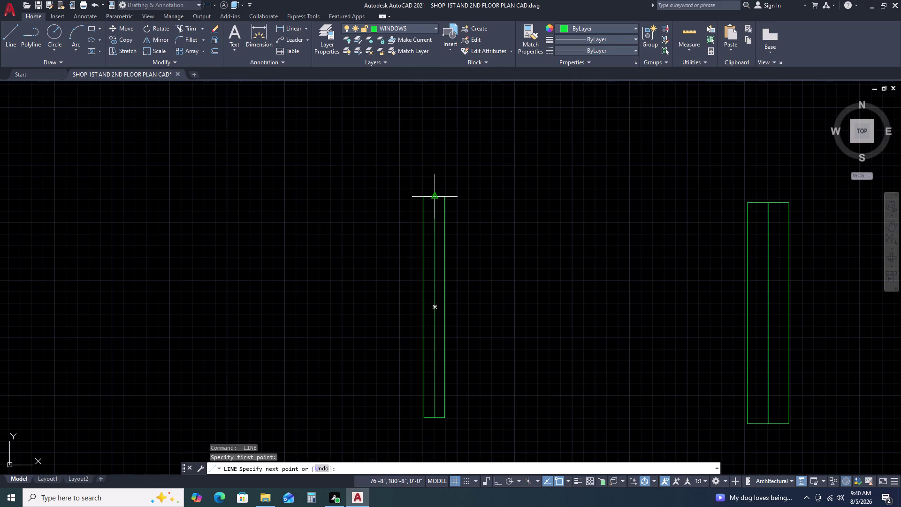
click(435, 193)
key(Escape)
click(437, 252)
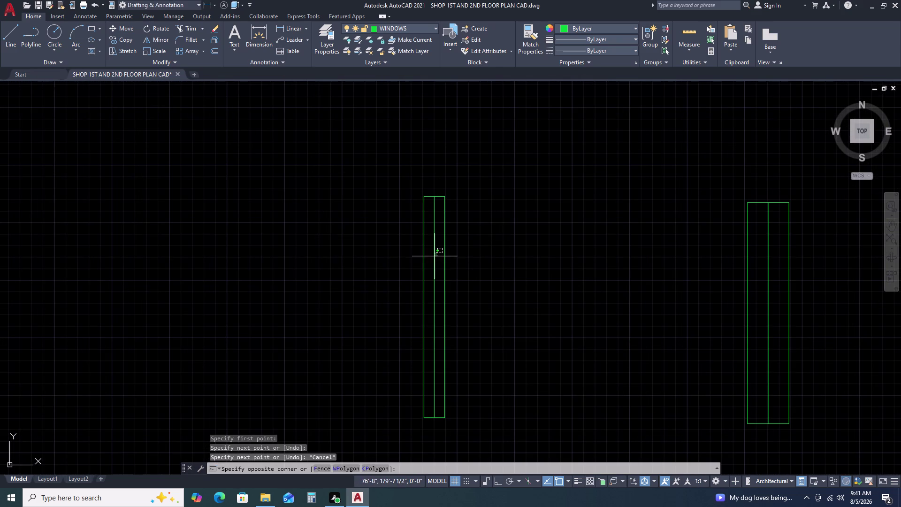
click(433, 259)
text(o)
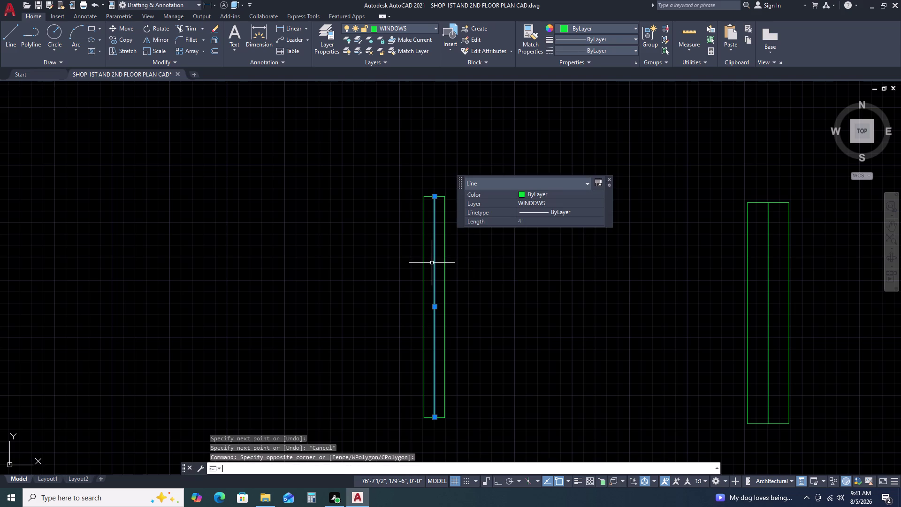
key(space)
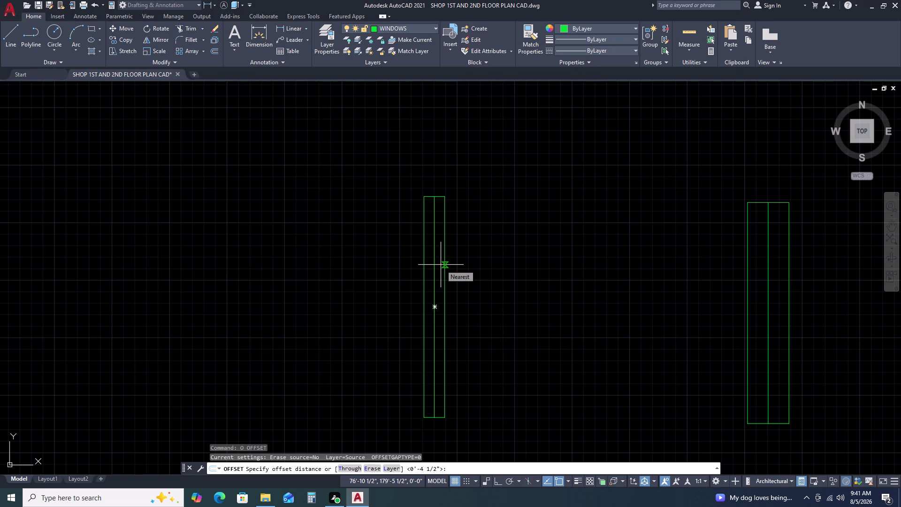
Offset the left window's middle line 1.5 to both sides, then delete it.
text(1)
text(.5)
key(Return)
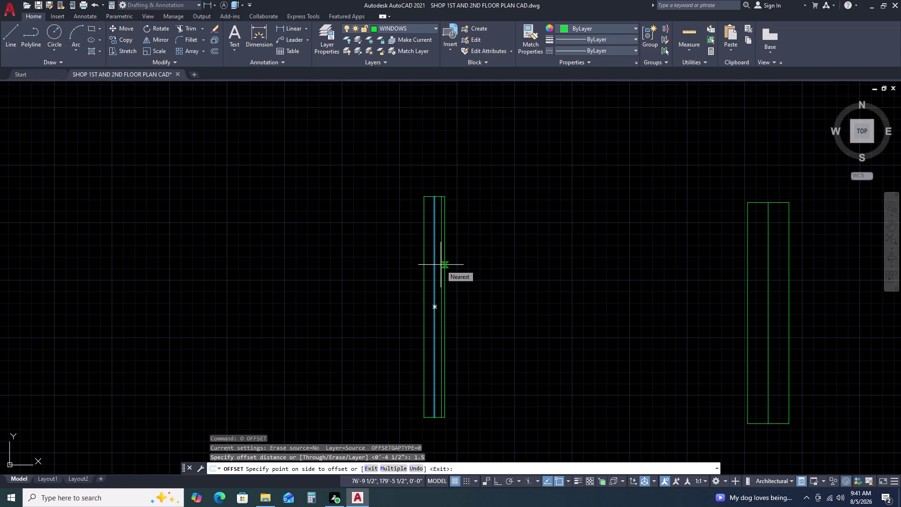
click(440, 265)
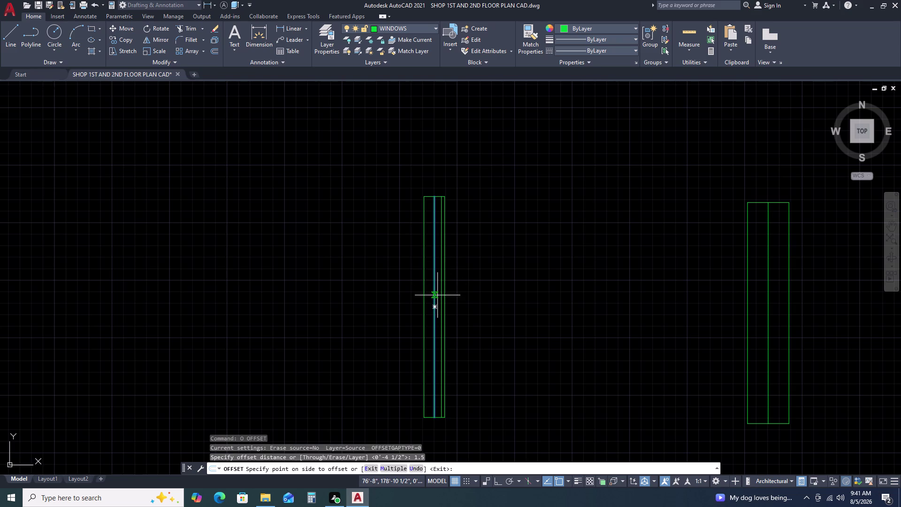
click(438, 295)
click(433, 306)
click(444, 307)
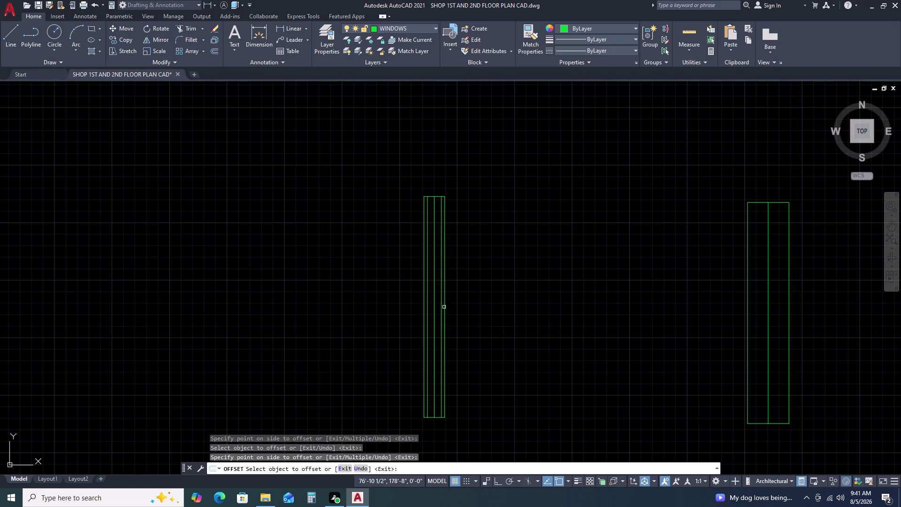
key(Escape)
click(433, 336)
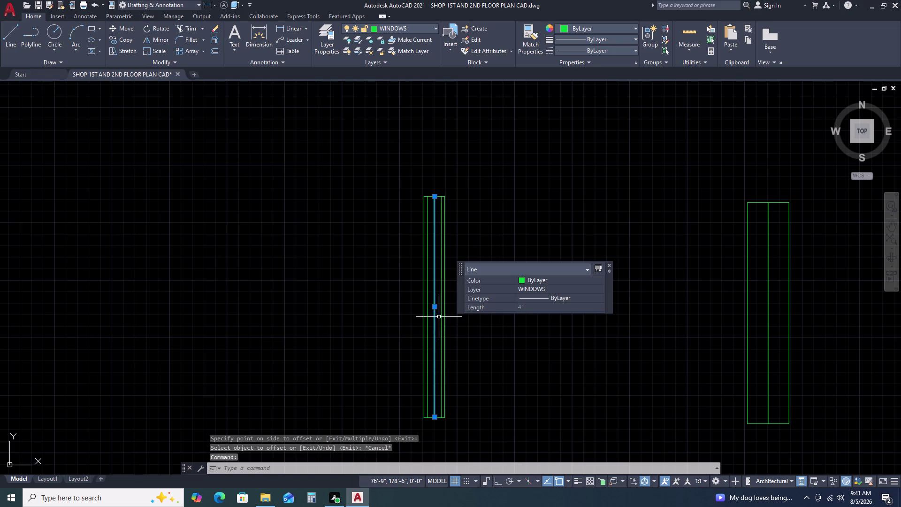
key(Delete)
Offset the right window's middle line 2.5 to both sides, then delete it.
click(768, 319)
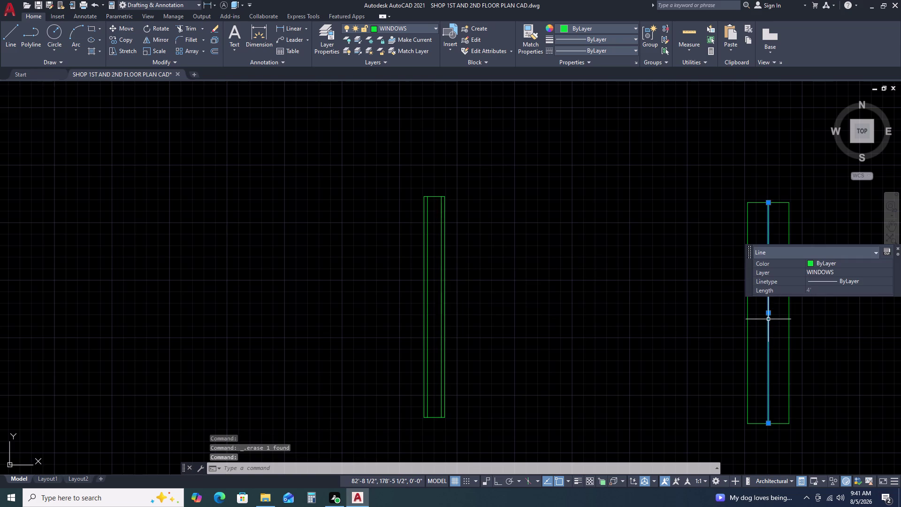
text(o)
key(space)
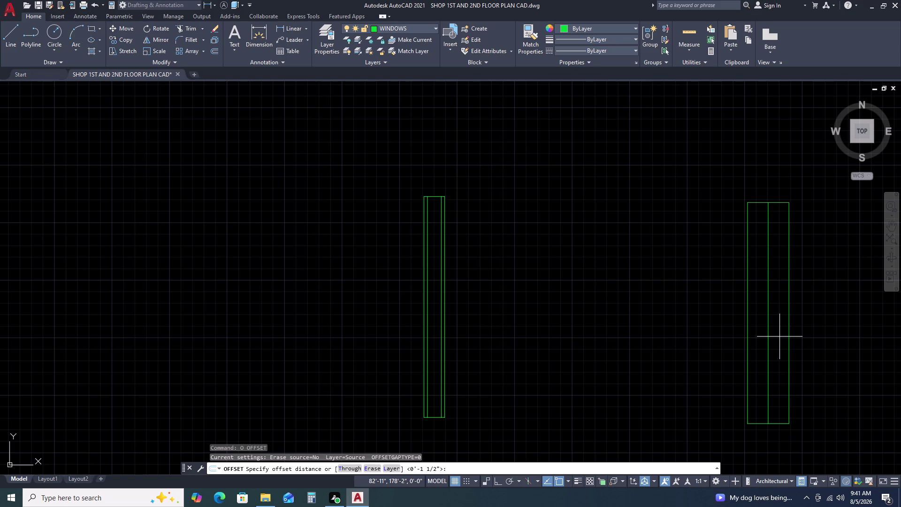
text(2.5)
key(Return)
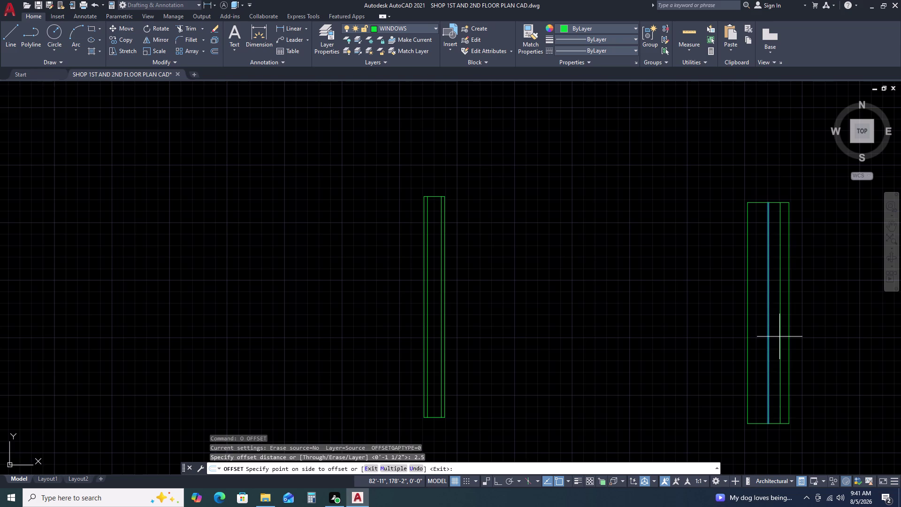
double_click(779, 336)
double_click(773, 342)
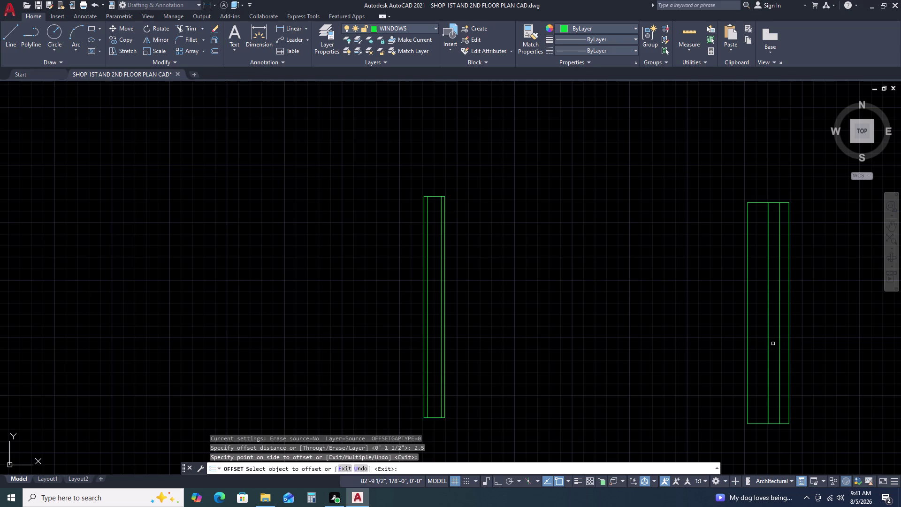
click(768, 351)
click(759, 357)
key(Escape)
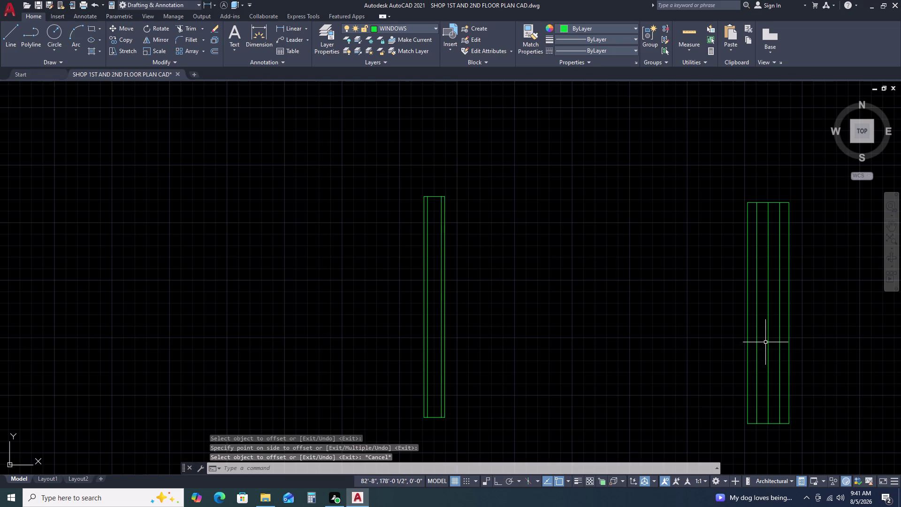
click(767, 336)
key(Delete)
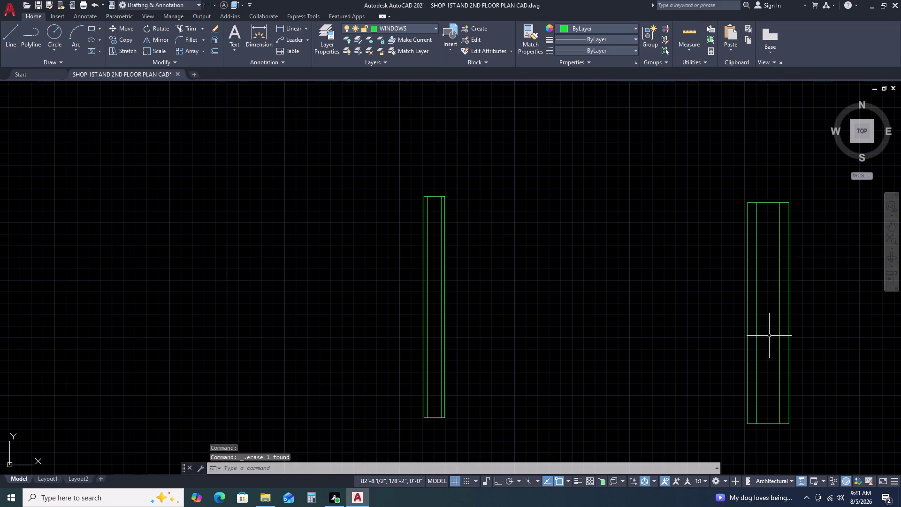
Zoom out to the floor plan and begin a selection box around the windows.
scroll(down, 3)
middle_drag(809, 354, 582, 305)
scroll(down, 3)
scroll(down, 3)
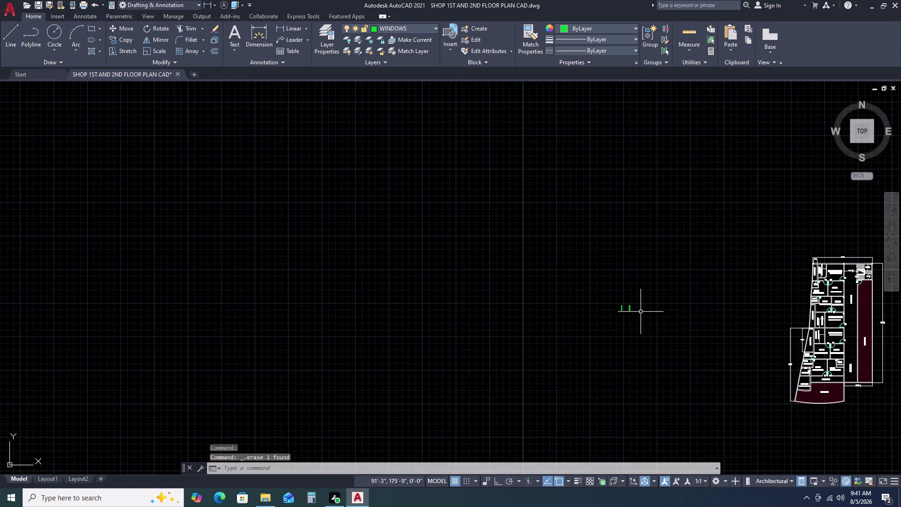
click(649, 295)
Select the six window symbol lines and restart the move with a new base point.
click(597, 328)
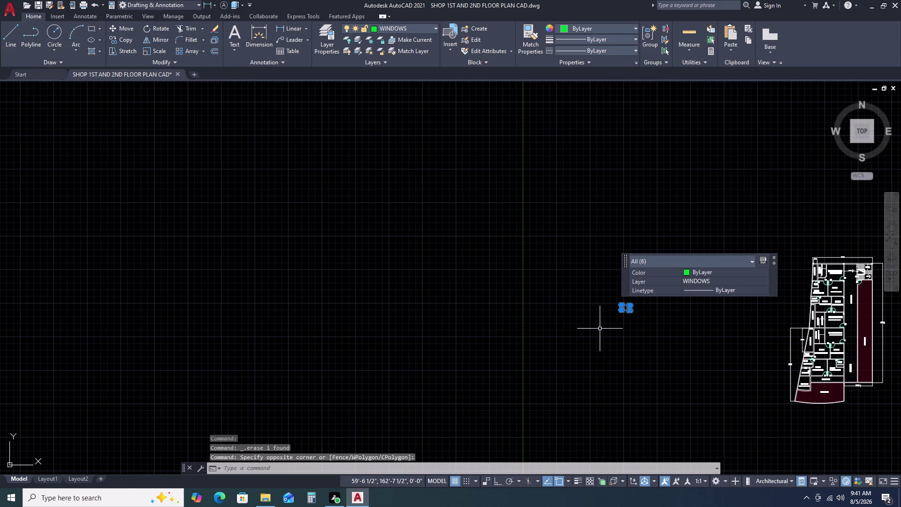
text(m)
key(space)
double_click(628, 326)
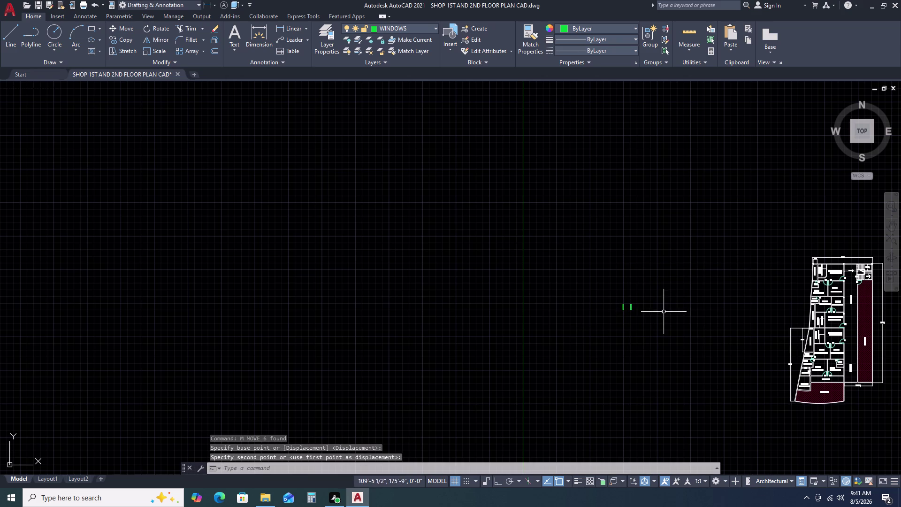
click(658, 297)
click(602, 334)
key(m)
key(space)
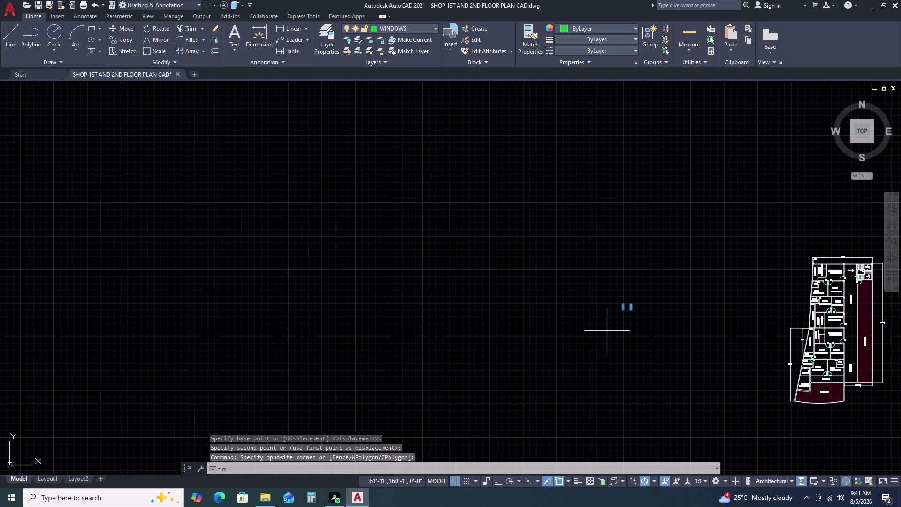
click(621, 320)
Place the window symbols in the opening beside the balcony.
scroll(up, 3)
middle_drag(765, 342, 526, 301)
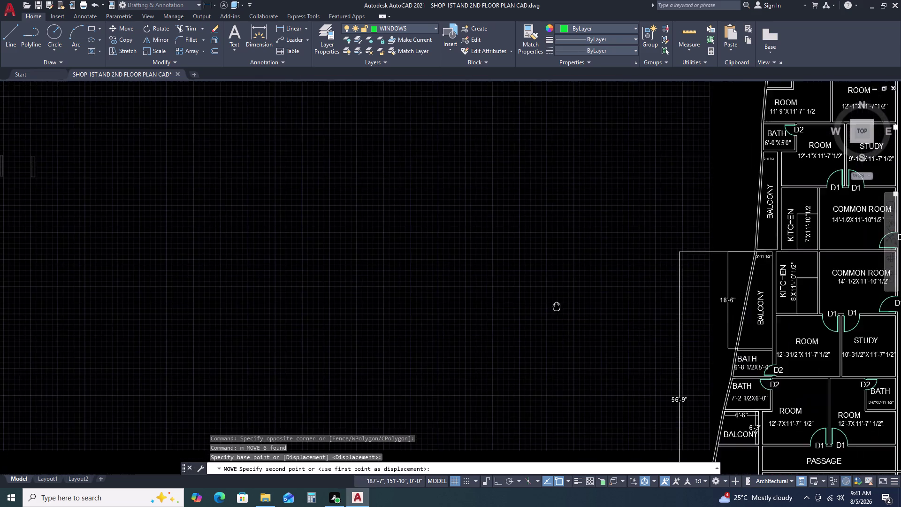
middle_drag(526, 301, 480, 297)
scroll(down, 3)
scroll(up, 3)
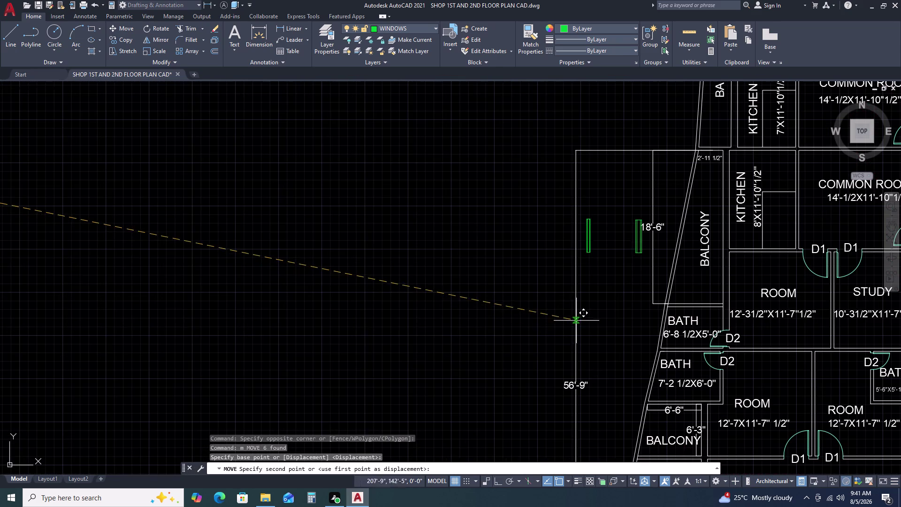
click(574, 333)
key(Escape)
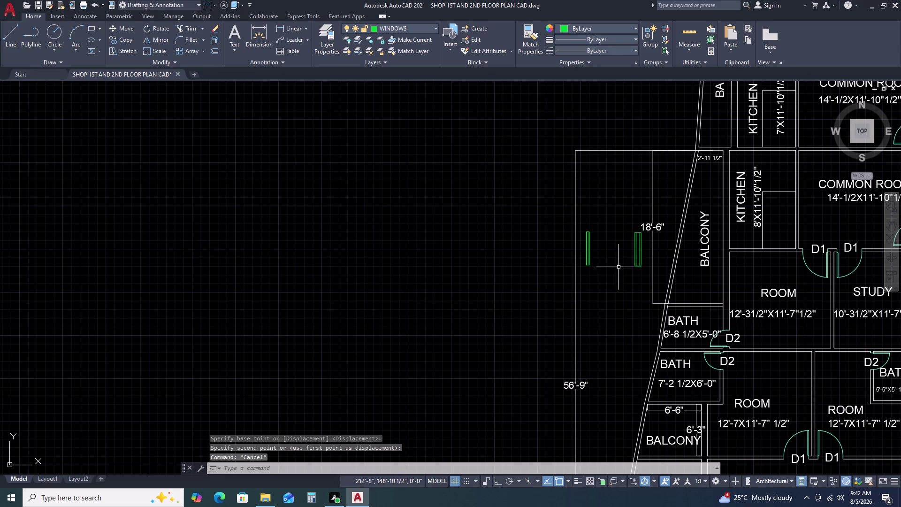
Pan and zoom to review the window symbols across the whole floor plan.
scroll(up, 3)
scroll(down, 3)
middle_drag(651, 258, 514, 266)
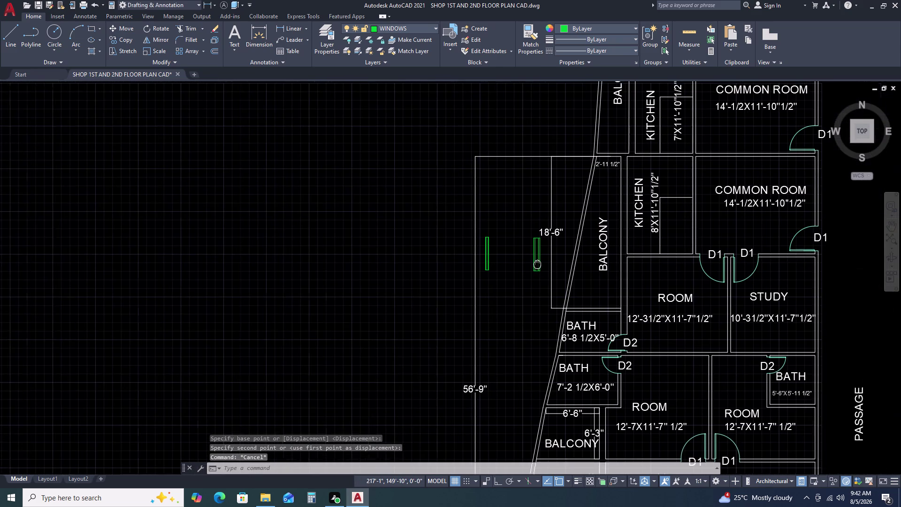
middle_drag(514, 266, 486, 271)
scroll(down, 3)
middle_drag(613, 365, 602, 328)
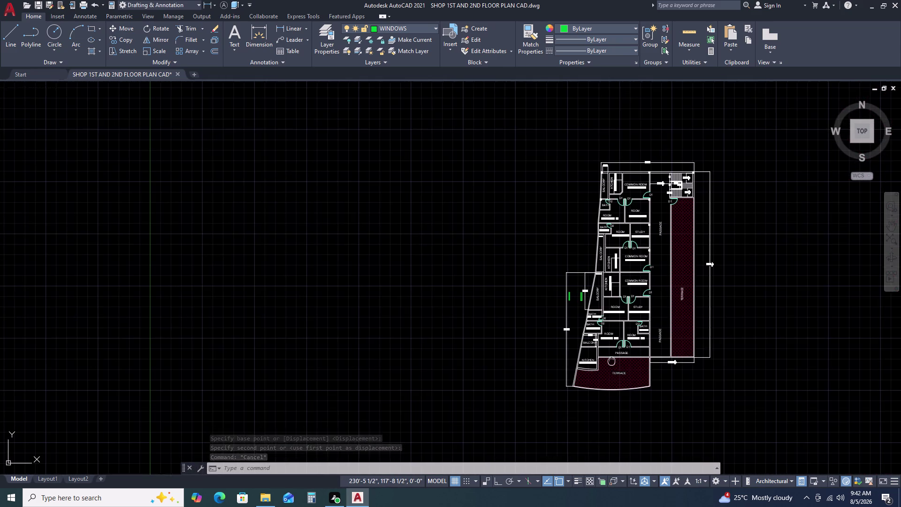
middle_drag(603, 327, 583, 277)
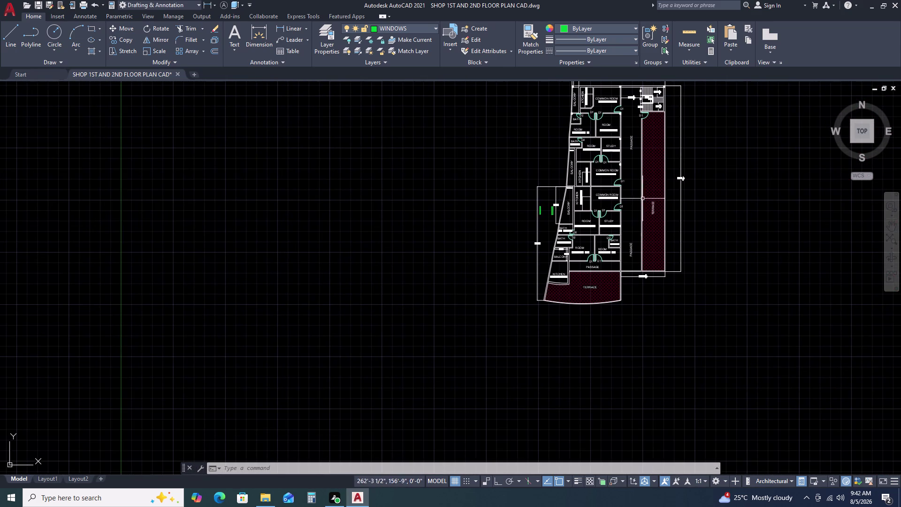
scroll(up, 3)
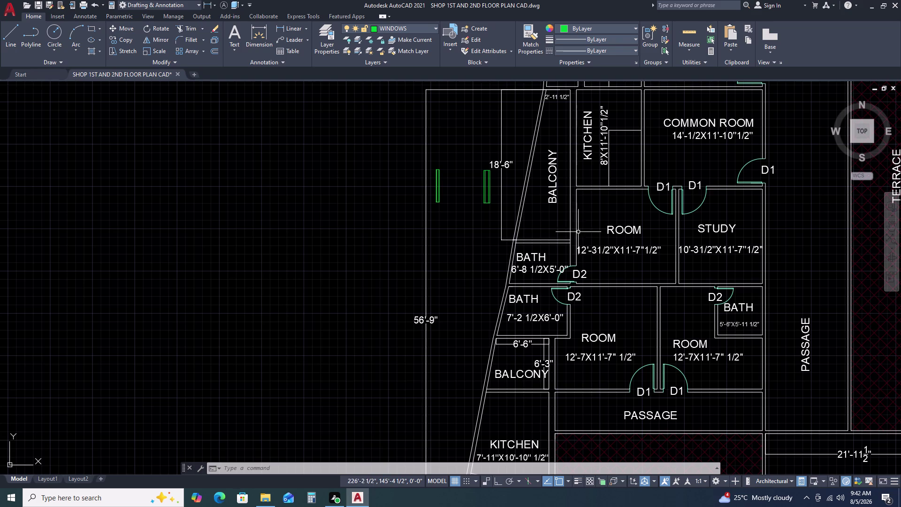
scroll(down, 3)
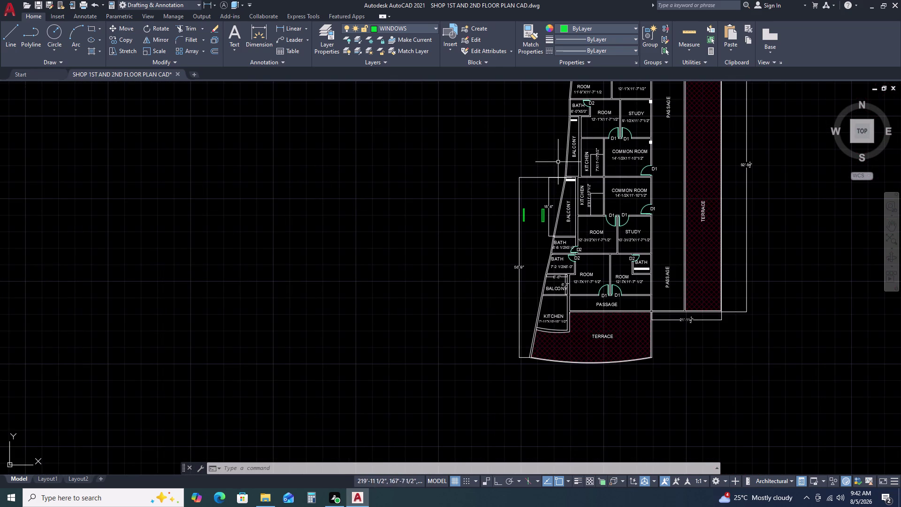
scroll(up, 3)
Move the right window symbol up beside the kitchen wall under the top balcony.
click(570, 282)
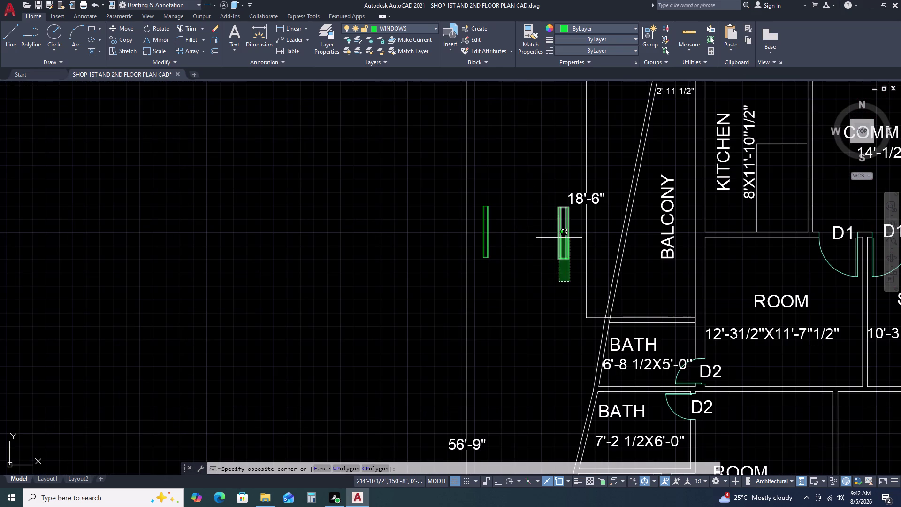
click(558, 233)
key(m)
key(space)
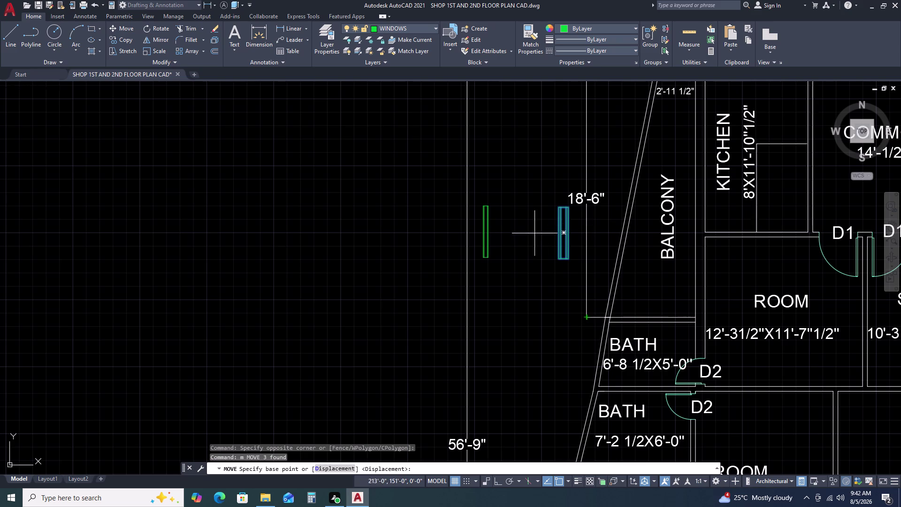
click(570, 207)
scroll(down, 3)
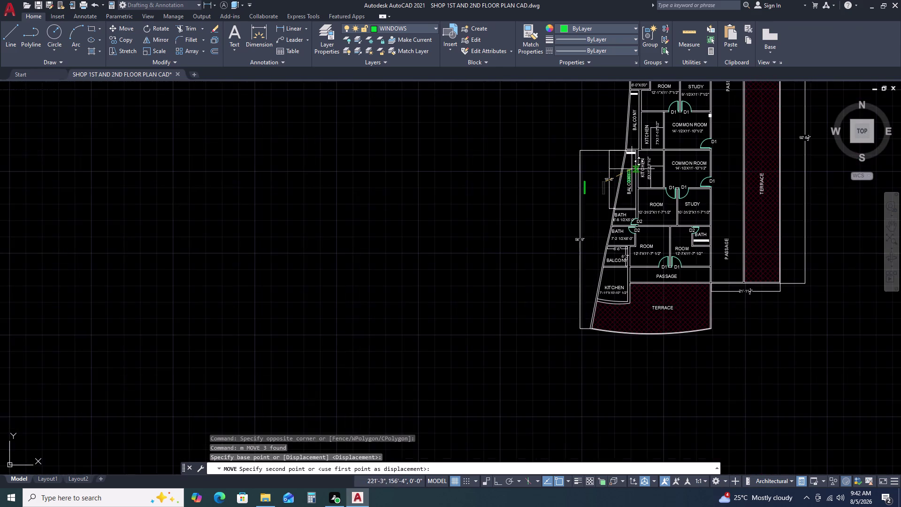
middle_click(634, 167)
middle_drag(634, 167, 577, 284)
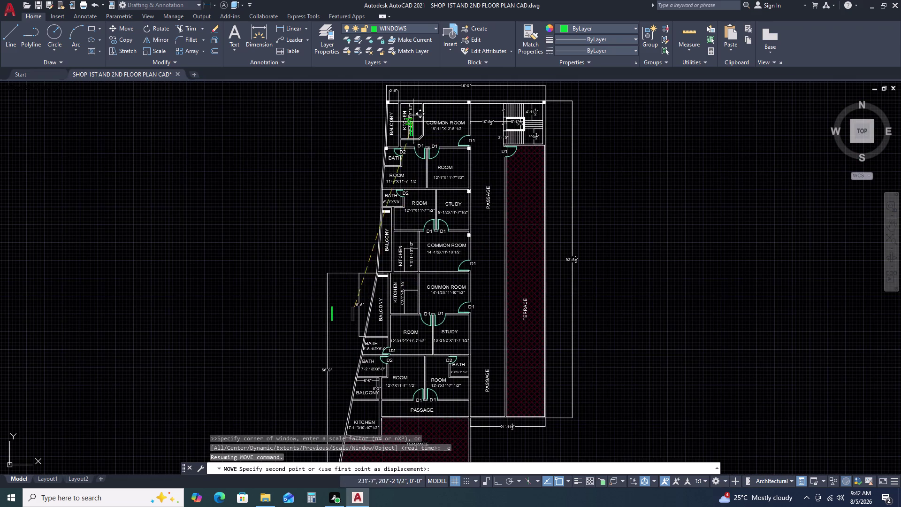
scroll(up, 3)
middle_drag(377, 129, 398, 268)
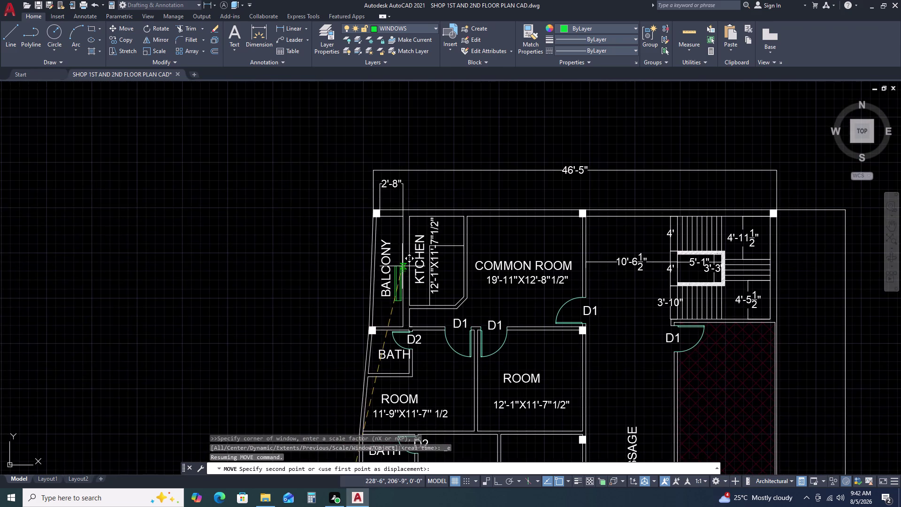
scroll(up, 3)
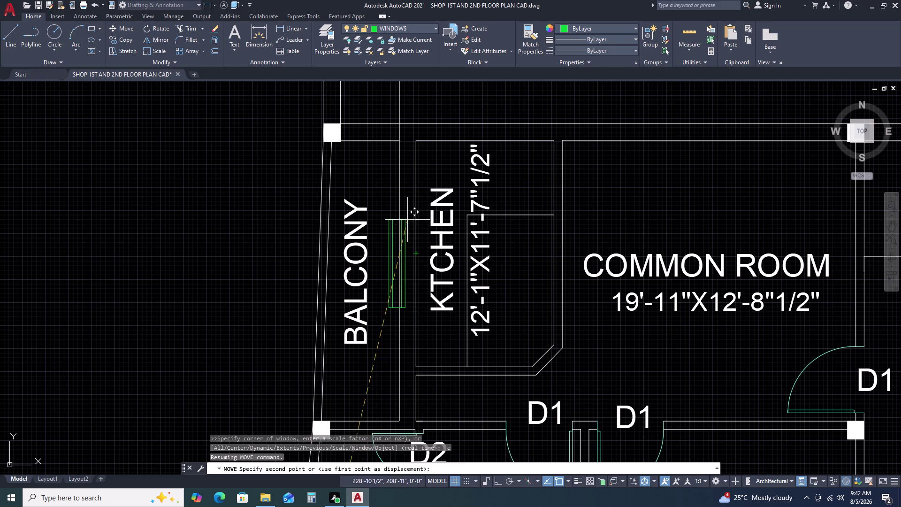
click(395, 219)
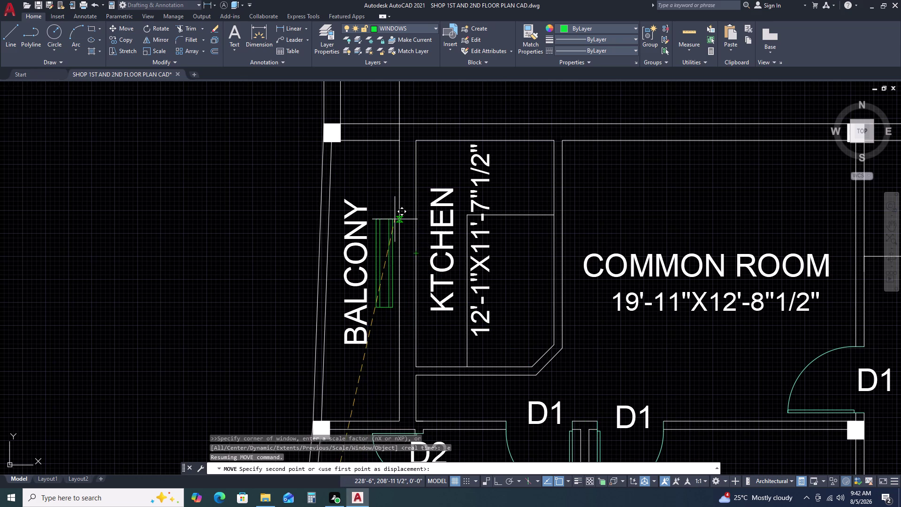
Reposition the window onto the balcony–kitchen wall line and zoom out to check.
click(374, 216)
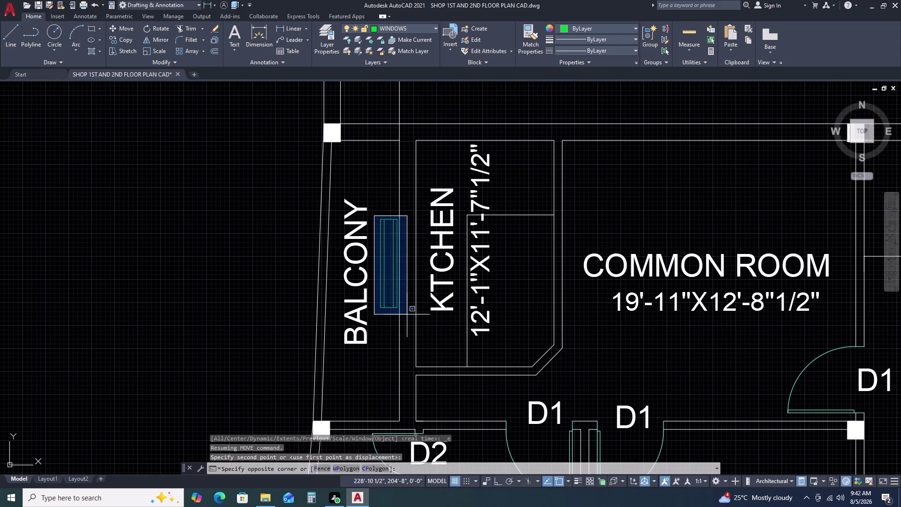
click(407, 322)
text(m)
key(space)
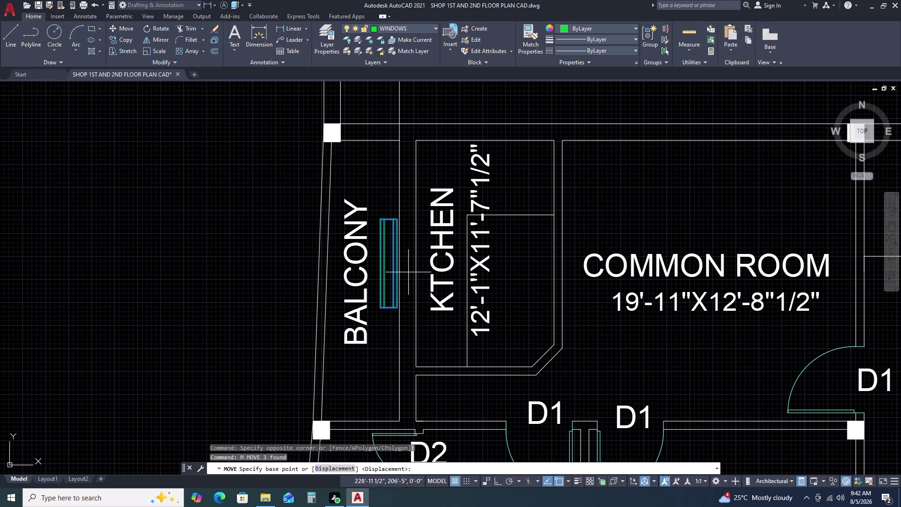
scroll(up, 3)
click(366, 290)
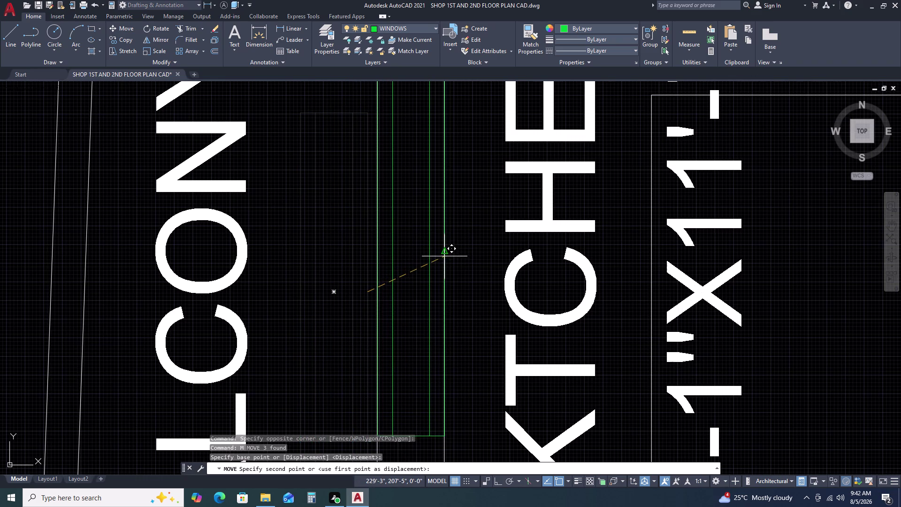
click(444, 250)
scroll(down, 3)
scroll(down, 3)
middle_click(448, 323)
middle_click(448, 323)
middle_drag(447, 317, 456, 283)
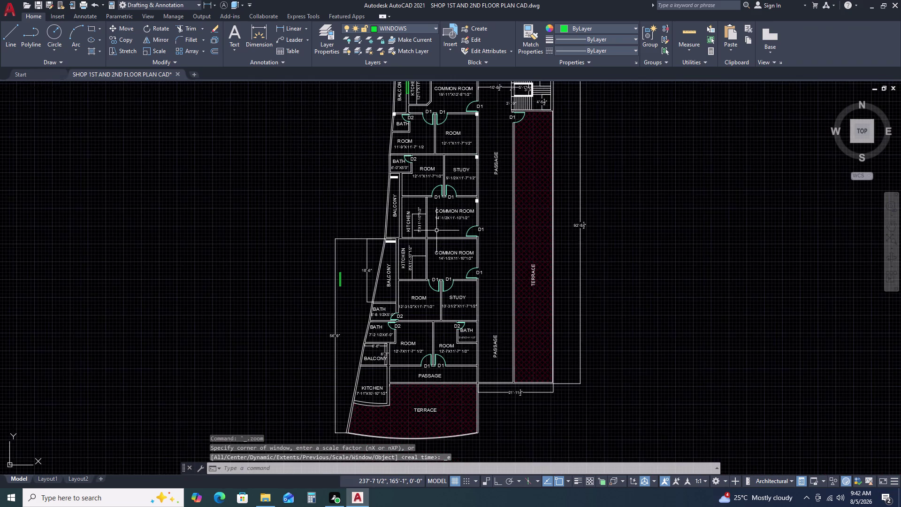
middle_drag(437, 230, 468, 267)
scroll(up, 3)
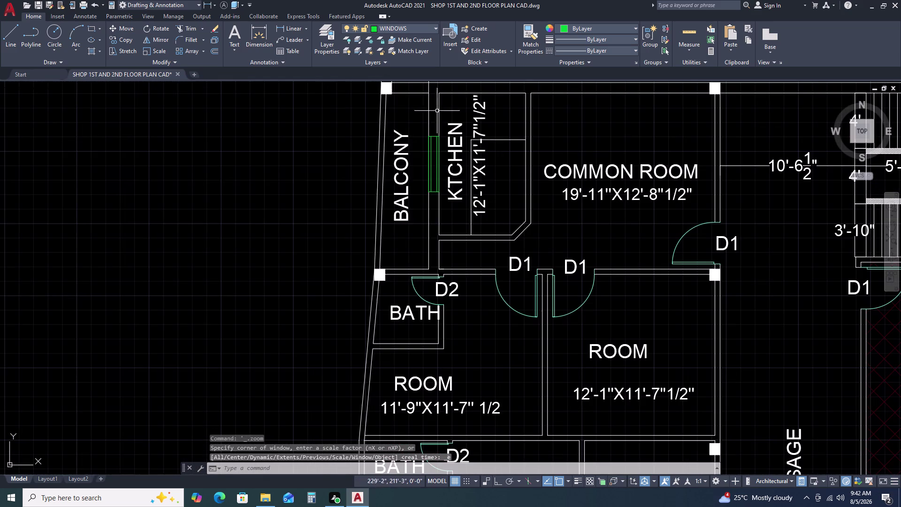
Start copying the placed window symbol, using its midpoint as the base point.
click(419, 130)
click(446, 202)
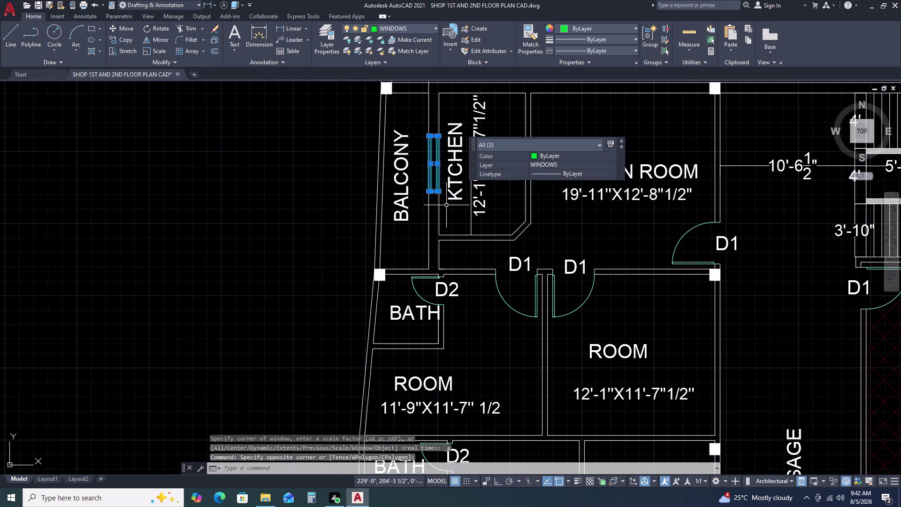
key(c)
text(o)
key(space)
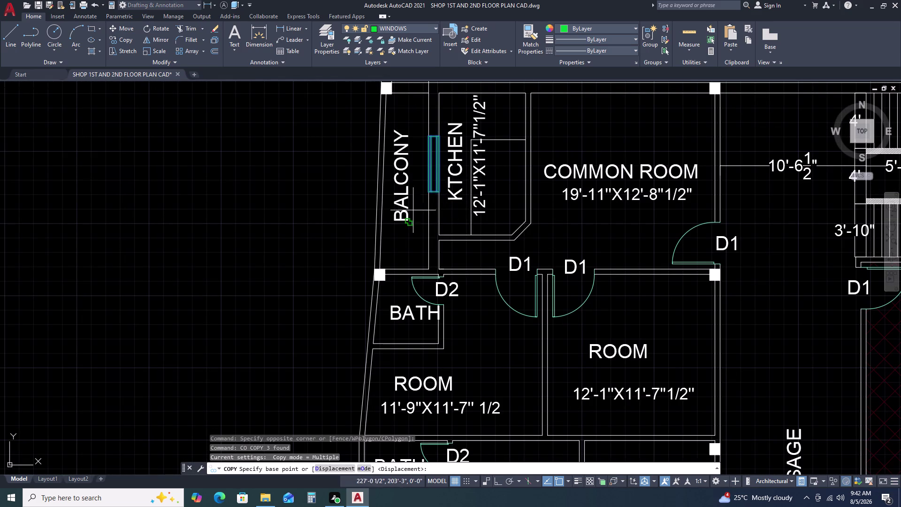
scroll(up, 3)
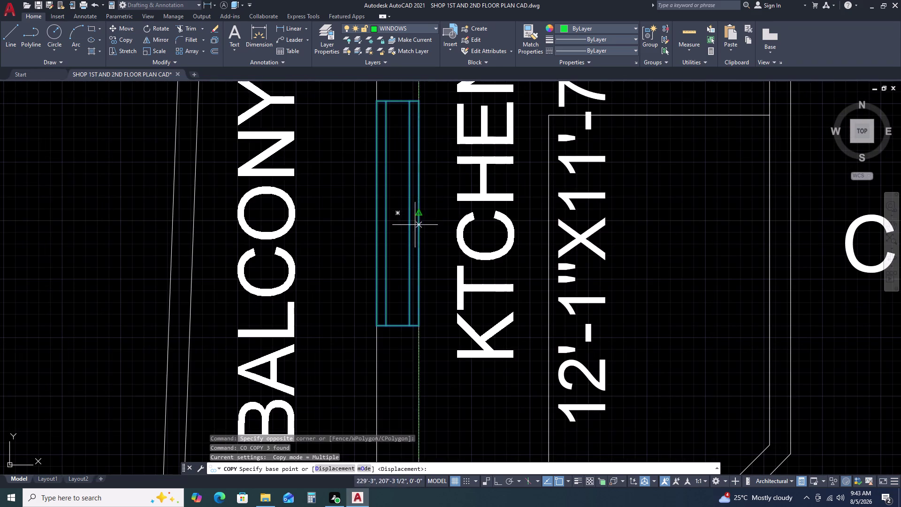
scroll(down, 3)
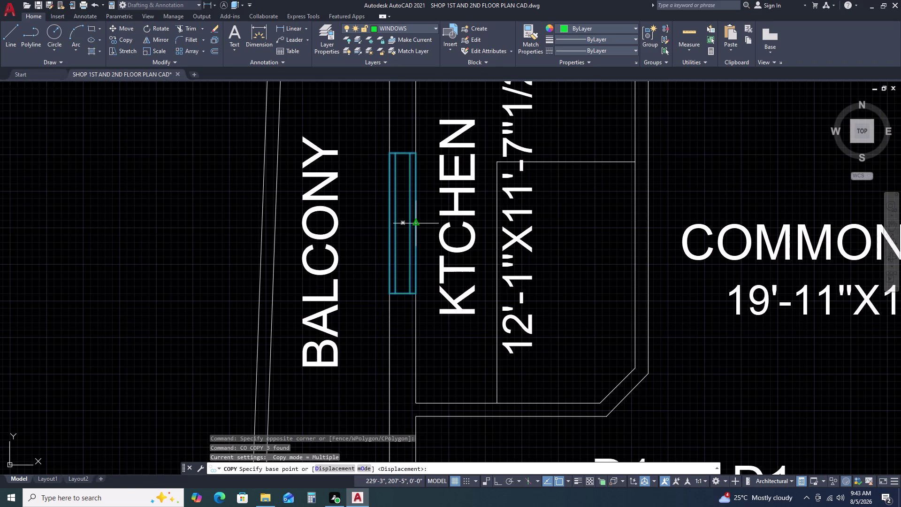
click(418, 223)
Place window copies in the next balcony–kitchen wall and the wall below the bath.
scroll(down, 3)
middle_drag(413, 340, 440, 250)
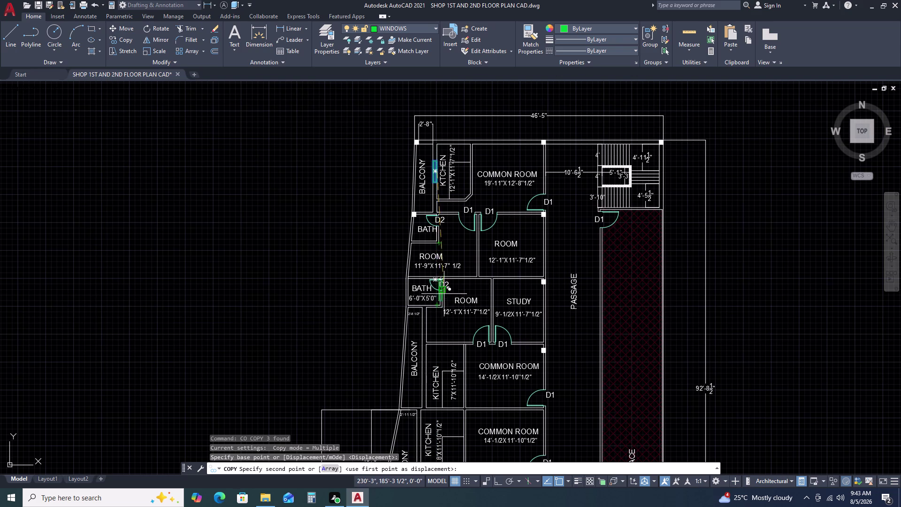
scroll(up, 3)
middle_drag(426, 350, 439, 287)
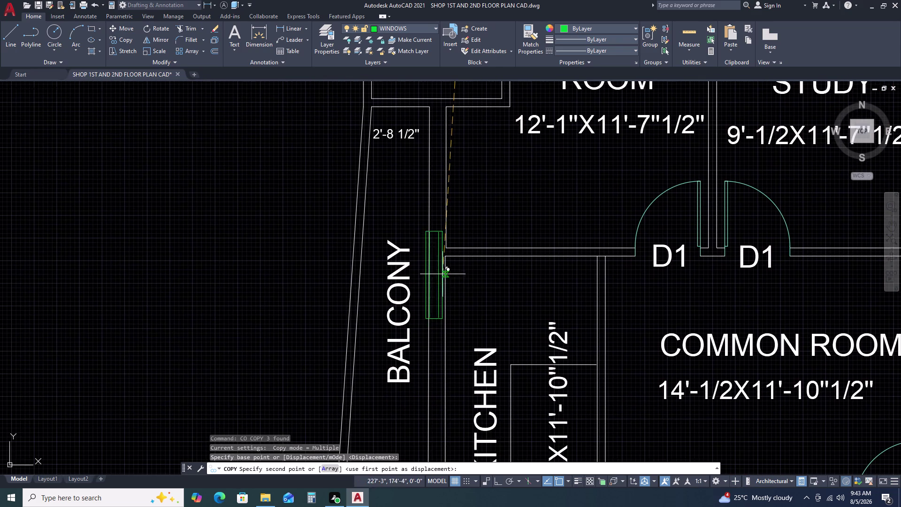
scroll(down, 3)
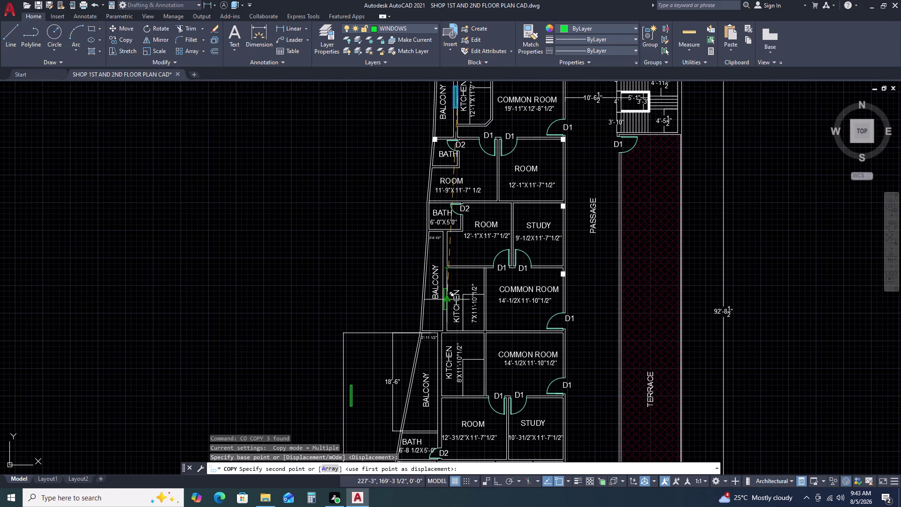
click(447, 301)
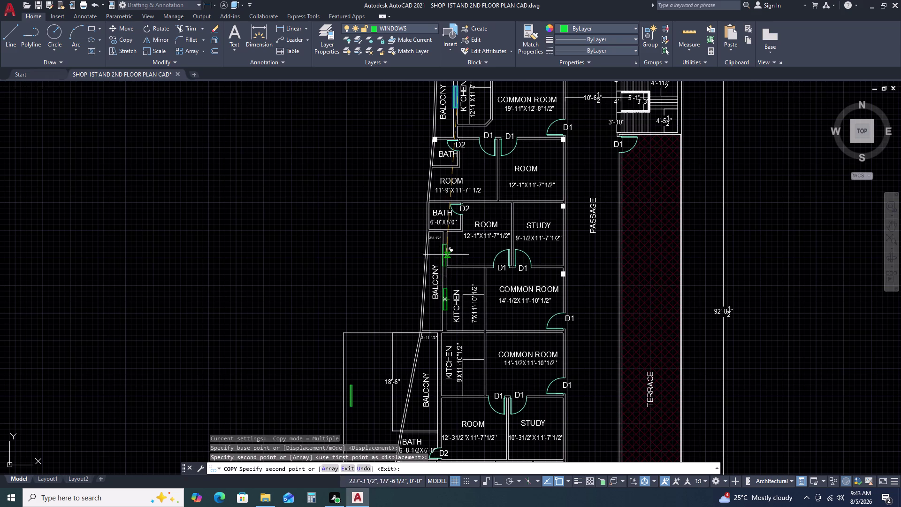
scroll(up, 3)
click(446, 244)
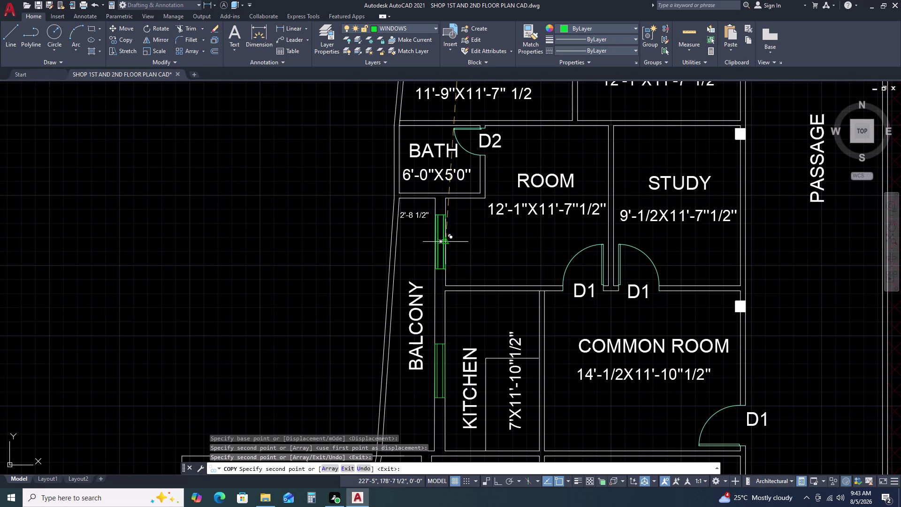
Place window copies in the 8'X11'-10"1/2" kitchen wall and the balcony-side wall.
scroll(down, 3)
middle_drag(466, 357, 478, 273)
middle_drag(478, 268, 479, 260)
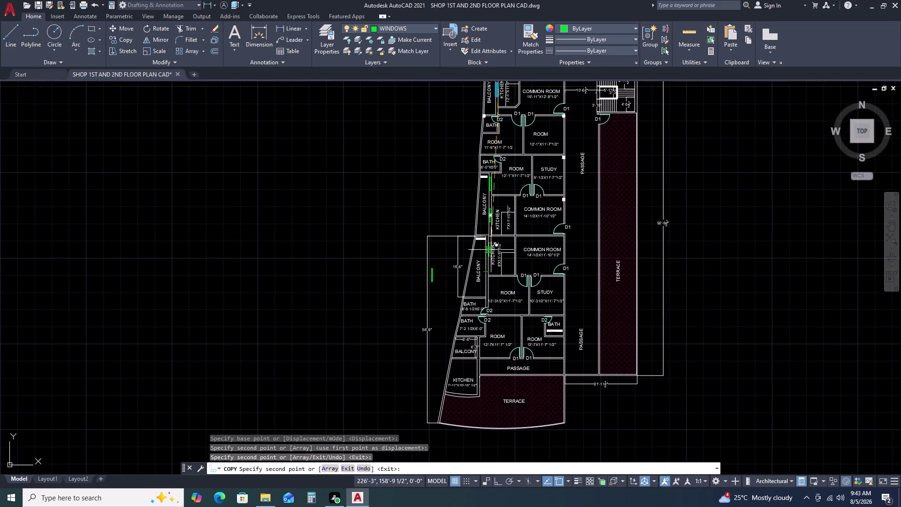
scroll(up, 3)
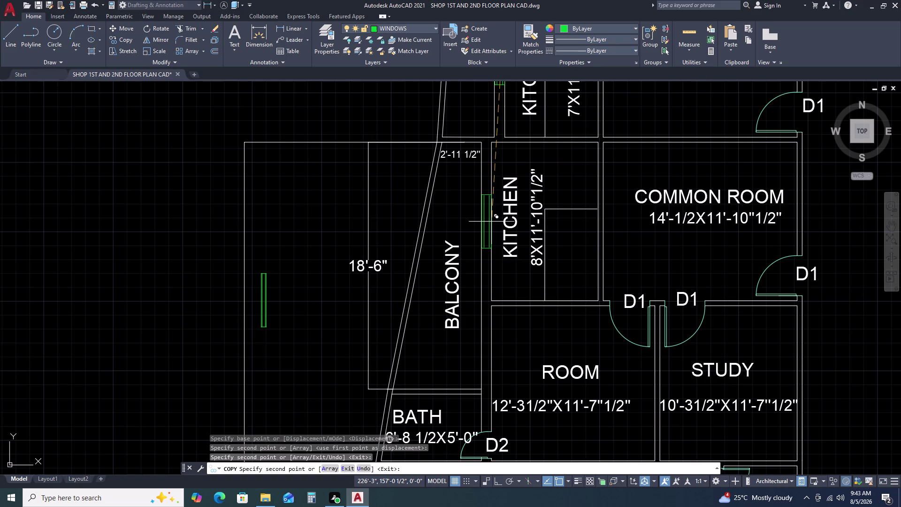
click(492, 222)
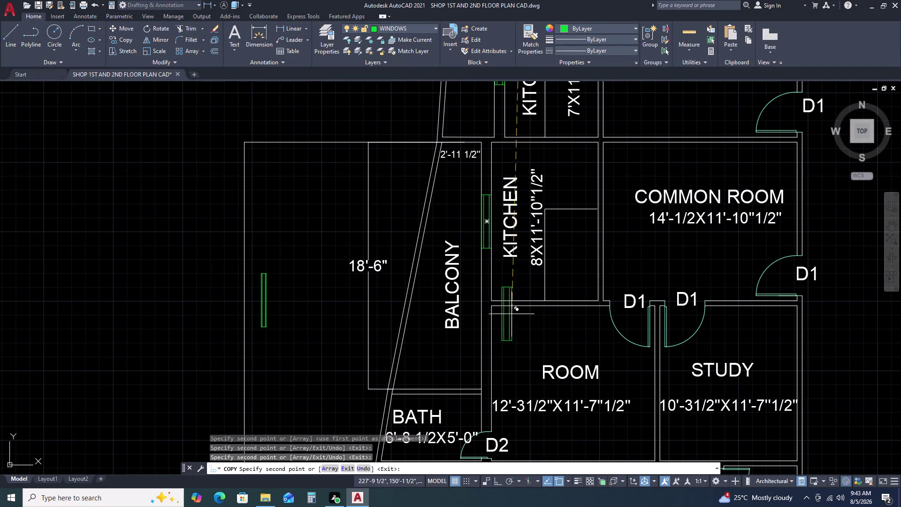
click(490, 336)
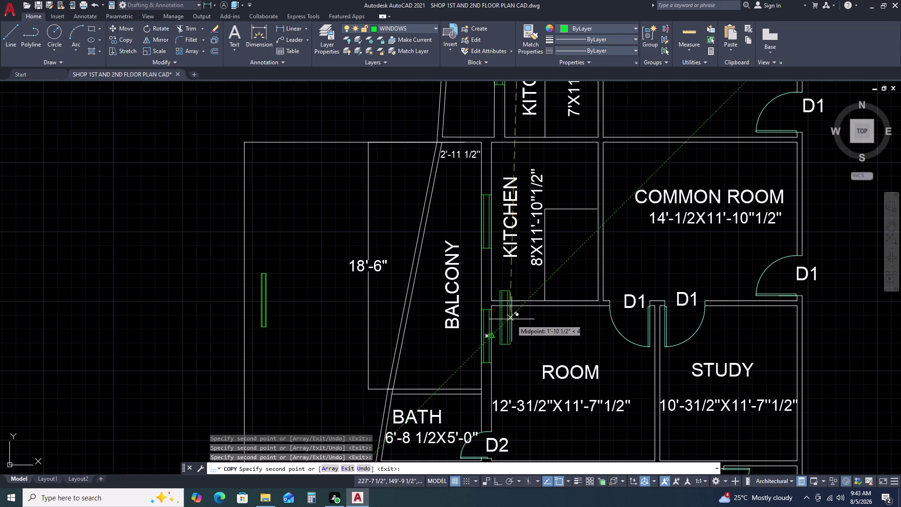
Place a window copy in the bottom kitchen wall.
middle_drag(542, 324, 542, 262)
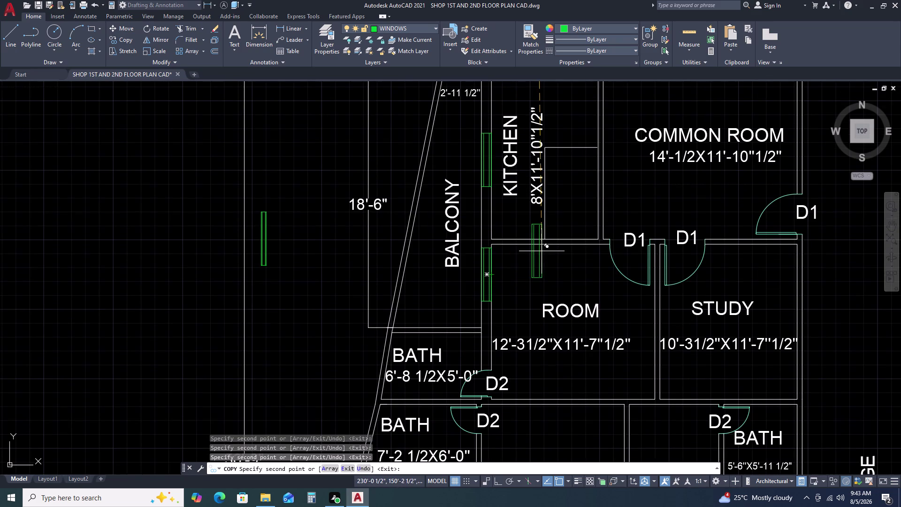
middle_drag(544, 326, 545, 231)
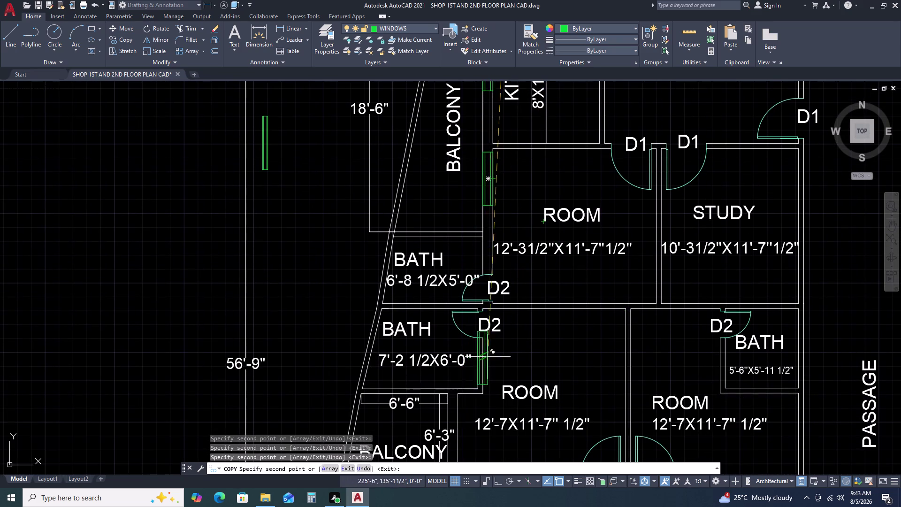
scroll(down, 3)
middle_drag(464, 400, 497, 326)
scroll(up, 3)
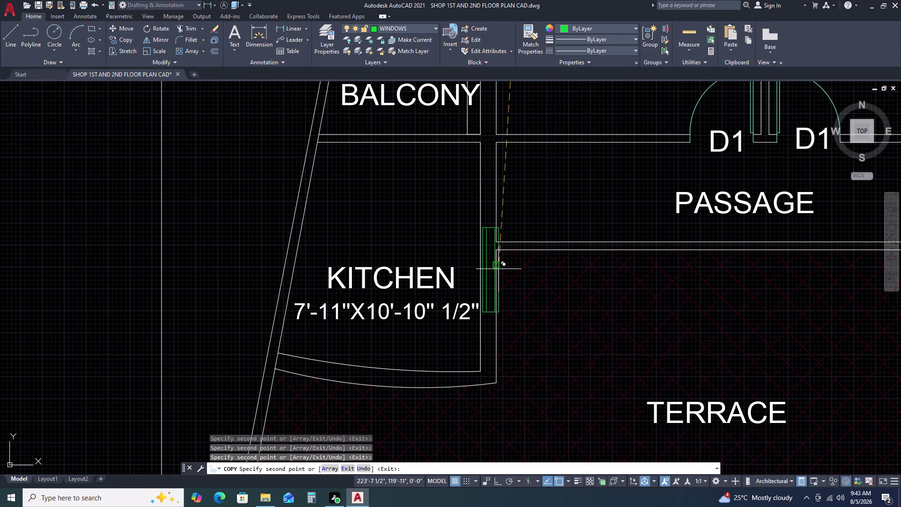
click(496, 259)
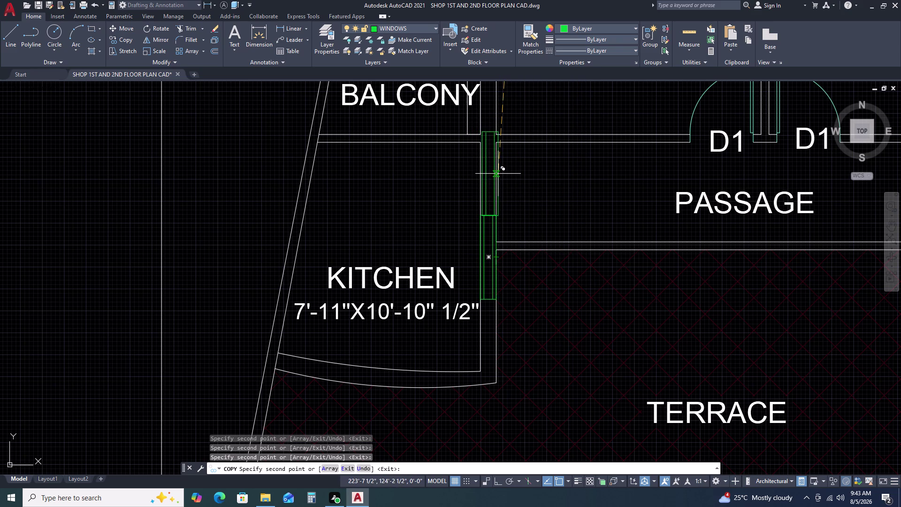
Place a window copy in the lower balcony wall.
middle_click(489, 226)
middle_click(489, 227)
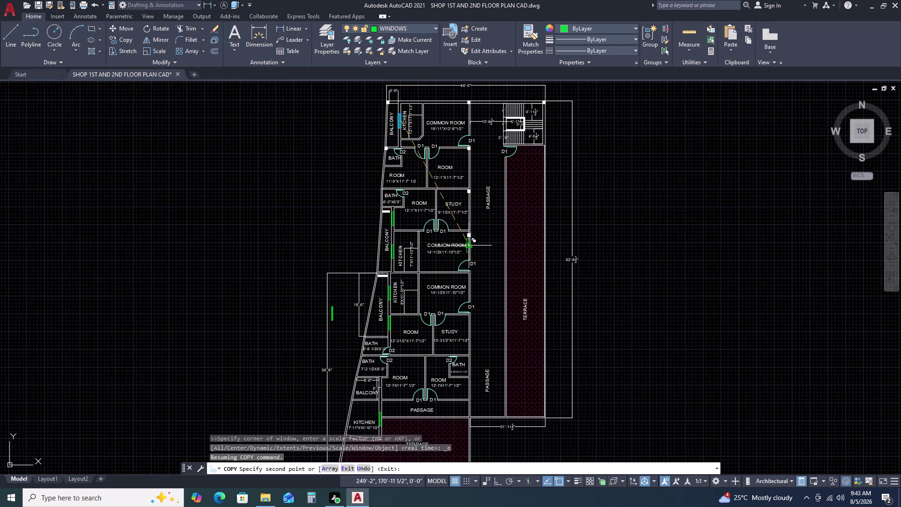
middle_drag(441, 283, 470, 194)
scroll(up, 3)
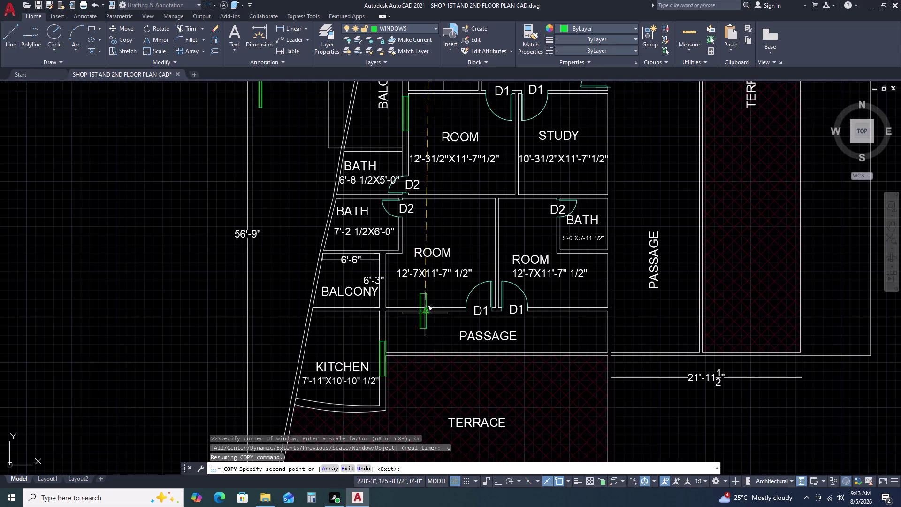
scroll(up, 3)
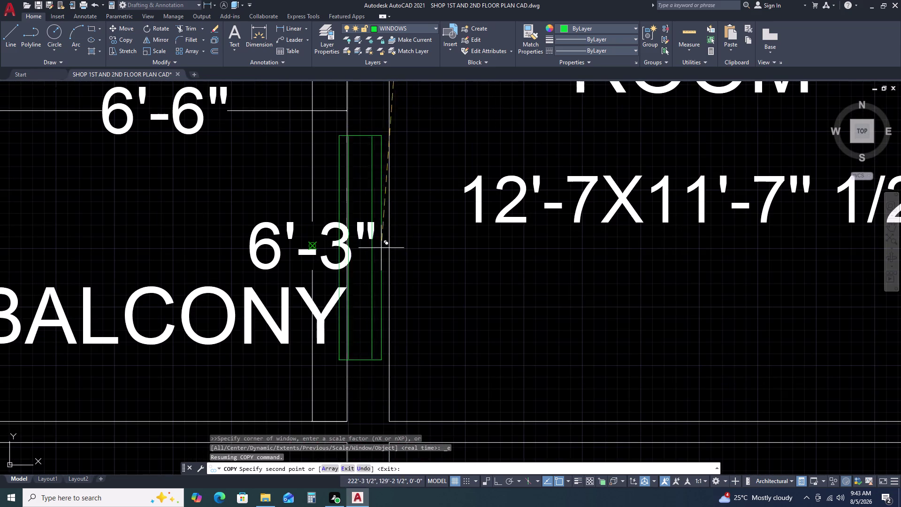
click(388, 247)
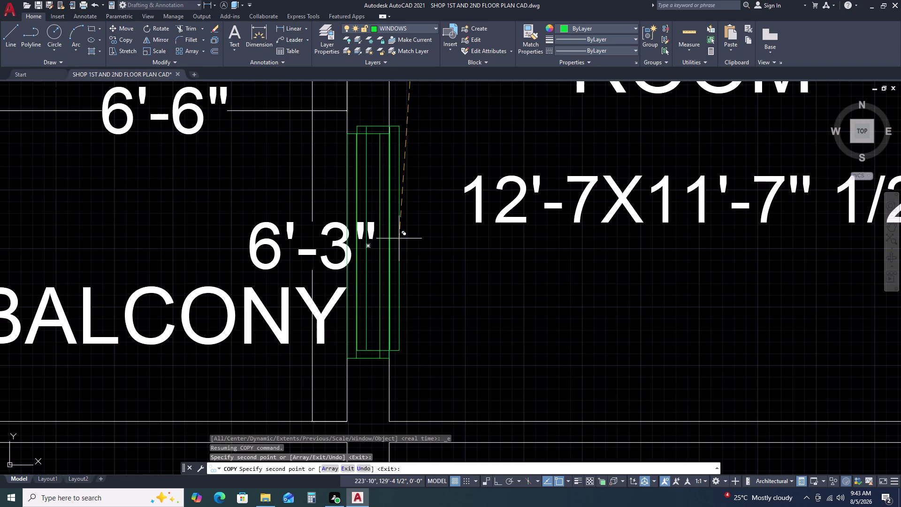
scroll(down, 3)
middle_drag(485, 308, 469, 272)
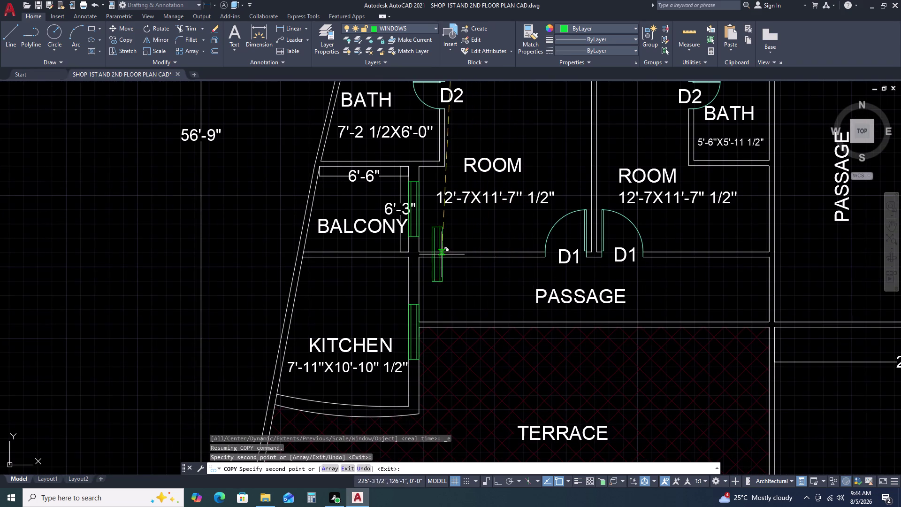
End the copy and erase the stray window objects by the kitchen.
key(Escape)
click(397, 286)
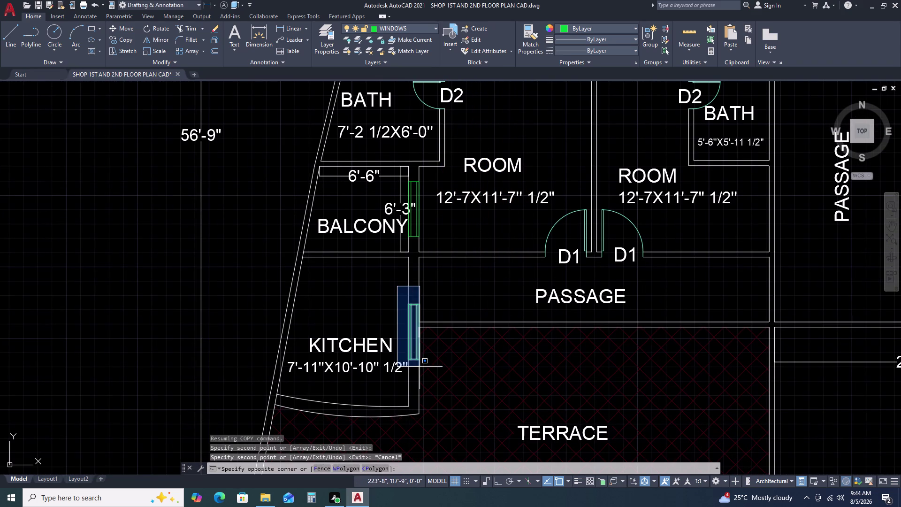
click(420, 366)
key(Delete)
scroll(down, 3)
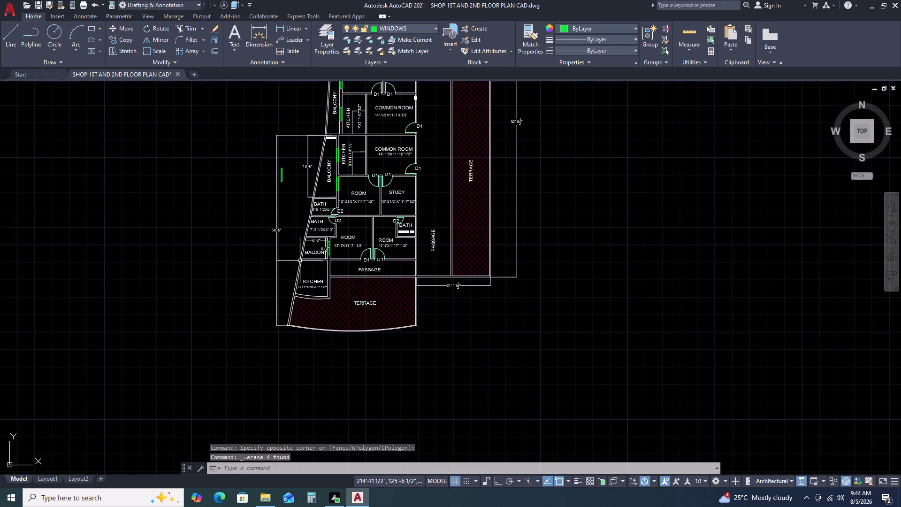
scroll(up, 3)
Copy the loose window symbol from a base point on the symbol.
click(288, 153)
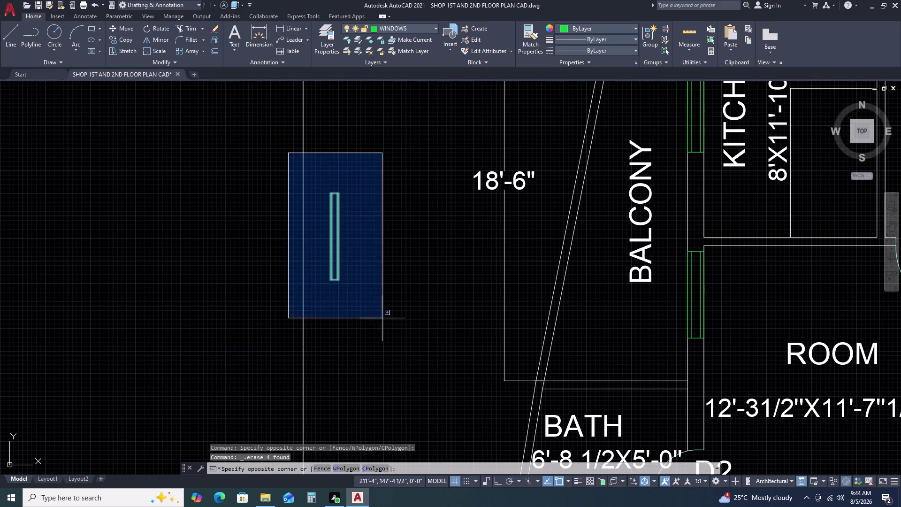
click(383, 318)
key(c)
text(o)
key(space)
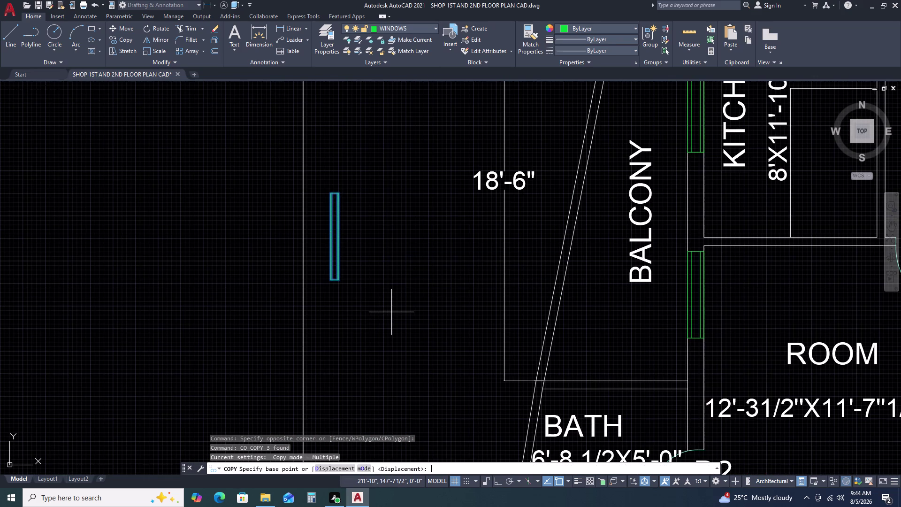
click(337, 195)
scroll(down, 3)
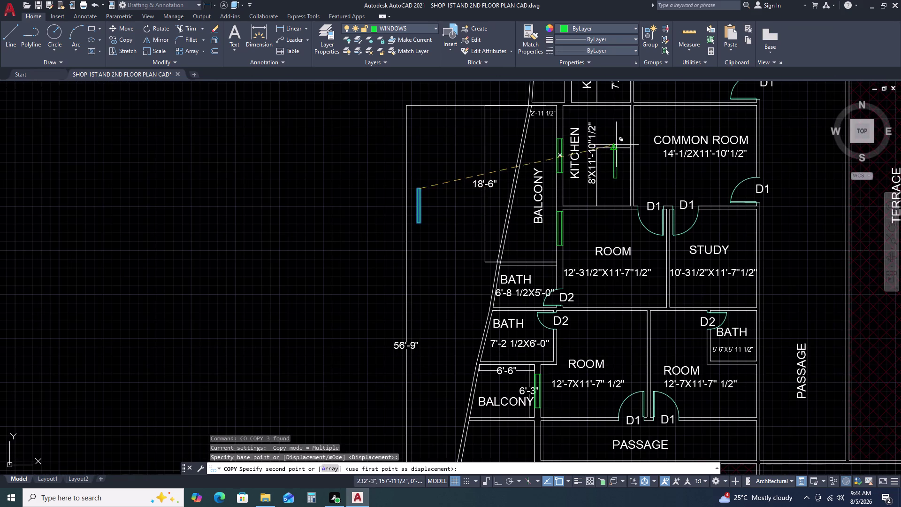
Drop the window copy beside the upper floor common room's right wall and select it.
middle_drag(616, 144, 374, 335)
scroll(down, 3)
middle_drag(440, 166, 520, 381)
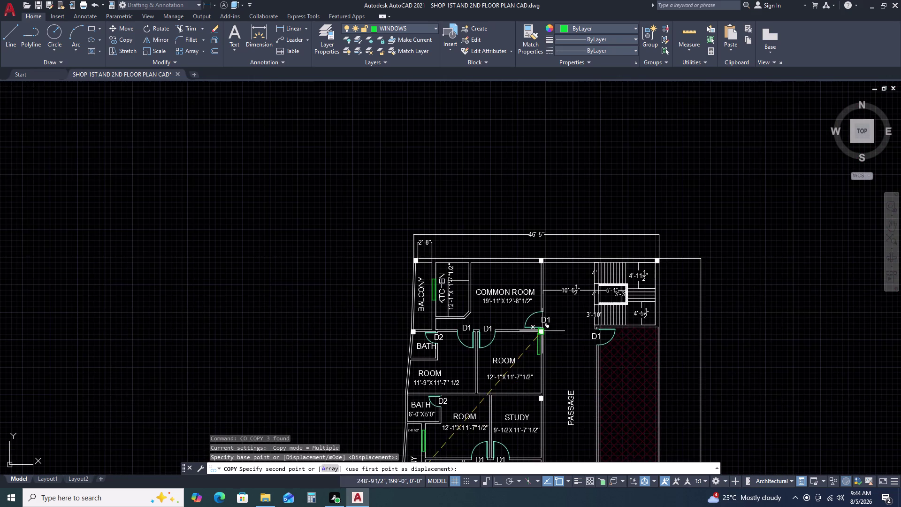
scroll(up, 3)
scroll(up, 3)
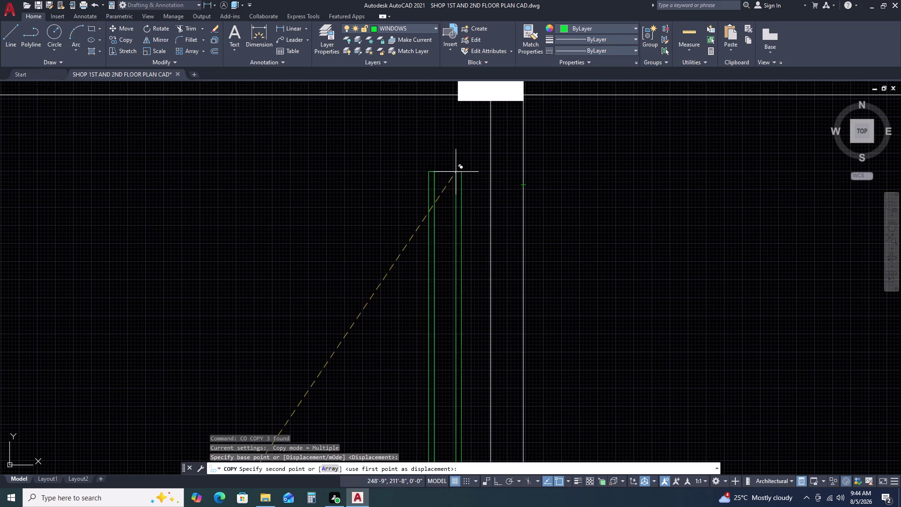
click(440, 164)
key(Escape)
click(453, 155)
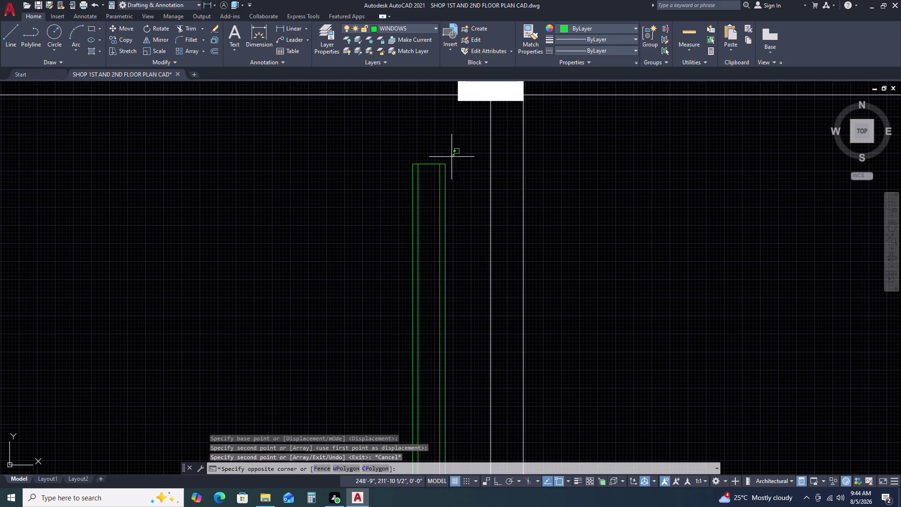
click(417, 187)
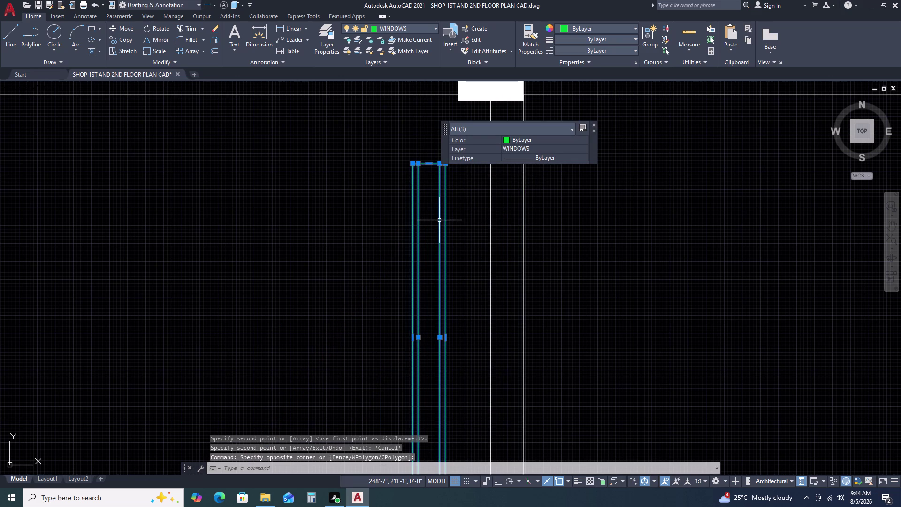
scroll(down, 3)
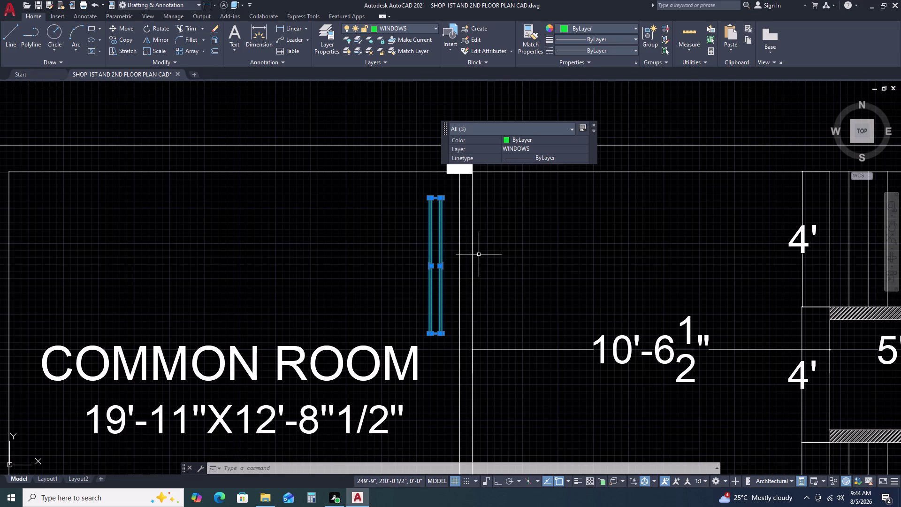
Draw a helper line 9 units down from the wall corner, then horizontally.
key(Escape)
key(l)
key(space)
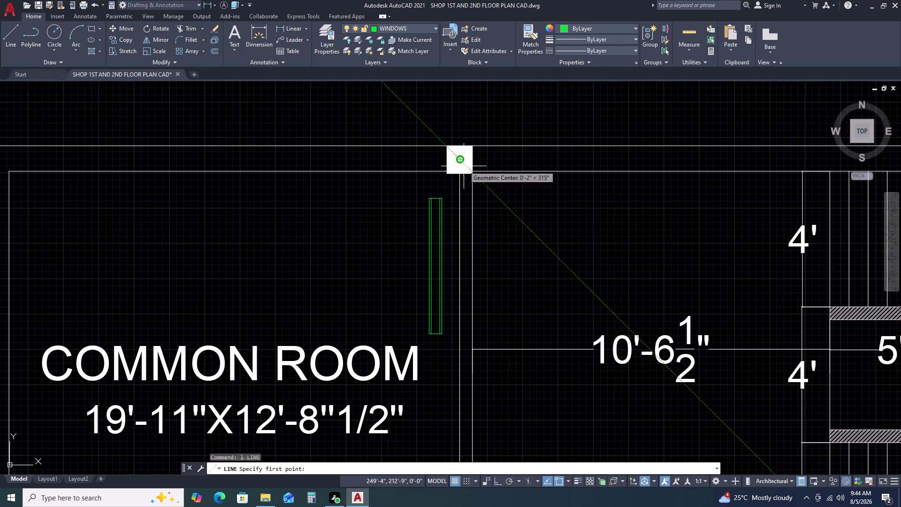
click(472, 176)
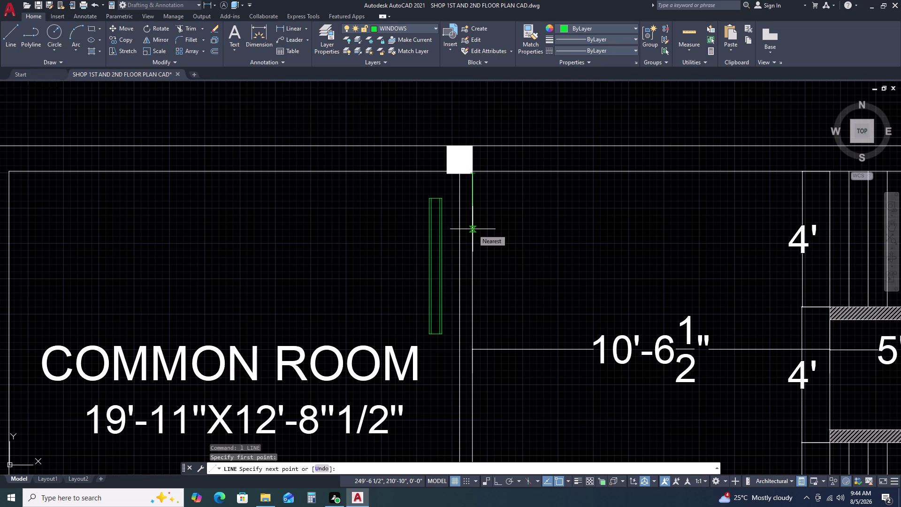
key(9)
key(Return)
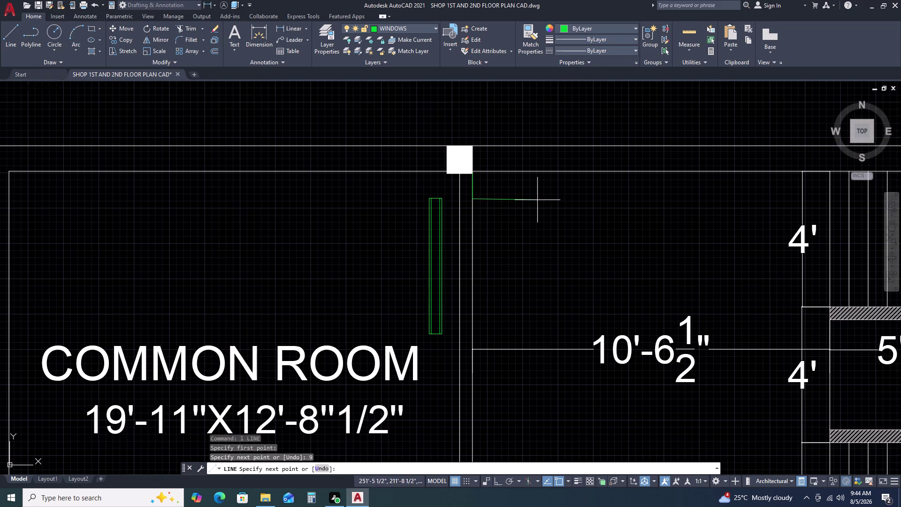
click(398, 200)
key(Escape)
Move the window symbol so its top aligns with the helper line.
click(415, 185)
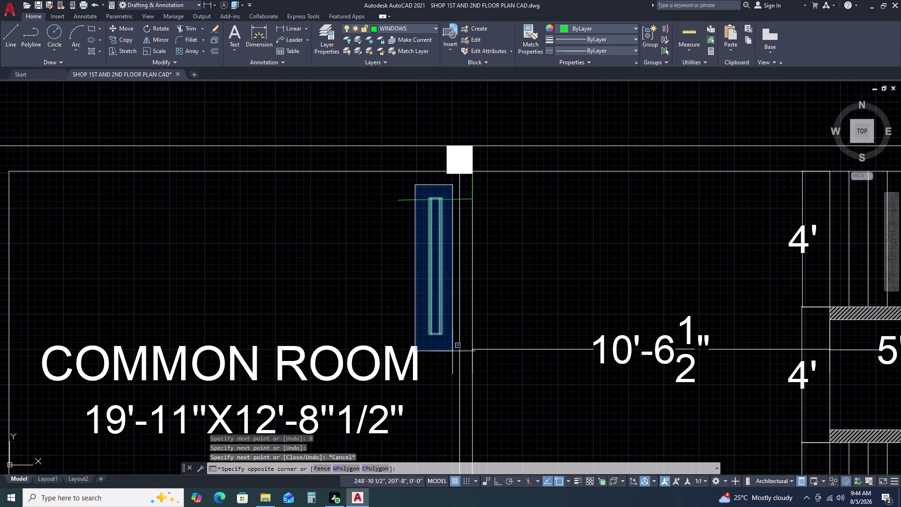
click(450, 355)
key(m)
key(space)
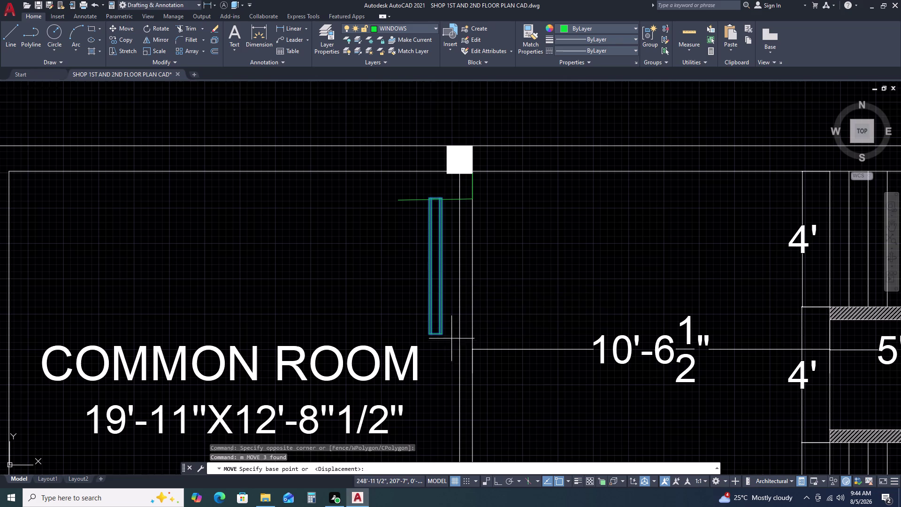
scroll(up, 3)
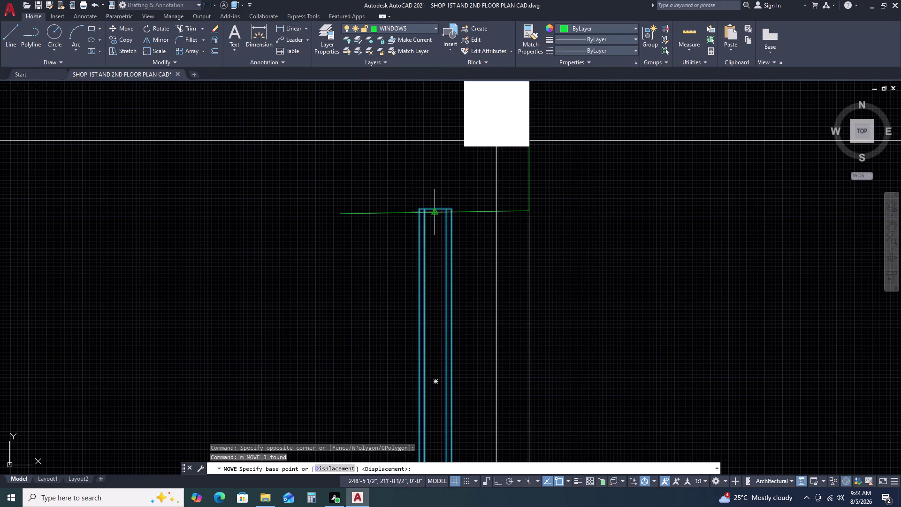
click(436, 206)
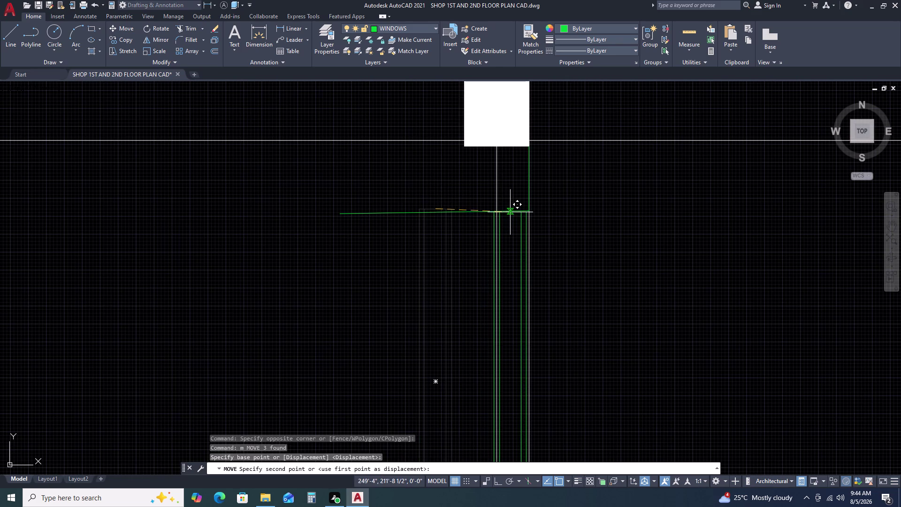
click(434, 202)
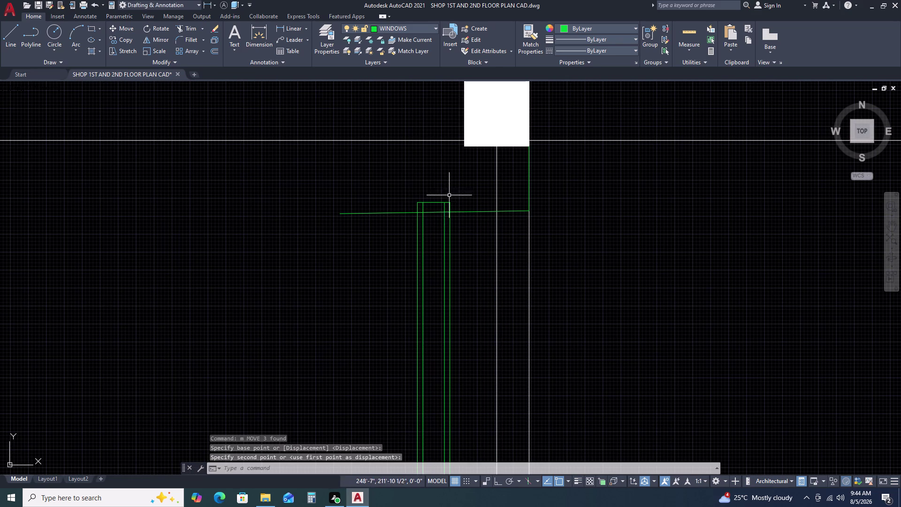
Move the window from its top-right corner into the common room's wall opening.
click(465, 201)
click(415, 205)
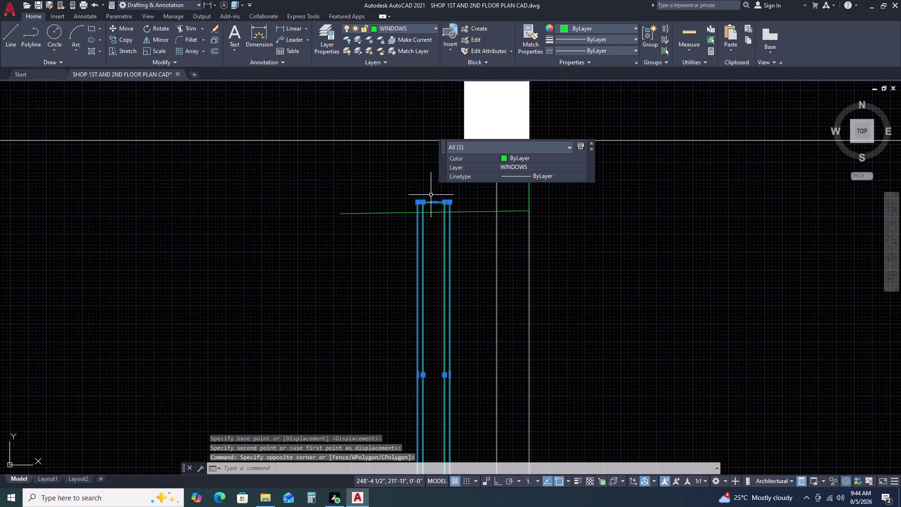
key(m)
key(space)
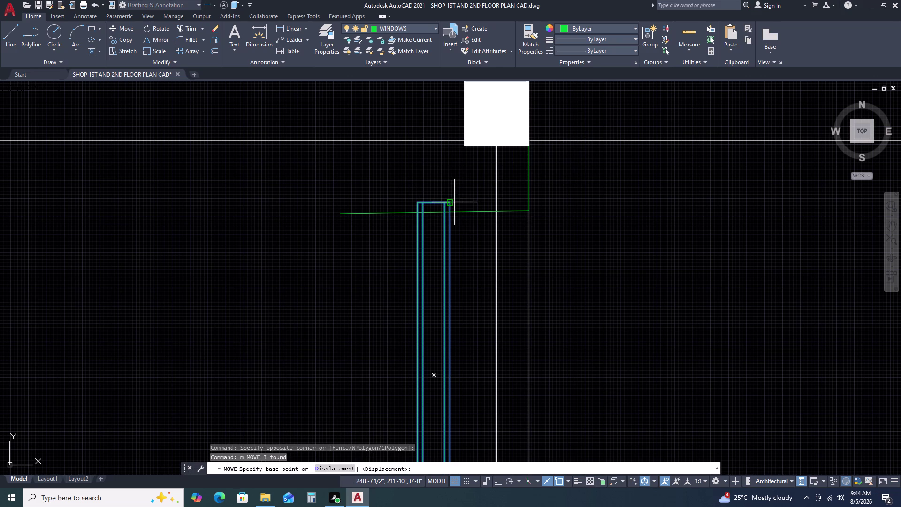
click(452, 202)
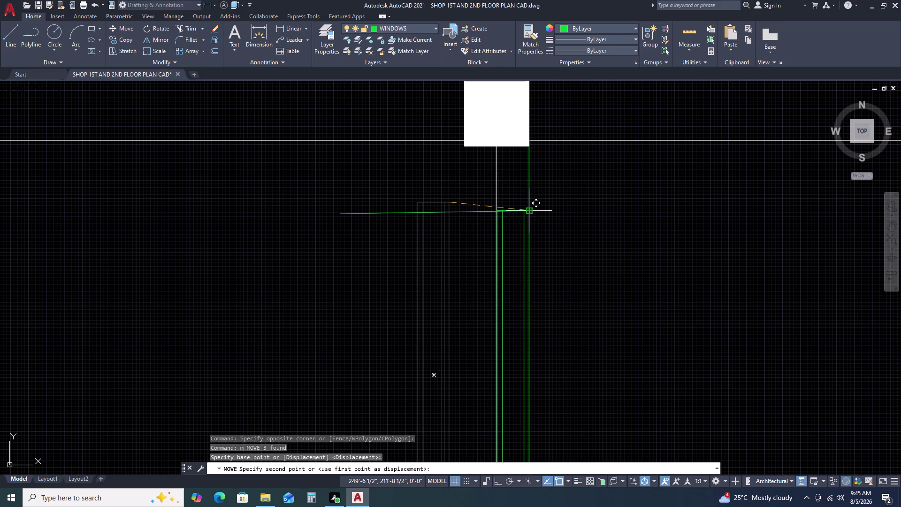
click(527, 213)
scroll(down, 3)
Erase the helper line and one stray object.
click(516, 200)
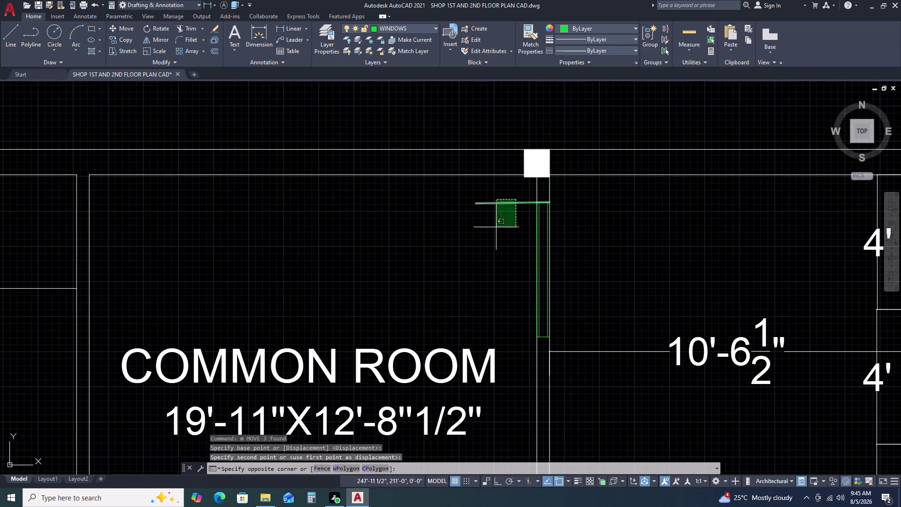
click(496, 228)
key(Delete)
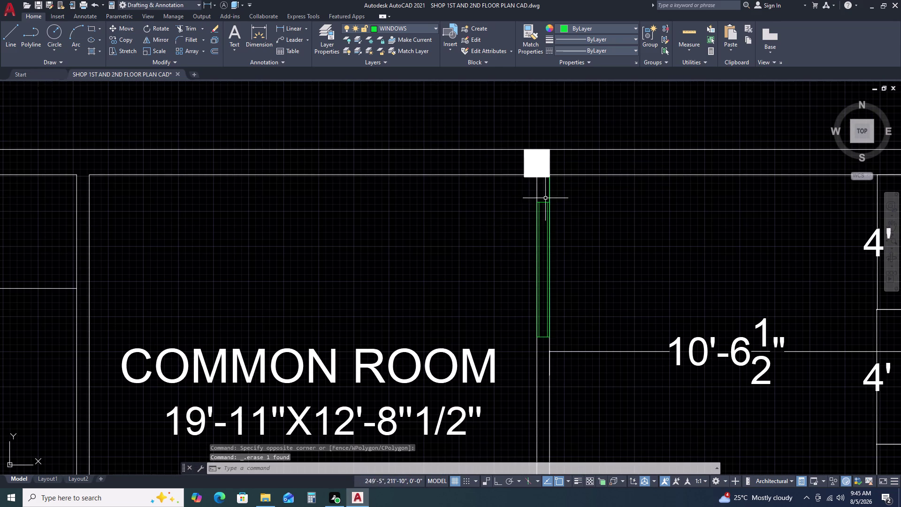
click(549, 189)
key(Delete)
scroll(down, 3)
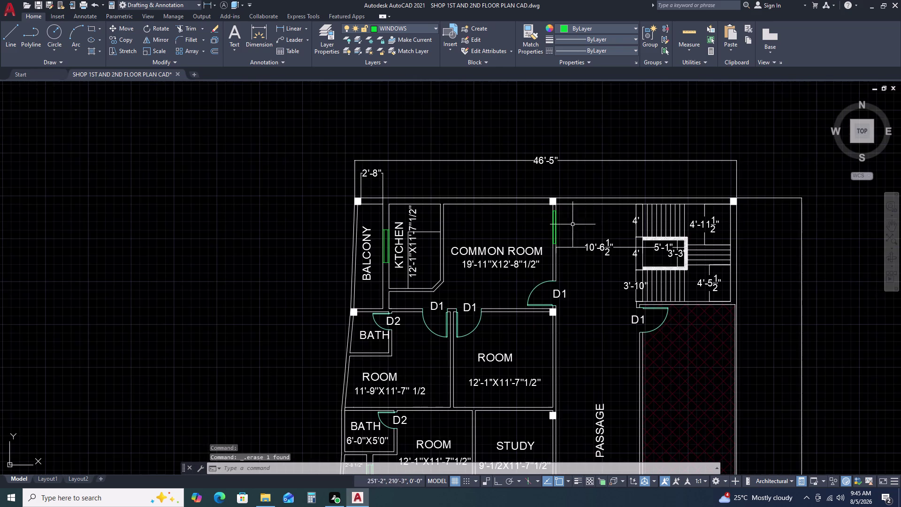
middle_drag(583, 264, 553, 190)
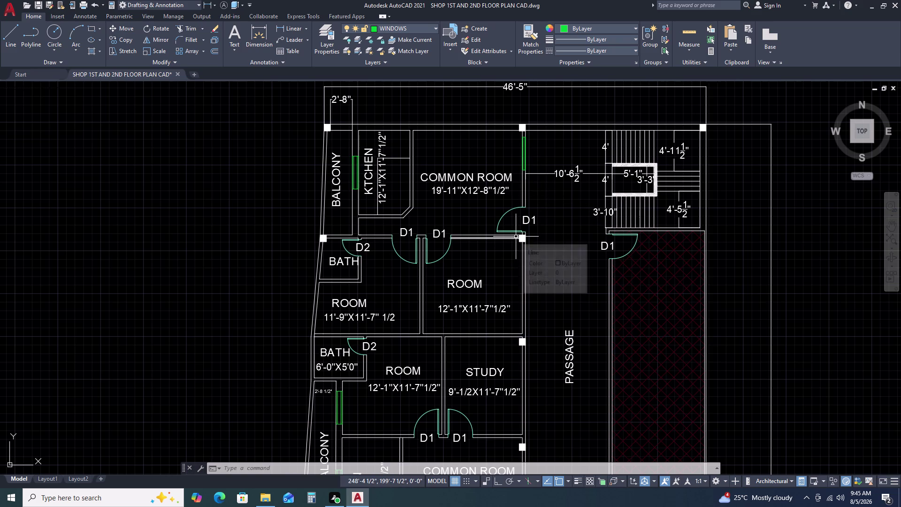
middle_drag(500, 292, 523, 223)
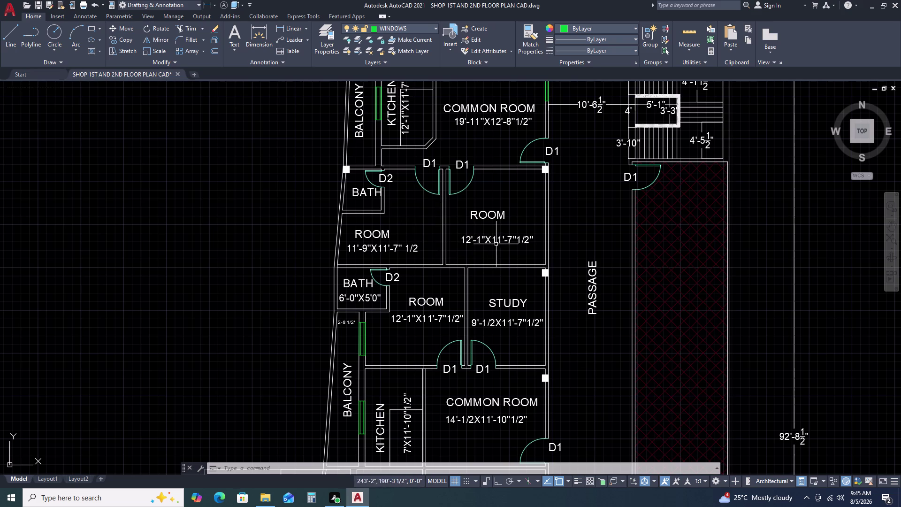
middle_drag(496, 239, 502, 177)
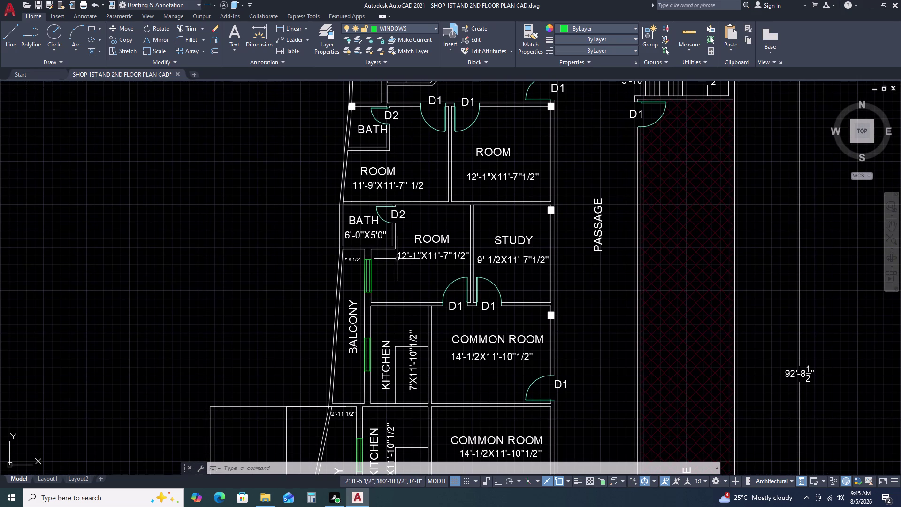
click(328, 193)
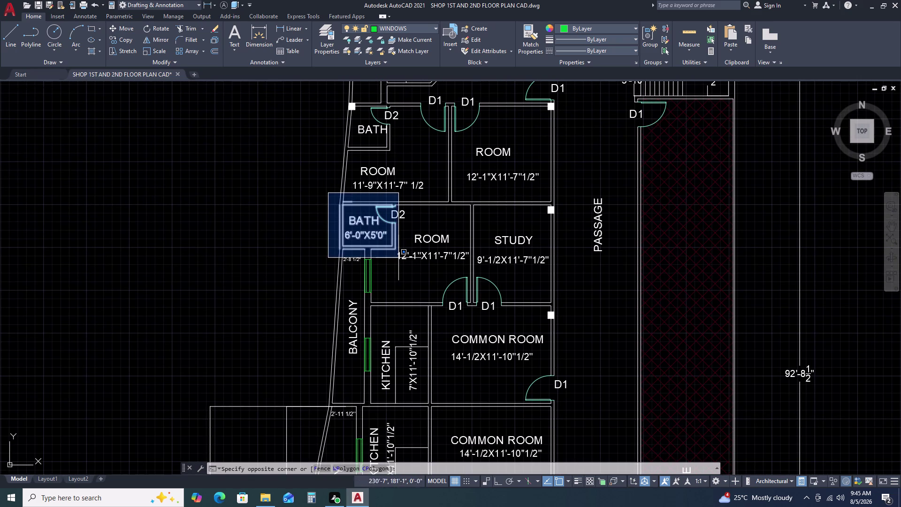
click(398, 258)
key(c)
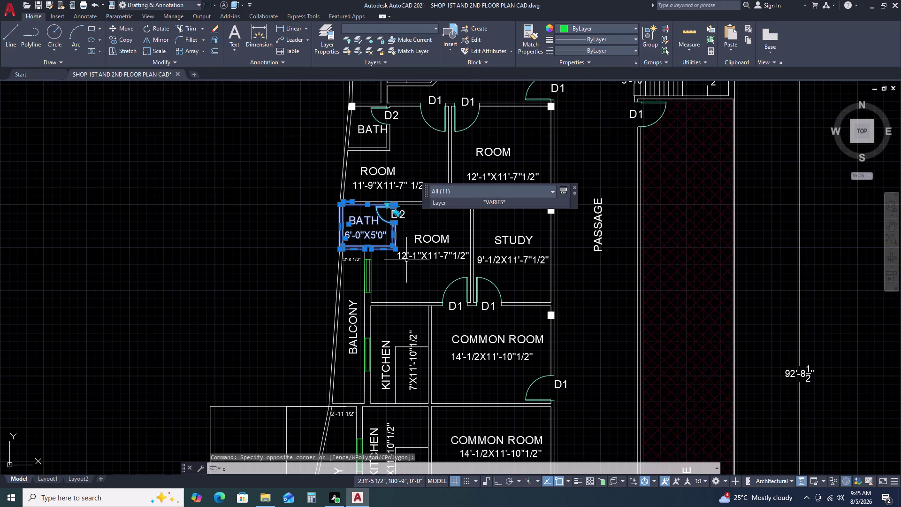
text(o)
key(space)
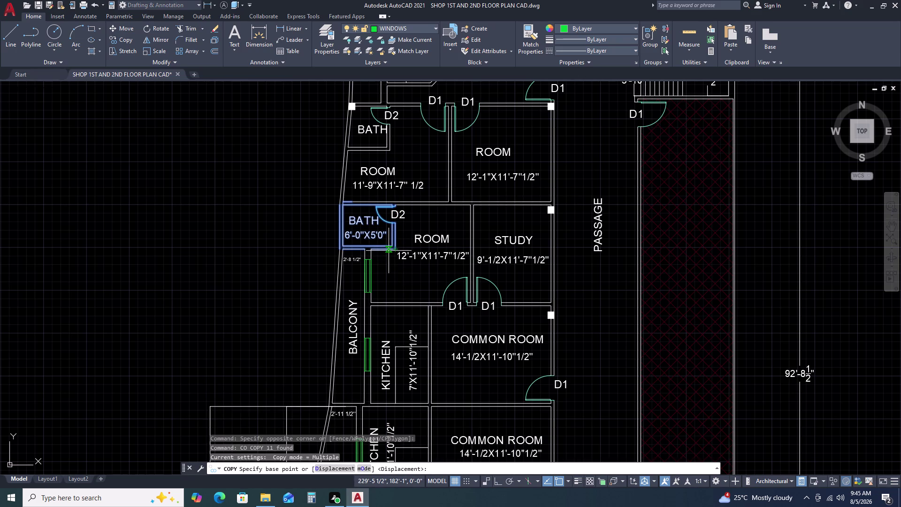
key(Escape)
key(Escape)
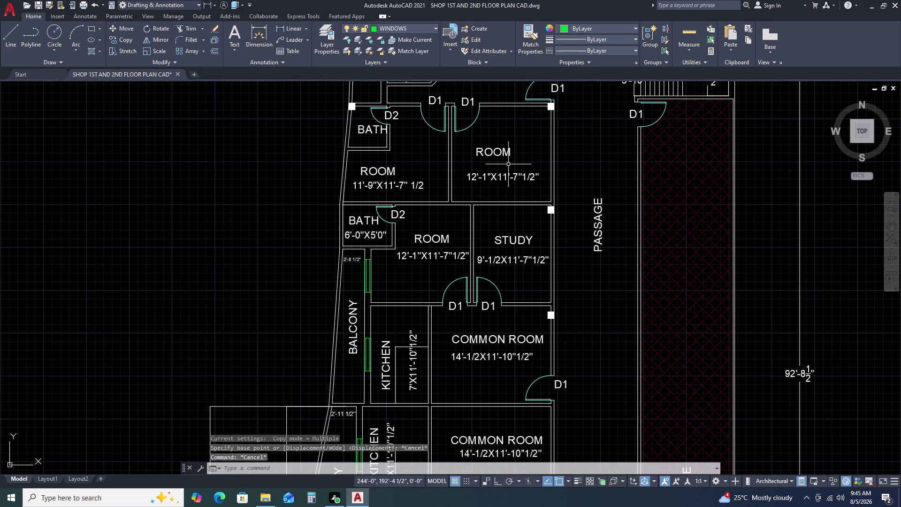
scroll(up, 3)
click(507, 123)
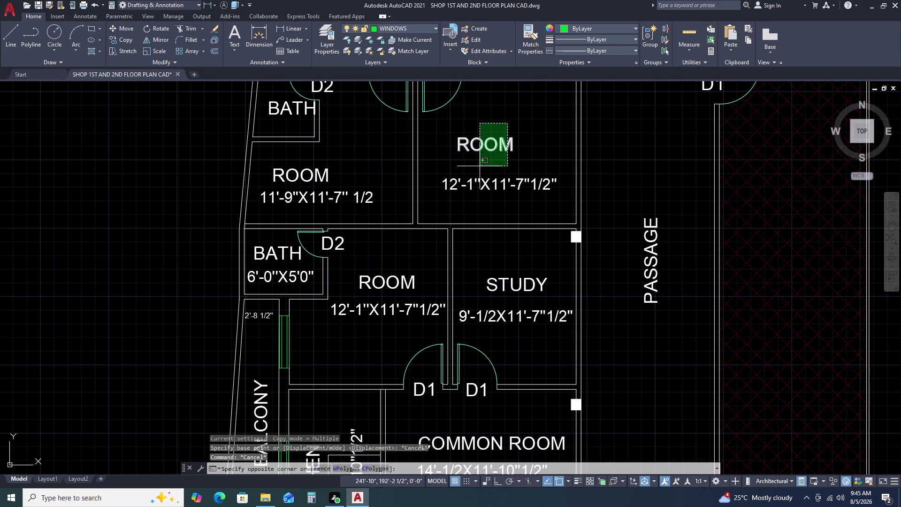
click(469, 193)
key(m)
key(space)
click(470, 198)
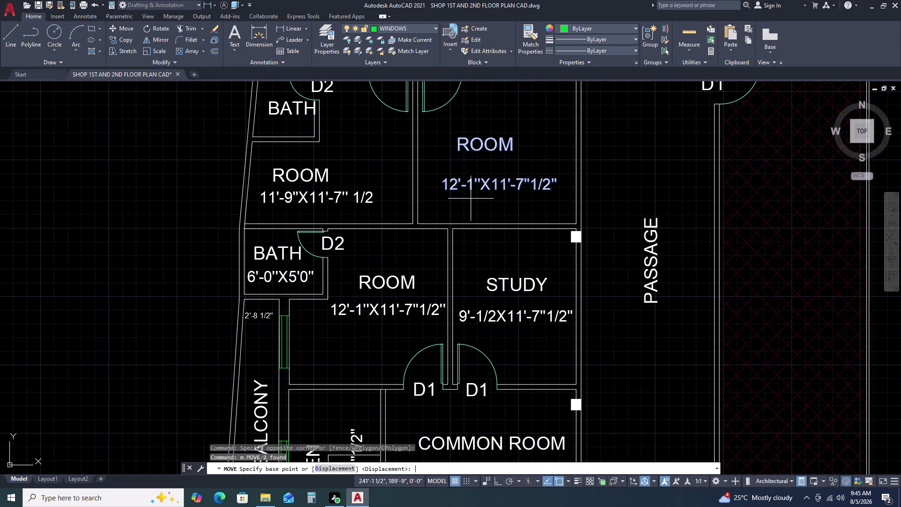
click(475, 198)
double_click(483, 168)
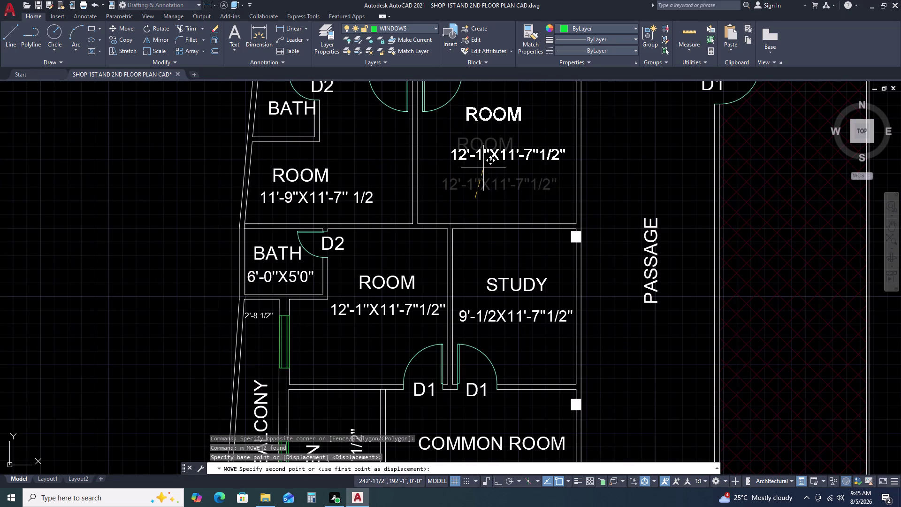
key(Escape)
scroll(down, 3)
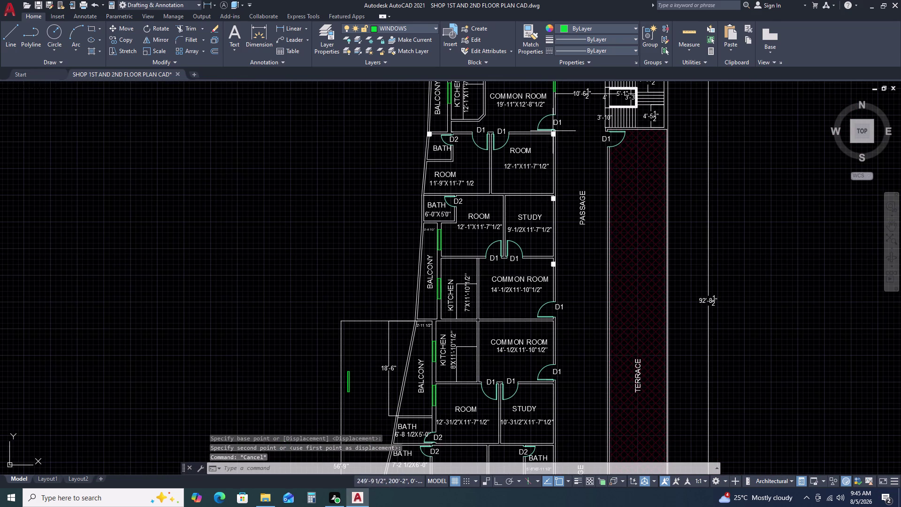
Draw a 2.5-long helper line from the upper room's wall corner.
middle_drag(560, 144, 559, 161)
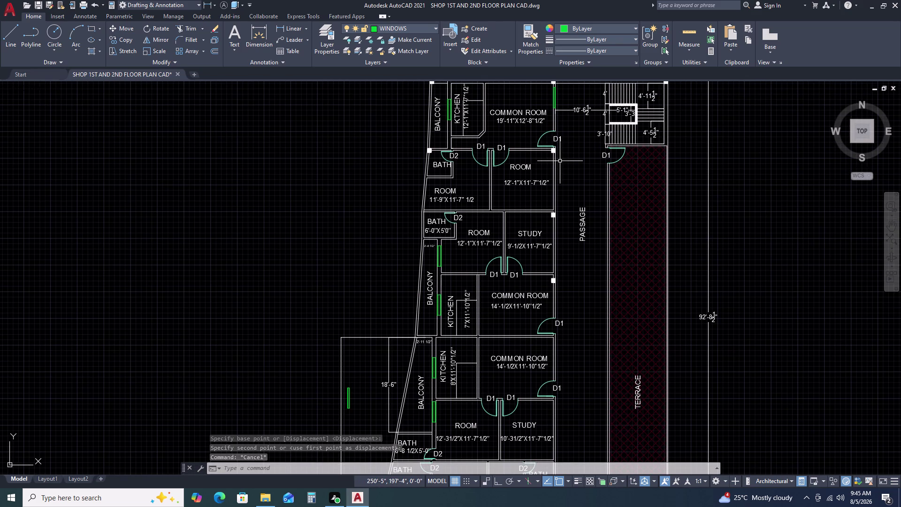
key(l)
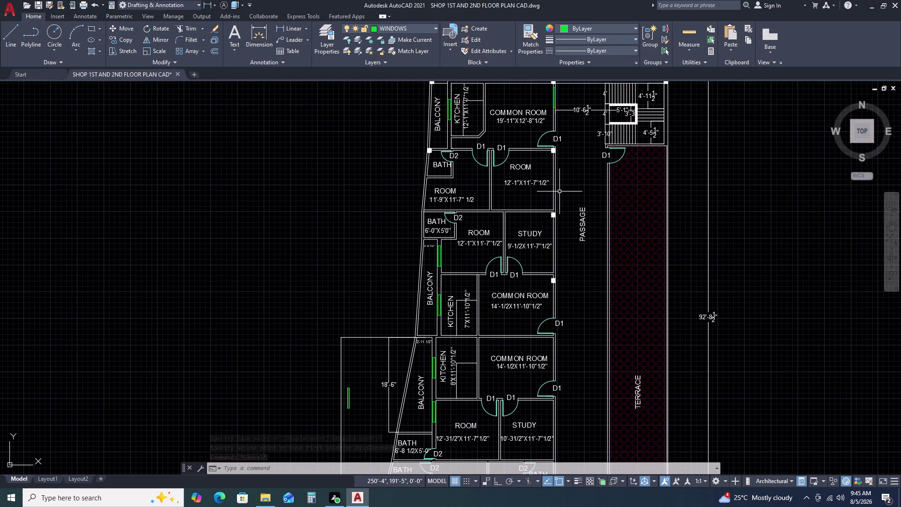
key(space)
scroll(up, 3)
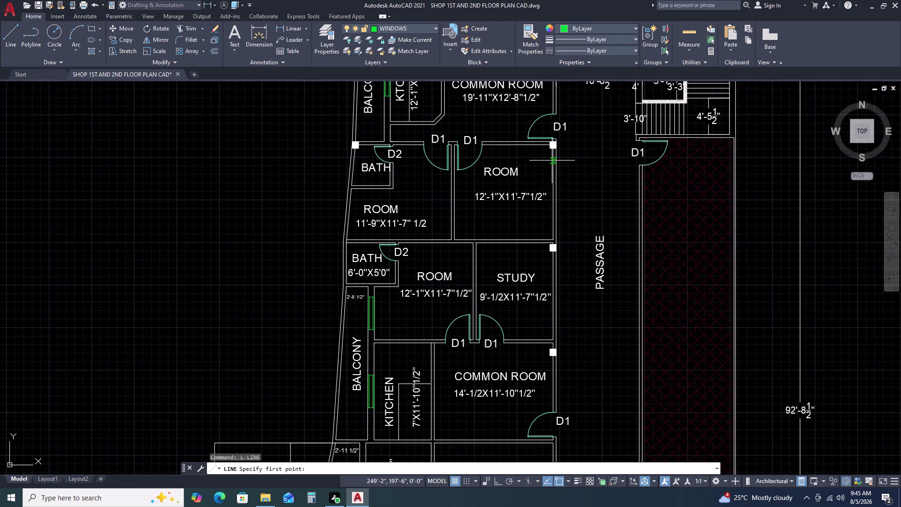
scroll(up, 3)
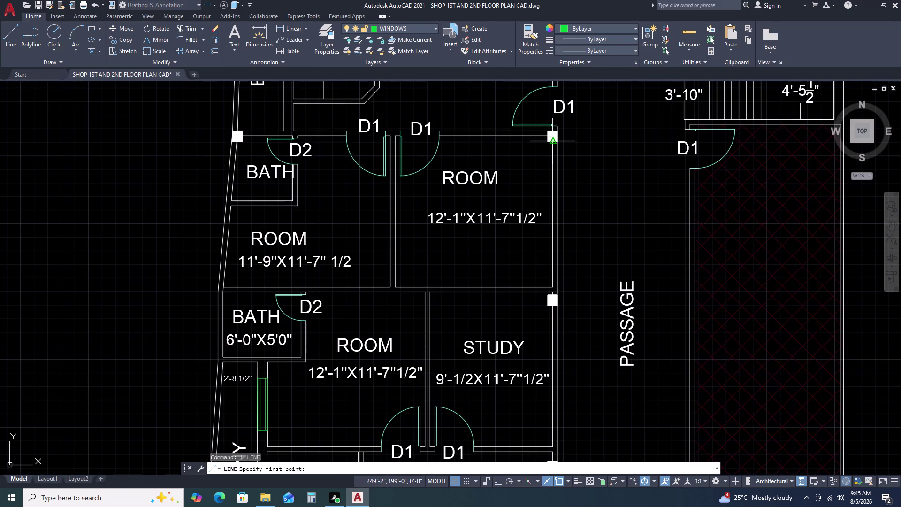
scroll(down, 3)
scroll(up, 3)
scroll(up, 3)
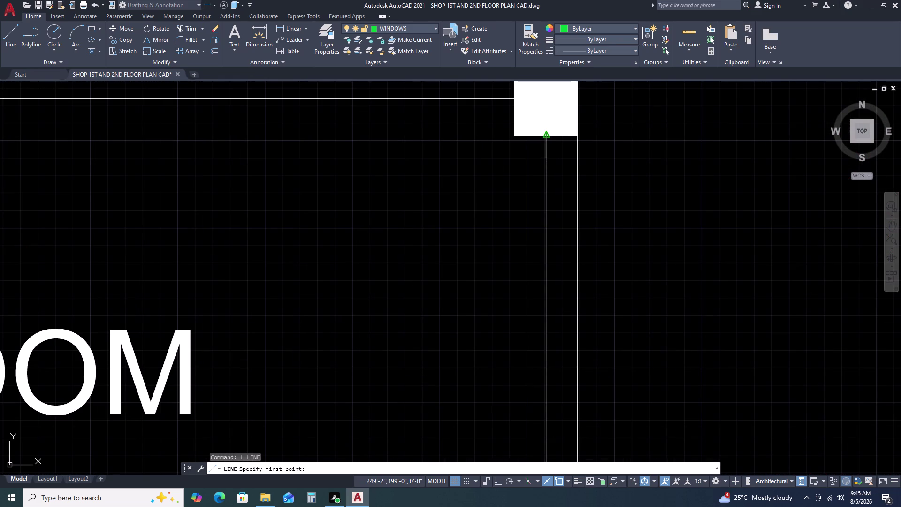
click(546, 136)
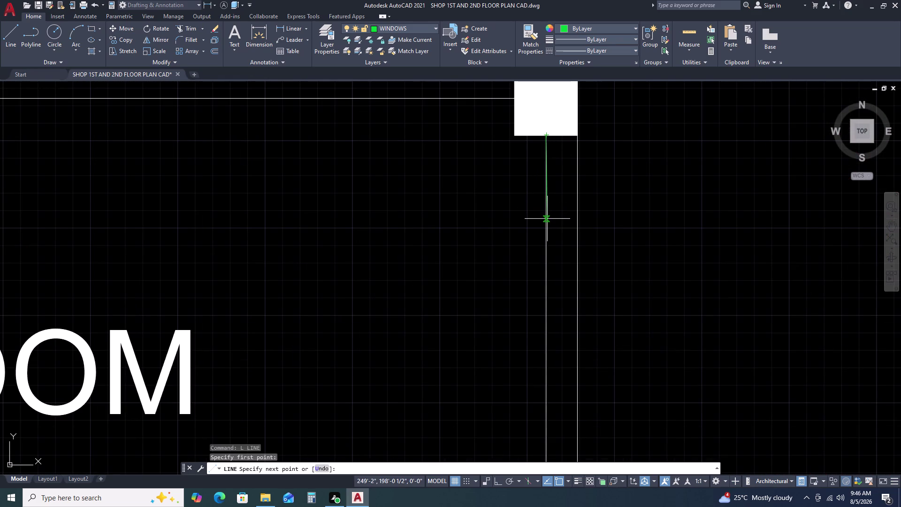
text(2.5)
key(Return)
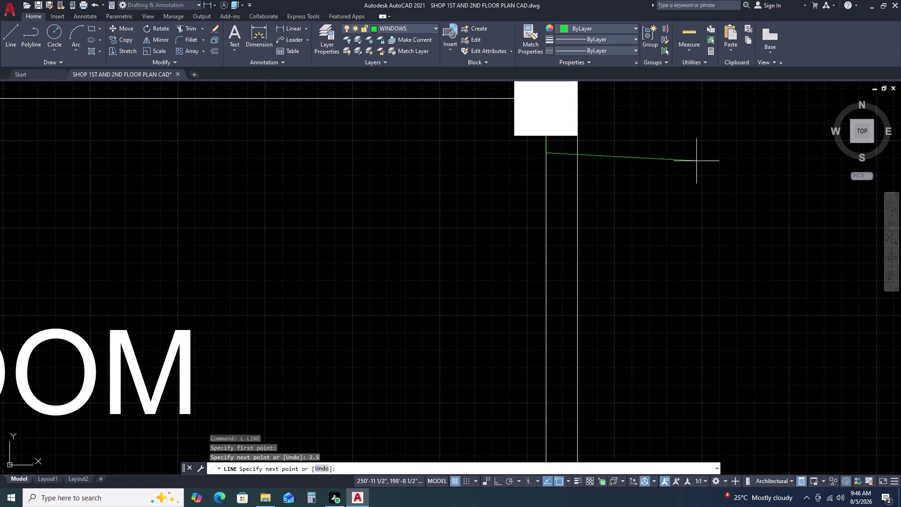
double_click(707, 154)
key(Escape)
Copy the common room window symbol to the helper line end on the upper room's wall.
scroll(down, 3)
scroll(down, 3)
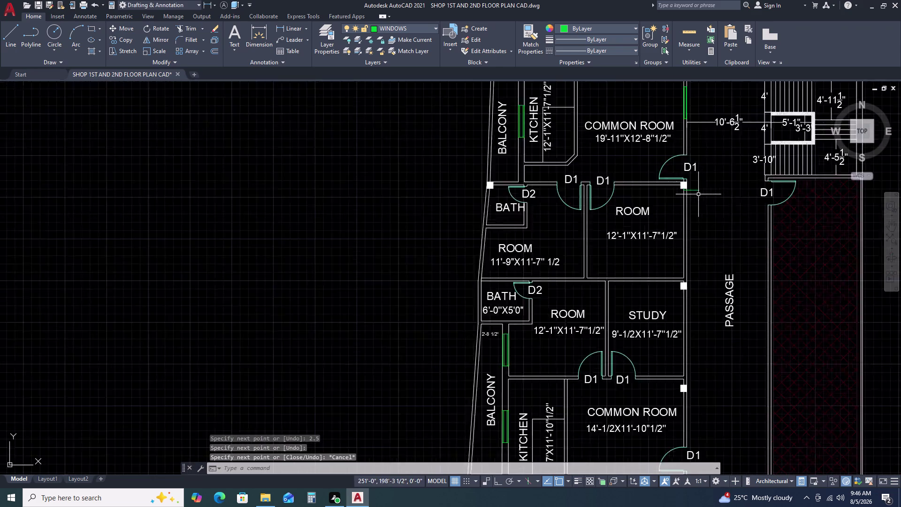
scroll(up, 3)
click(689, 156)
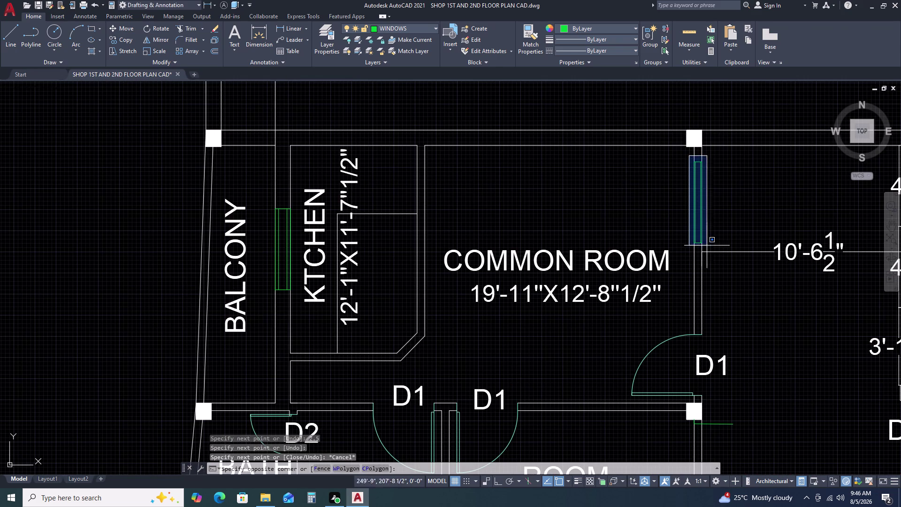
click(713, 258)
key(c)
text(o)
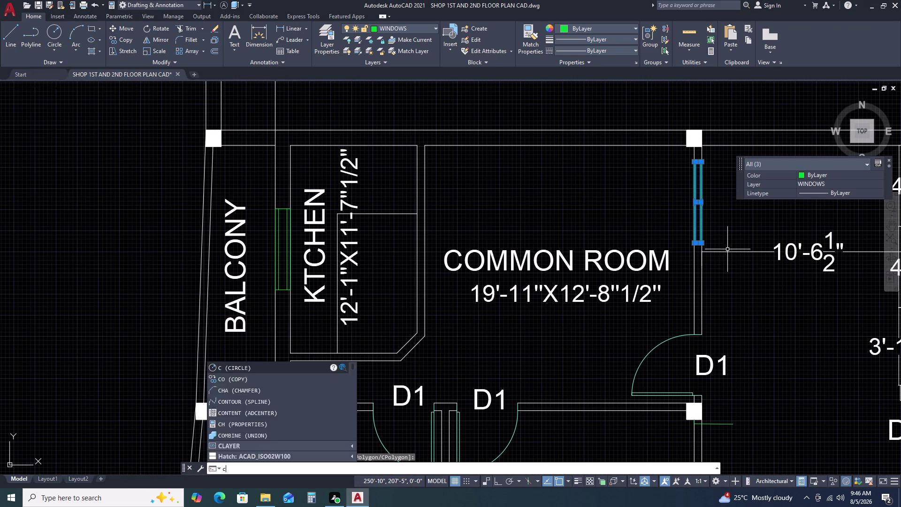
key(space)
scroll(up, 3)
scroll(up, 3)
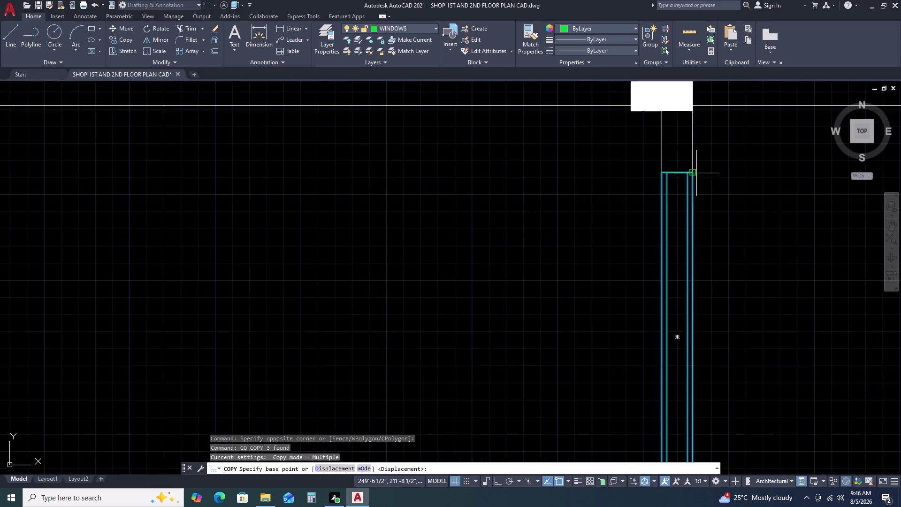
scroll(up, 3)
click(685, 170)
scroll(down, 3)
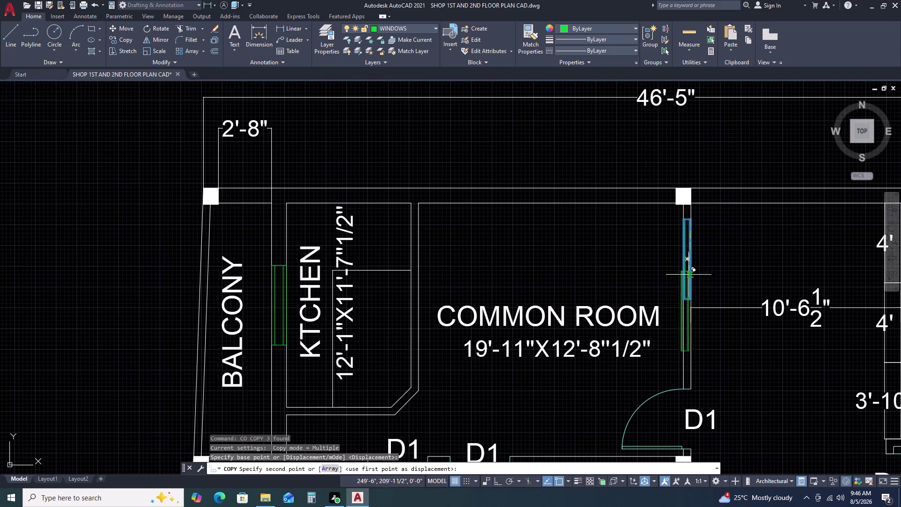
middle_drag(687, 307, 658, 138)
scroll(down, 3)
scroll(up, 3)
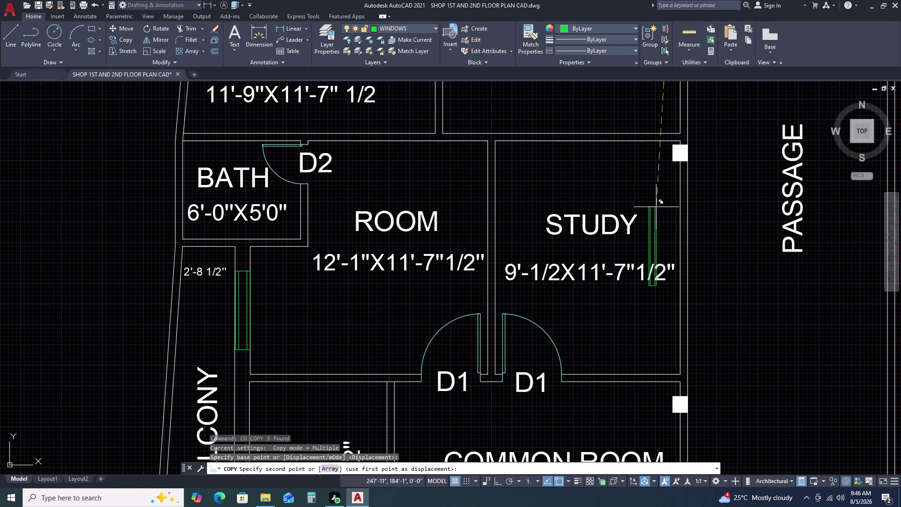
scroll(down, 3)
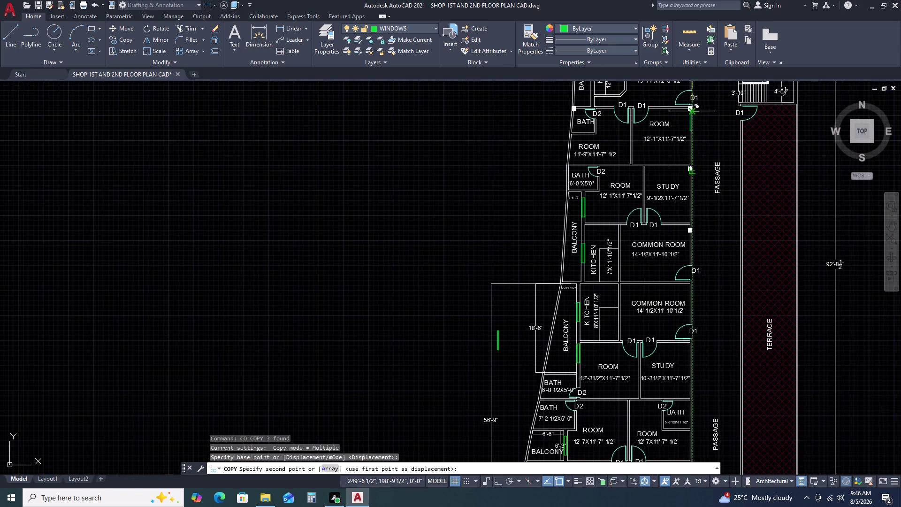
scroll(up, 3)
scroll(up, 3)
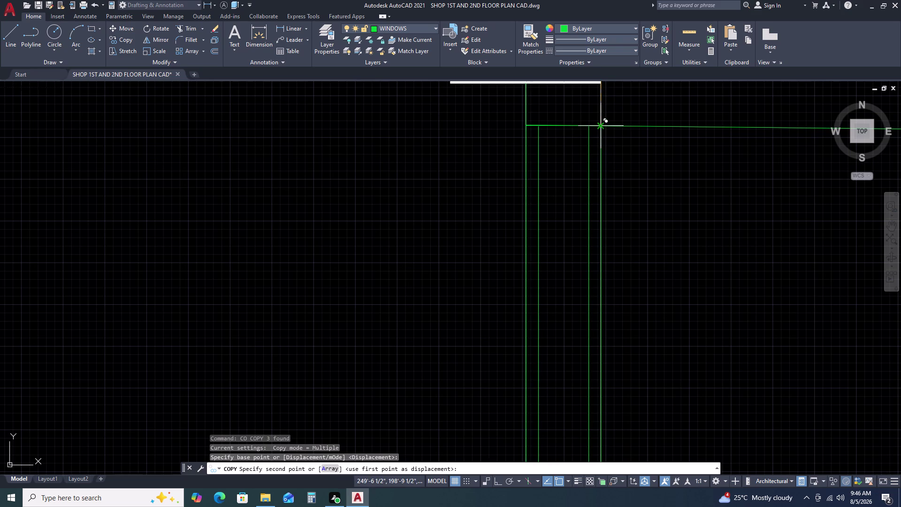
click(602, 125)
key(Escape)
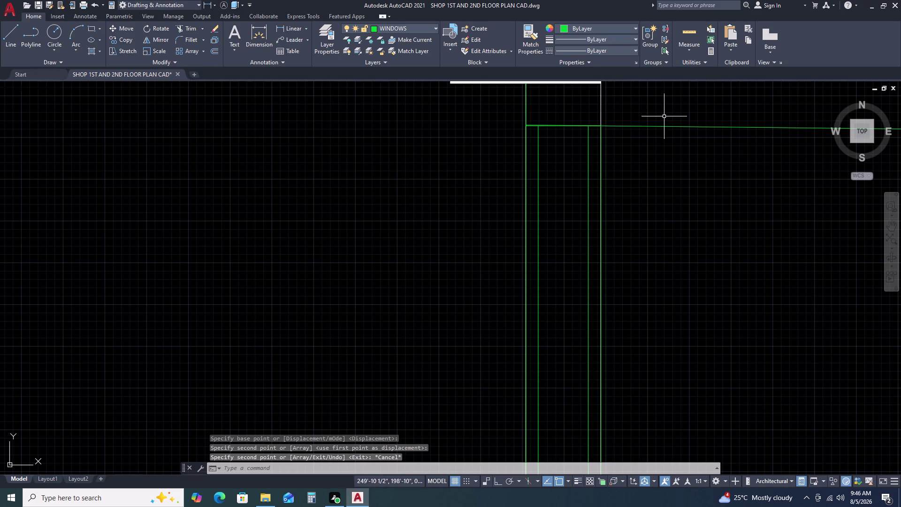
Delete the leftover helper line and a stray object.
click(663, 116)
click(647, 168)
key(Delete)
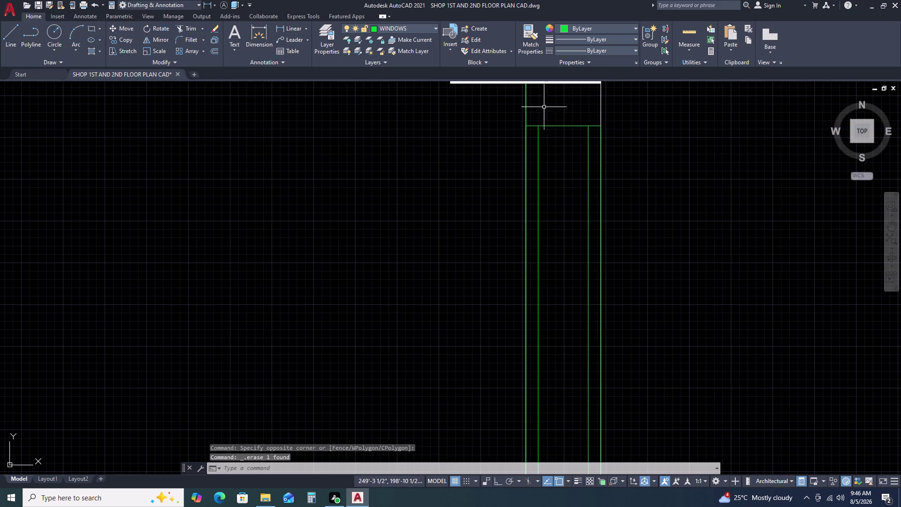
click(526, 99)
key(Delete)
scroll(down, 3)
scroll(down, 3)
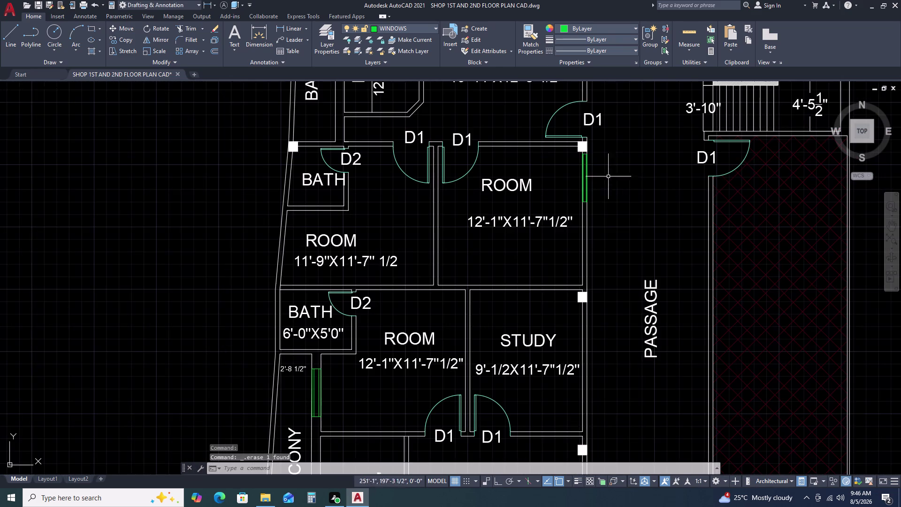
middle_drag(607, 213, 597, 155)
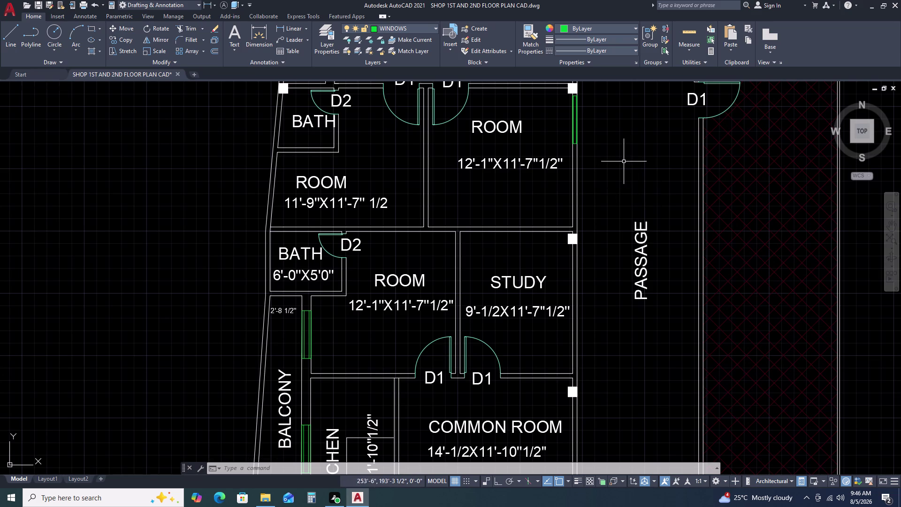
middle_drag(623, 162, 627, 188)
Draw a 5' by 4'8 rectangle beside the passage.
key(r)
key(e)
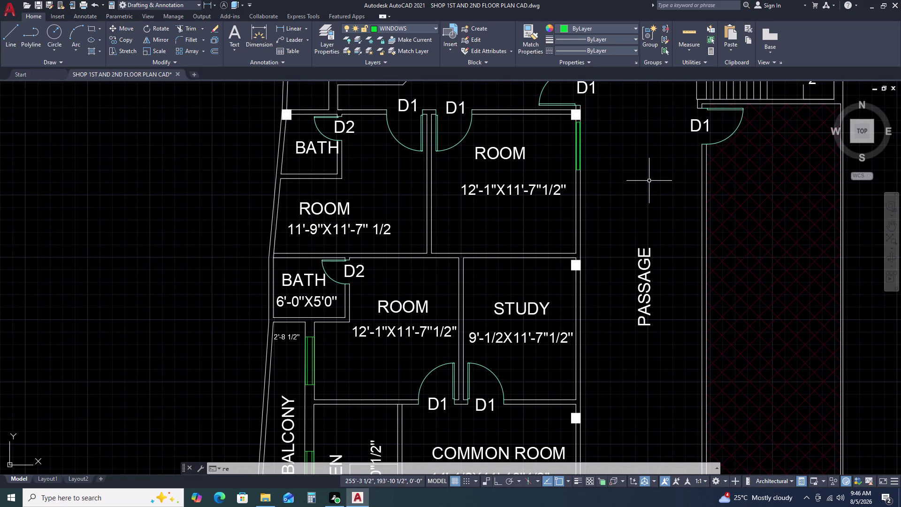
text(c)
key(space)
click(628, 170)
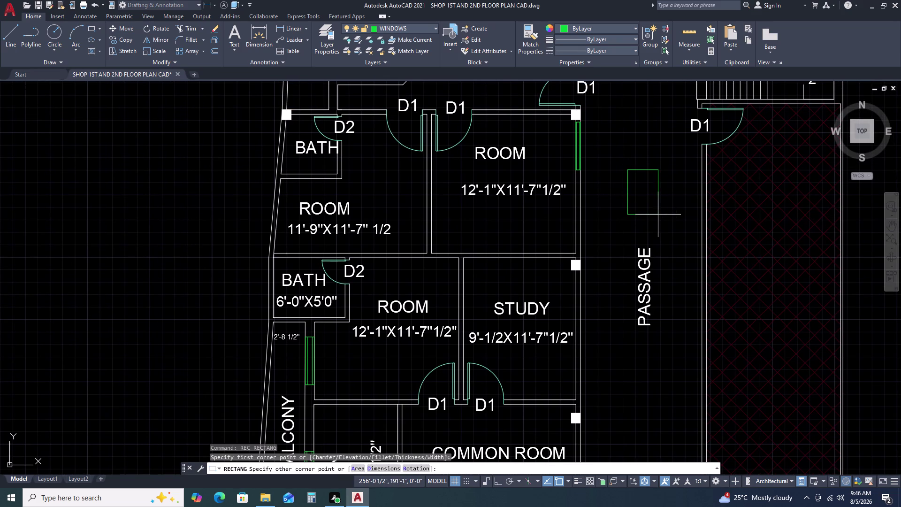
text(d)
key(space)
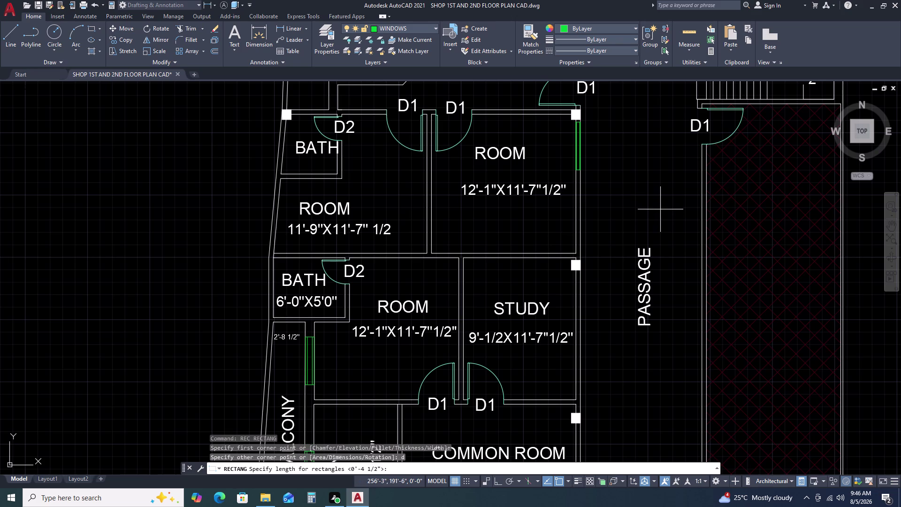
text(5)
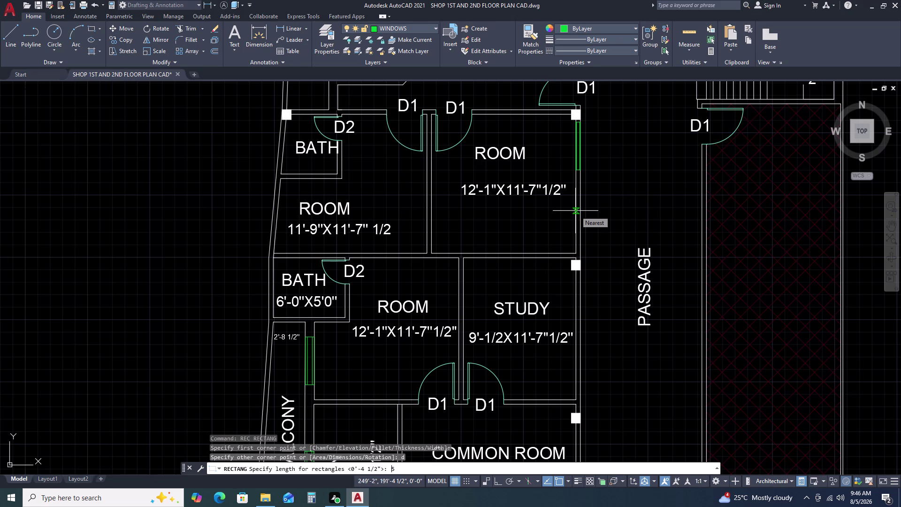
text(')
key(Return)
text(4)
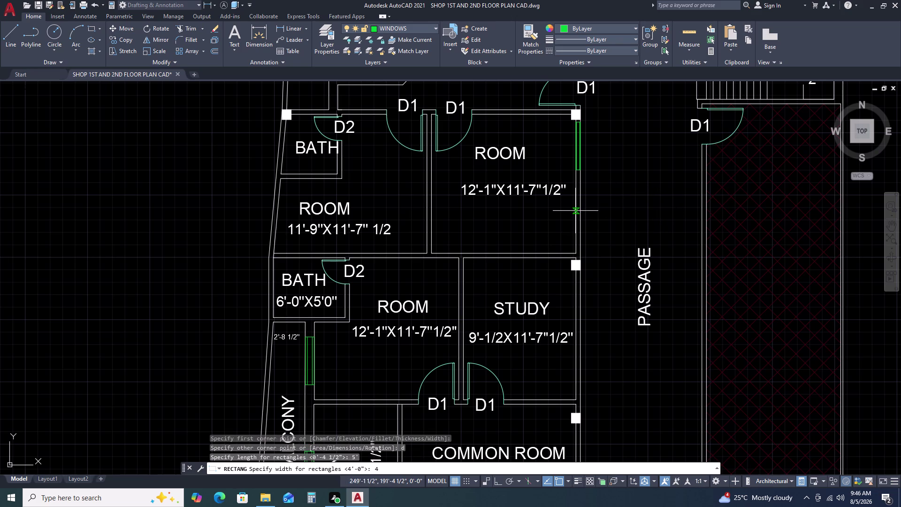
text('8)
key(Return)
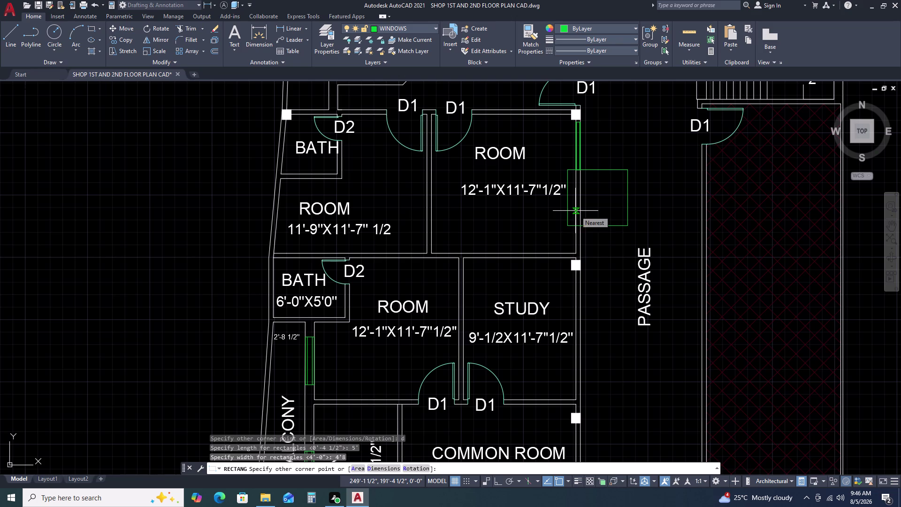
click(651, 201)
Attempt a 4.5 inward offset of the rectangle, then cancel it.
click(647, 205)
click(613, 215)
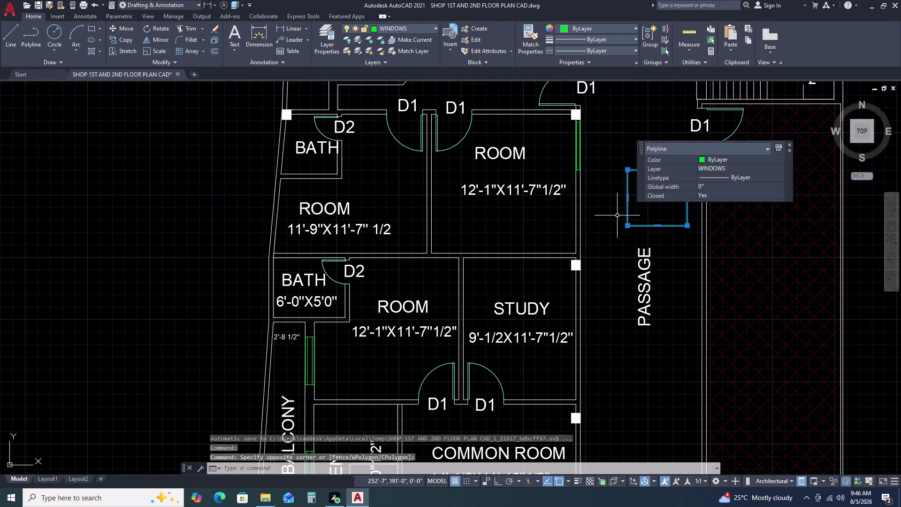
key(o)
key(space)
text(4)
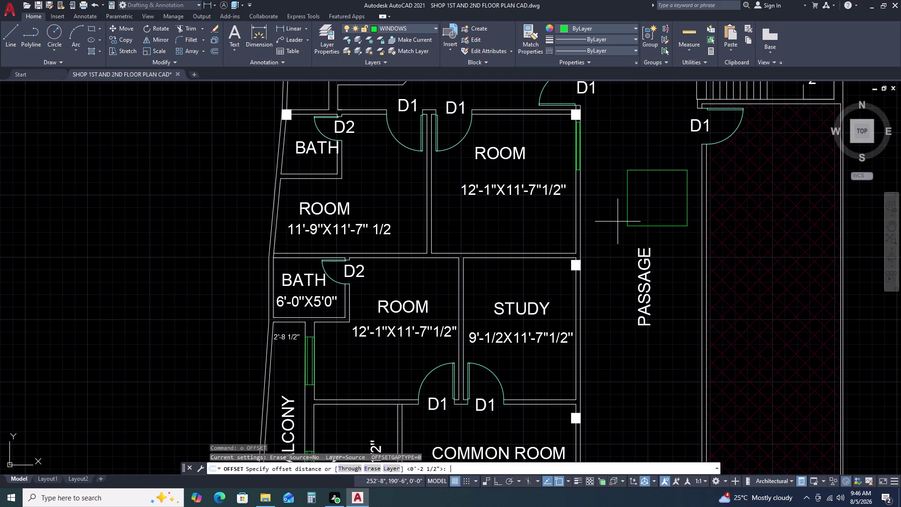
text(.5)
key(Return)
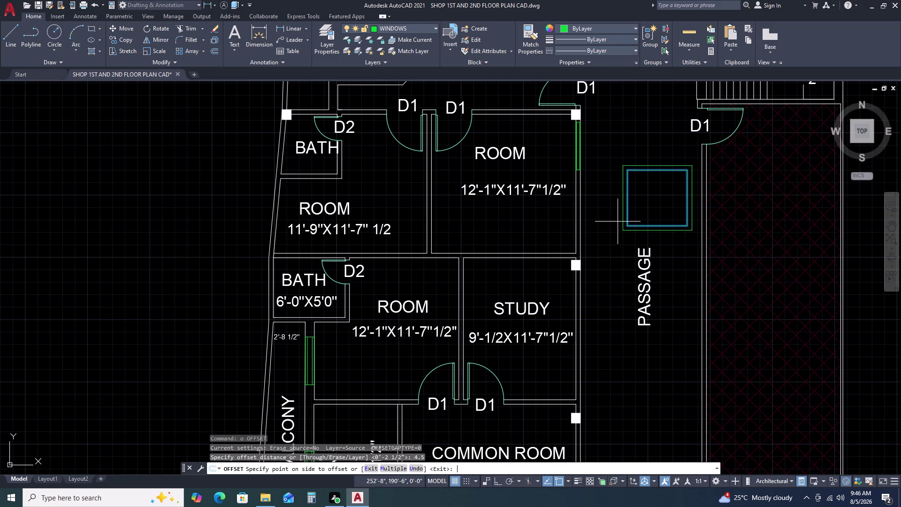
click(618, 221)
click(612, 233)
key(Escape)
Move the square outline from the passage into the upper room's corner.
click(649, 187)
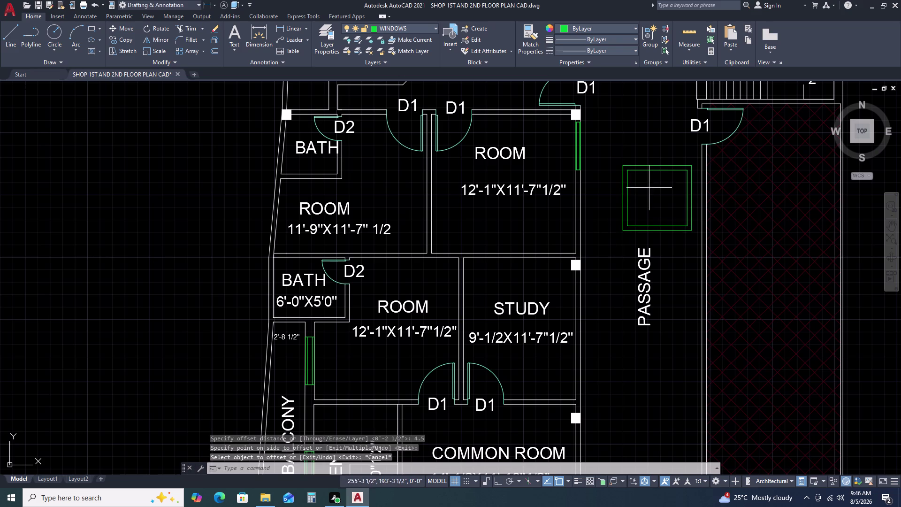
click(608, 208)
text(m)
key(space)
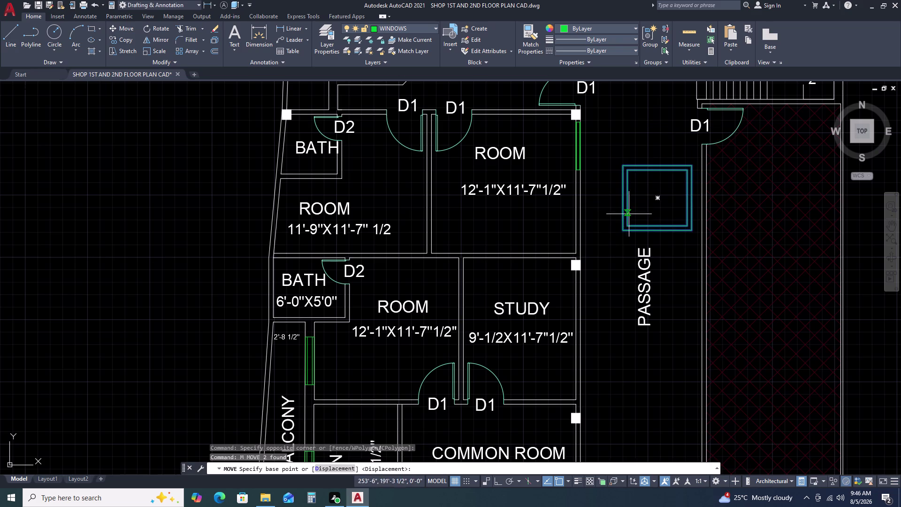
click(689, 233)
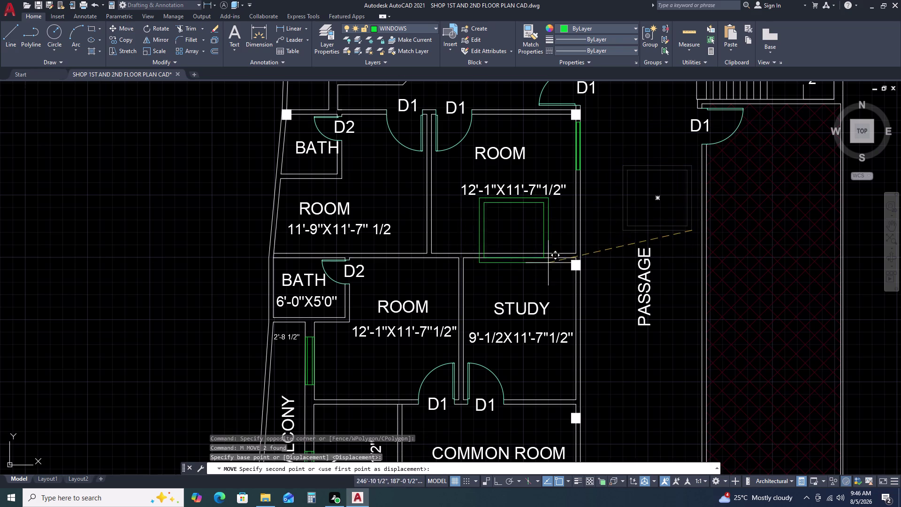
scroll(up, 3)
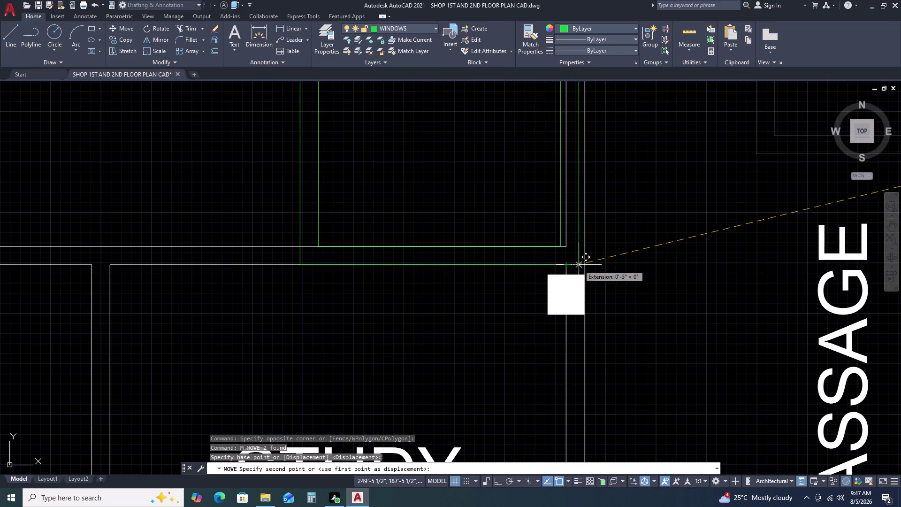
click(585, 263)
scroll(down, 3)
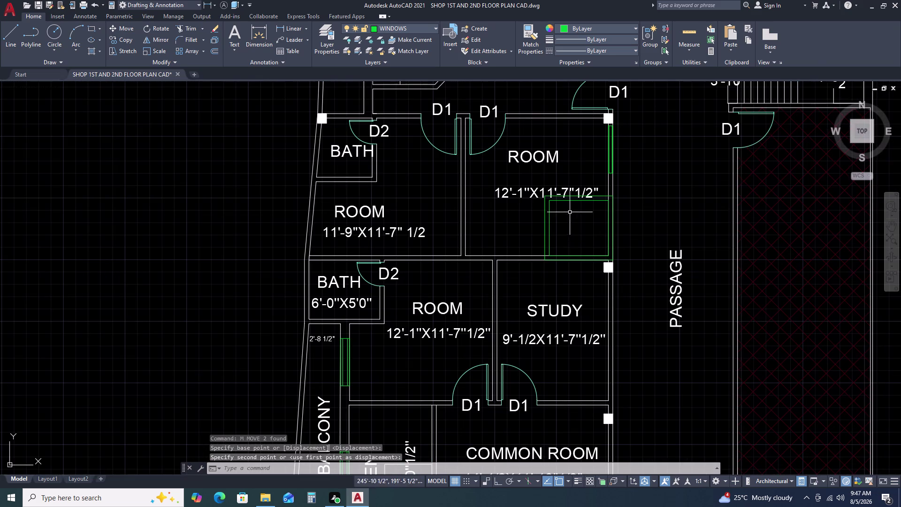
middle_drag(579, 219, 604, 251)
scroll(up, 3)
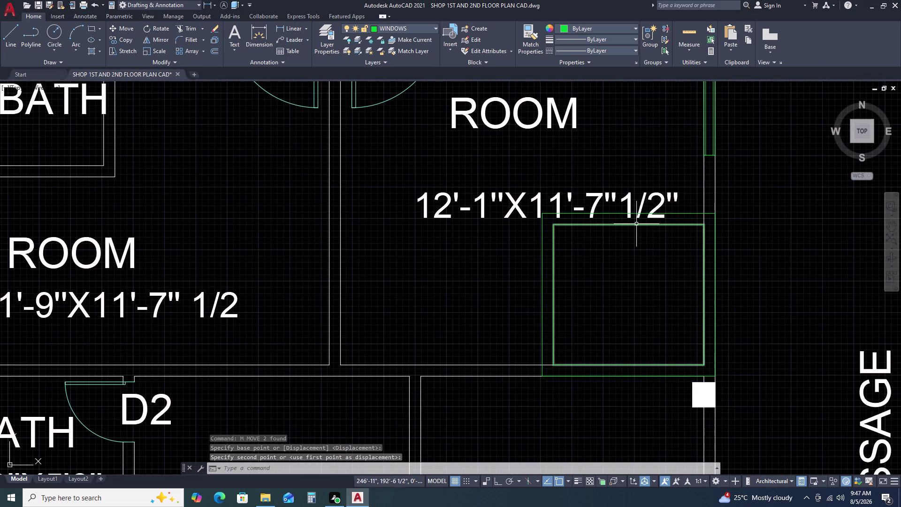
scroll(down, 3)
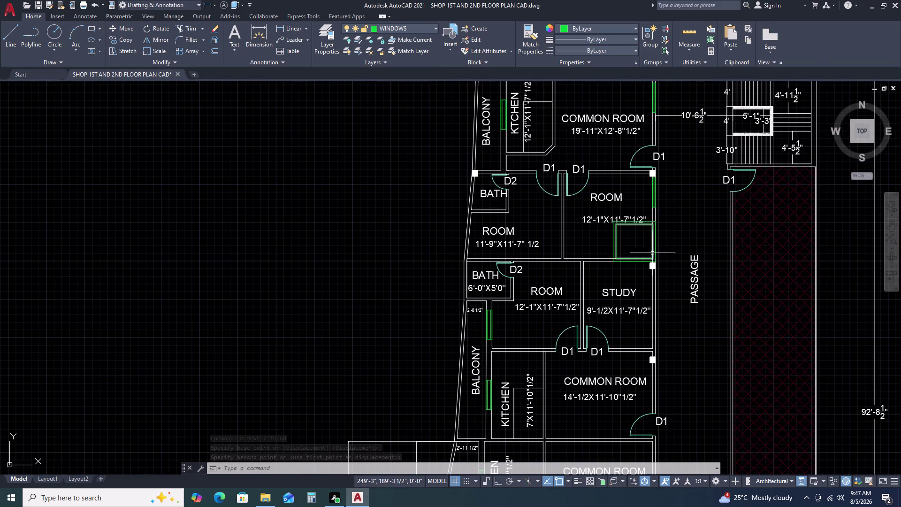
Explode the relocated square outlines and delete four unwanted sides.
click(632, 246)
click(598, 244)
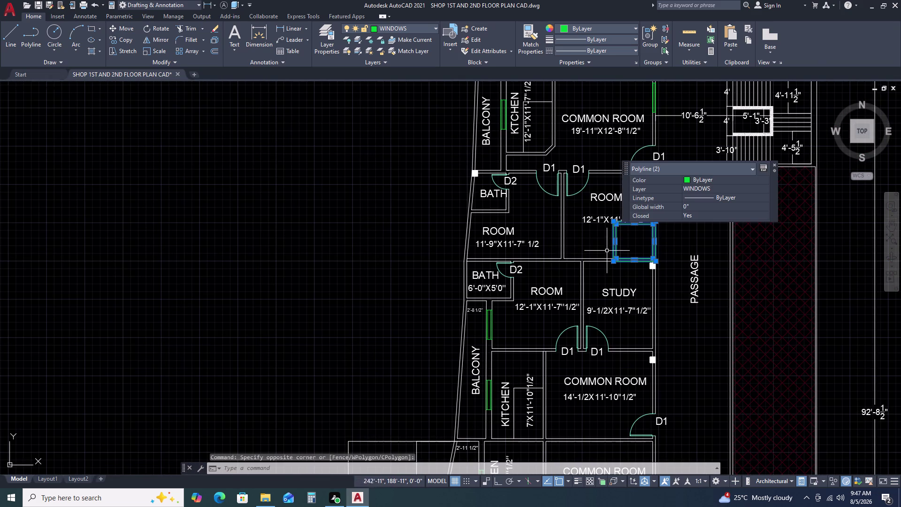
key(x)
key(space)
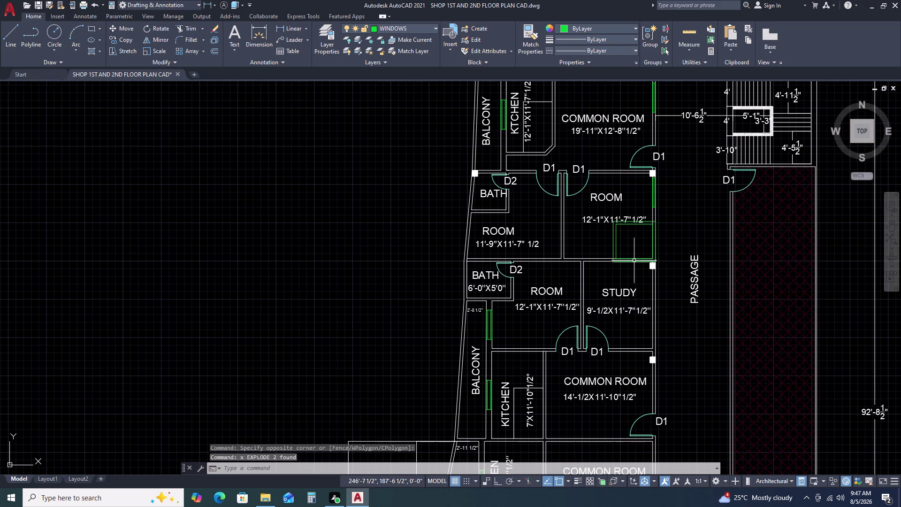
click(634, 260)
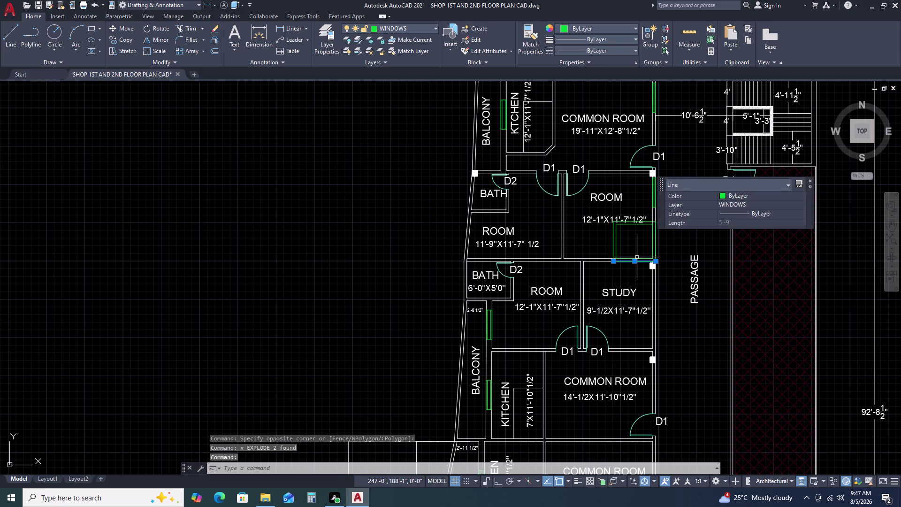
click(637, 257)
click(653, 245)
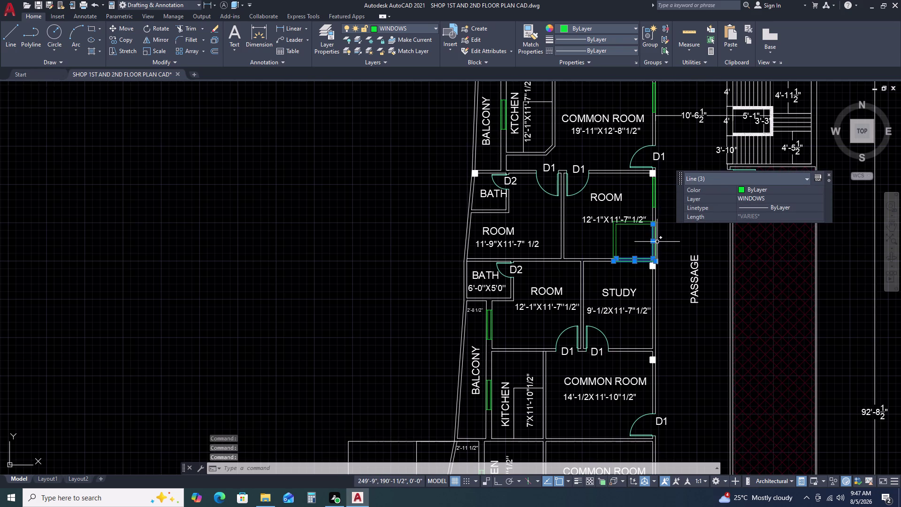
click(657, 243)
key(Delete)
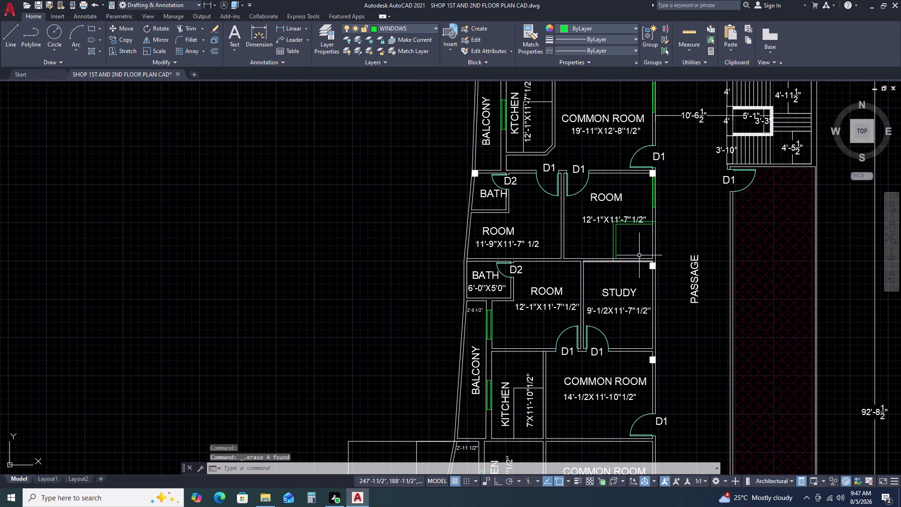
scroll(up, 3)
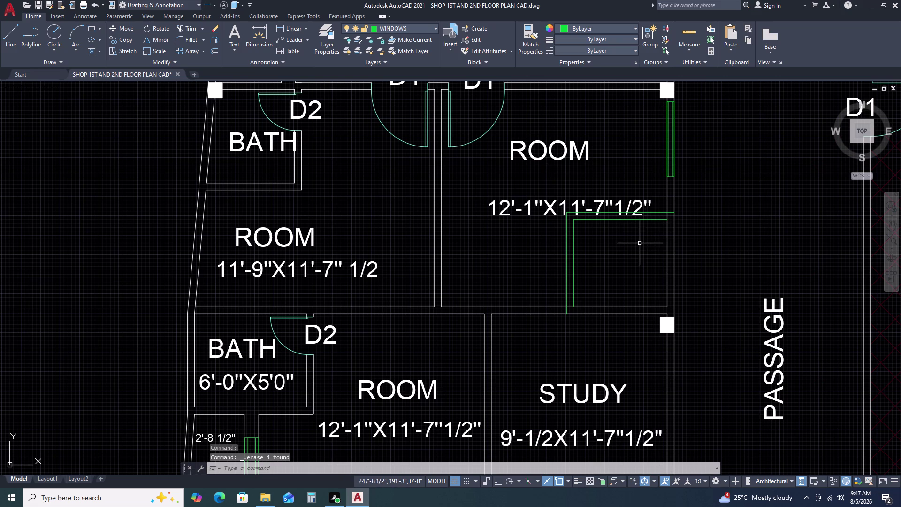
Match the white wall line's properties onto the four green corner lines.
key(m)
key(a)
key(space)
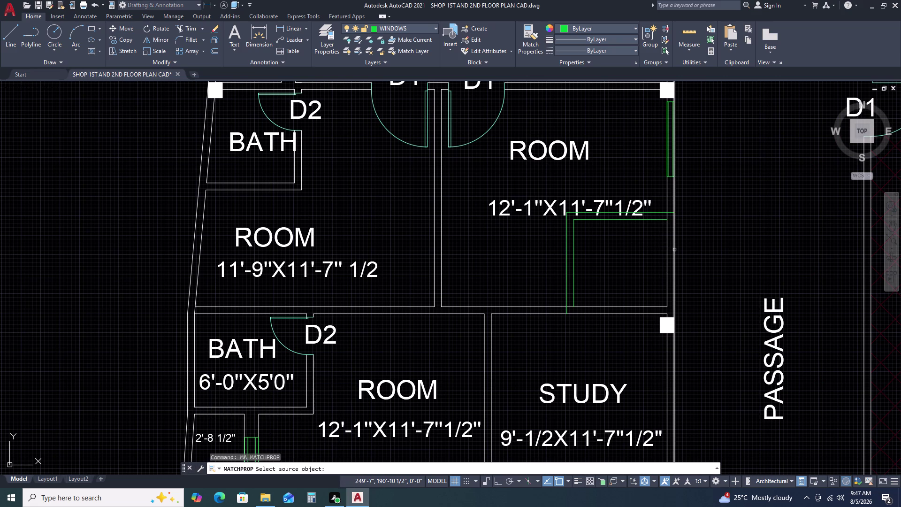
click(674, 249)
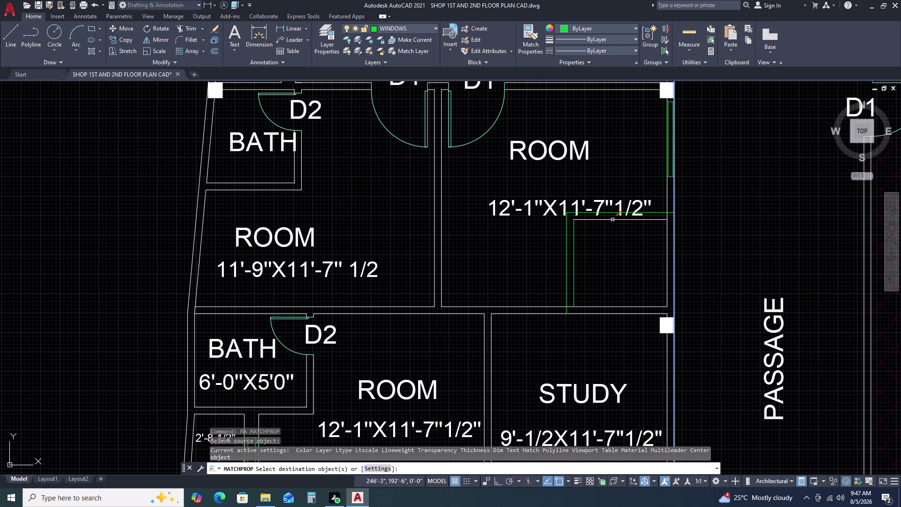
click(612, 219)
click(612, 213)
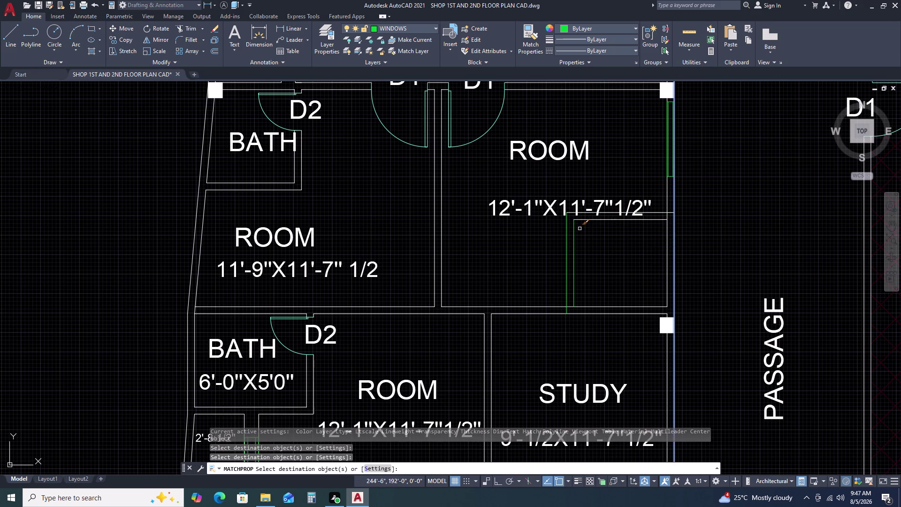
click(579, 228)
click(553, 248)
key(Escape)
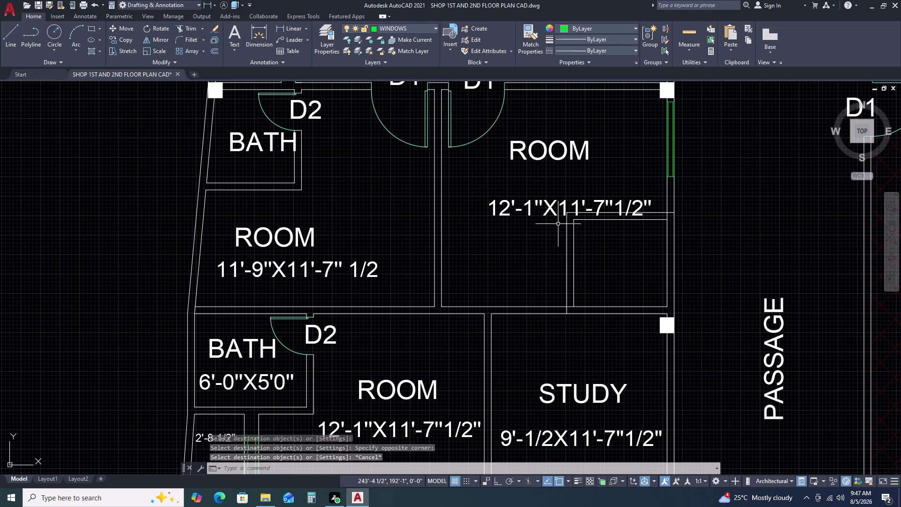
scroll(up, 3)
Try moving the room's dimension text, then cancel the move.
drag(626, 188, 621, 190)
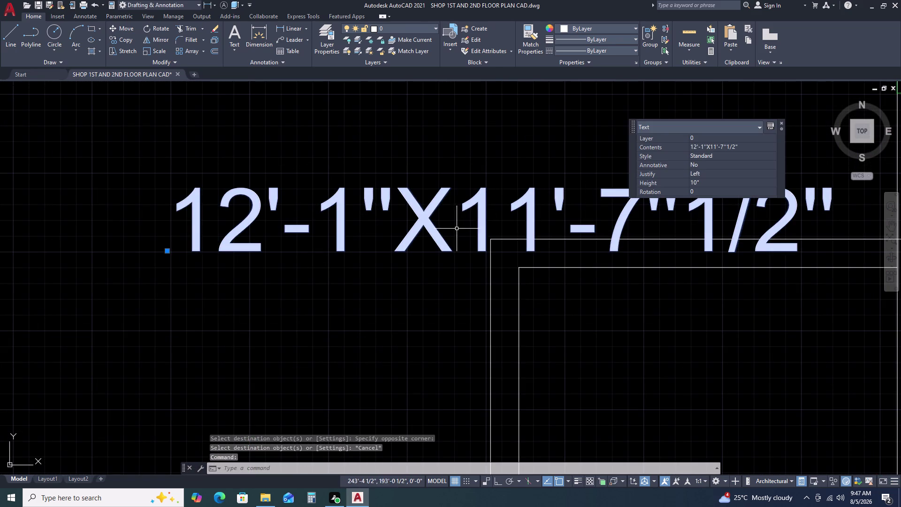
key(m)
key(space)
double_click(460, 239)
scroll(down, 3)
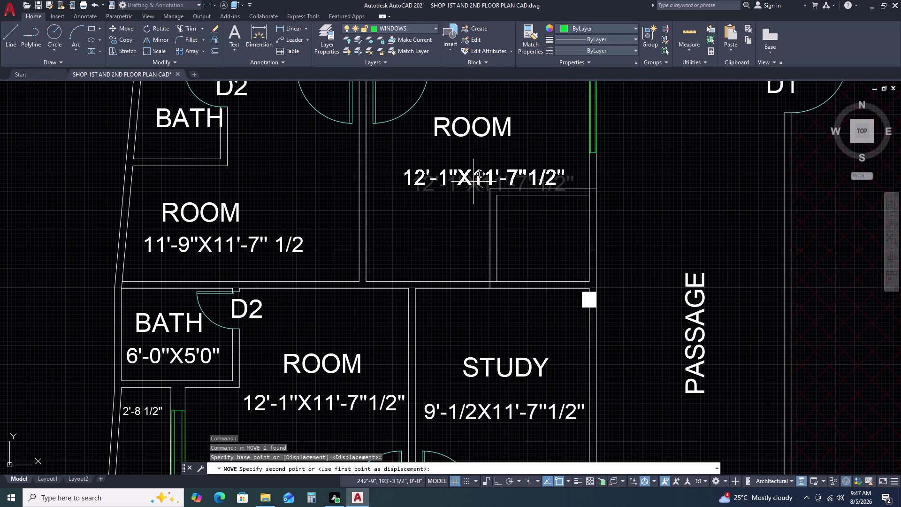
click(472, 164)
key(Escape)
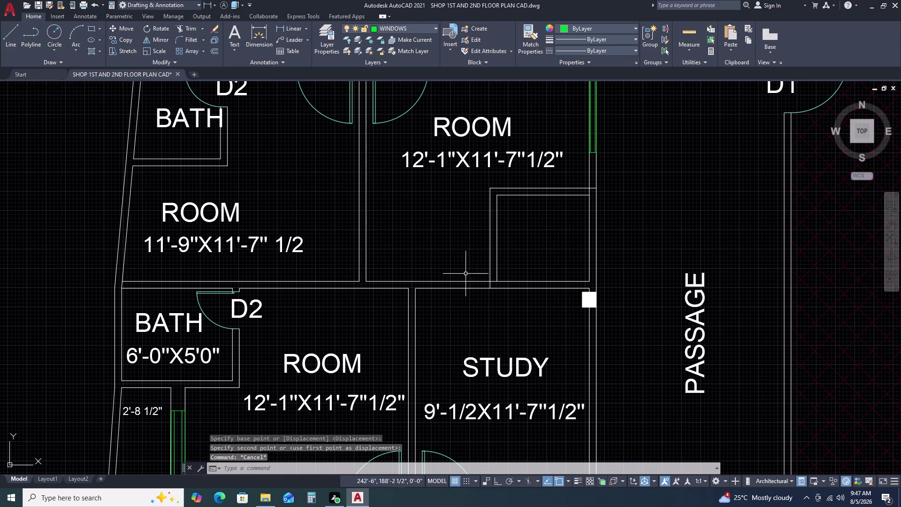
scroll(down, 3)
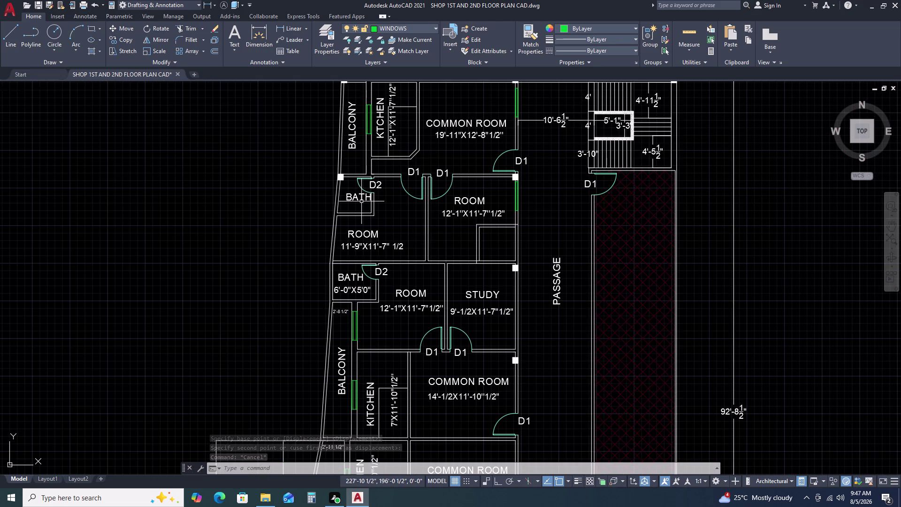
Copy the BATH label from the neighbouring room into the new enclosure.
click(361, 199)
key(c)
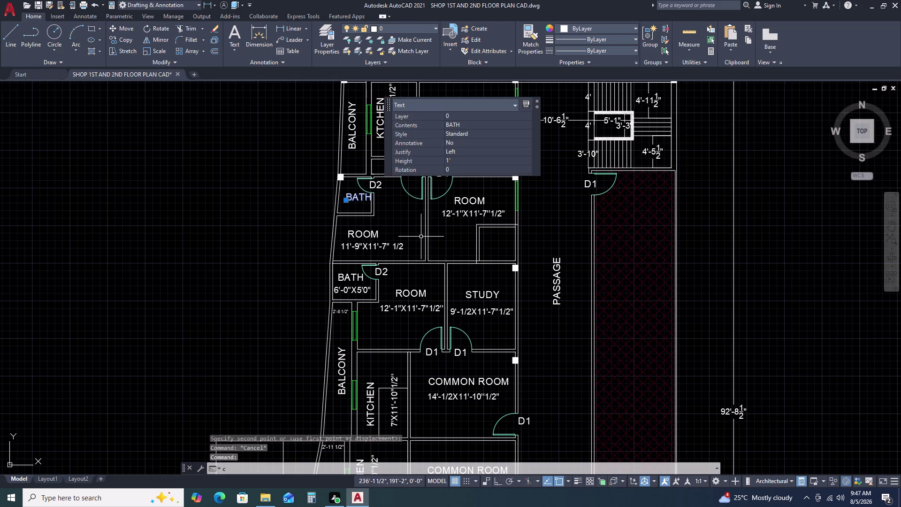
key(o)
key(space)
double_click(360, 205)
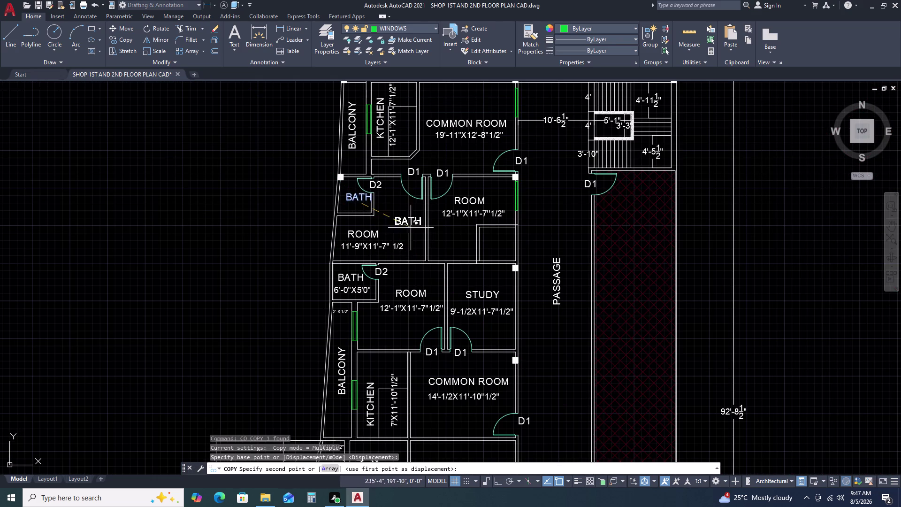
scroll(up, 3)
click(592, 210)
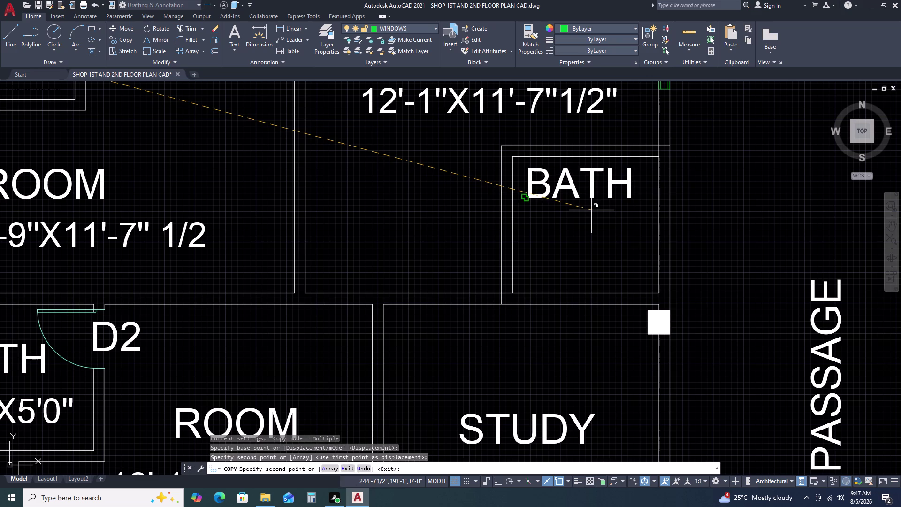
key(Escape)
Trim pieces of the new wall lines, undoing the last cut.
text(tr)
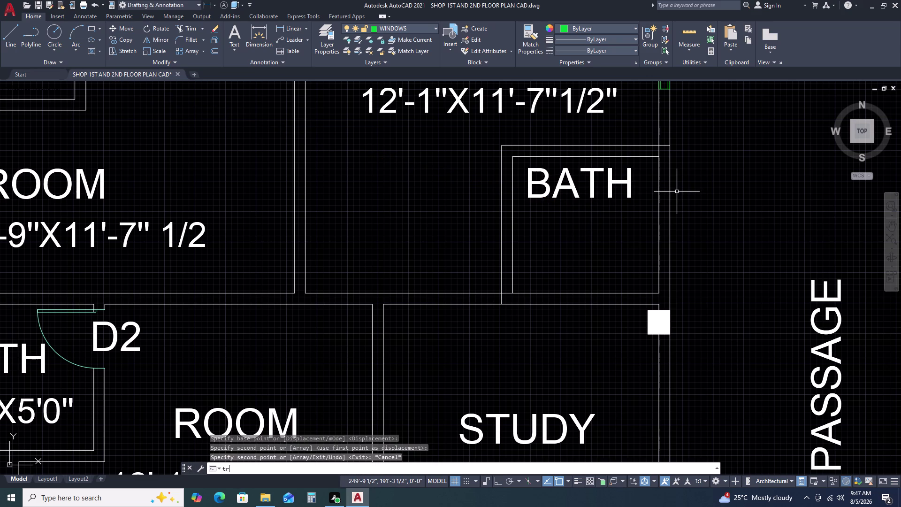
key(space)
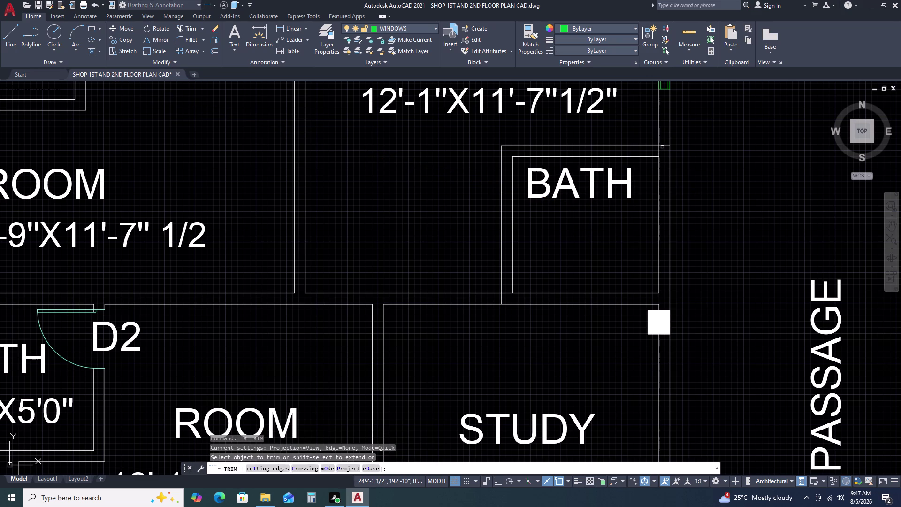
click(663, 146)
click(659, 149)
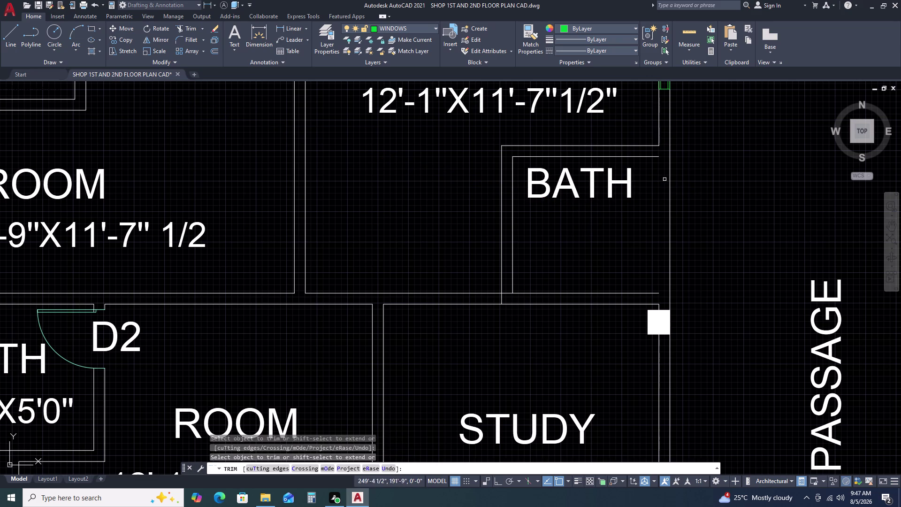
key(ctrl+z)
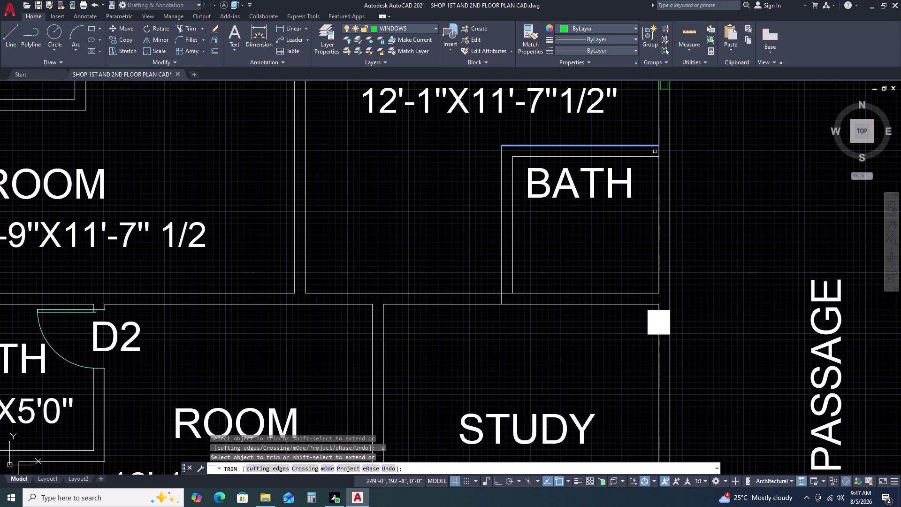
scroll(up, 3)
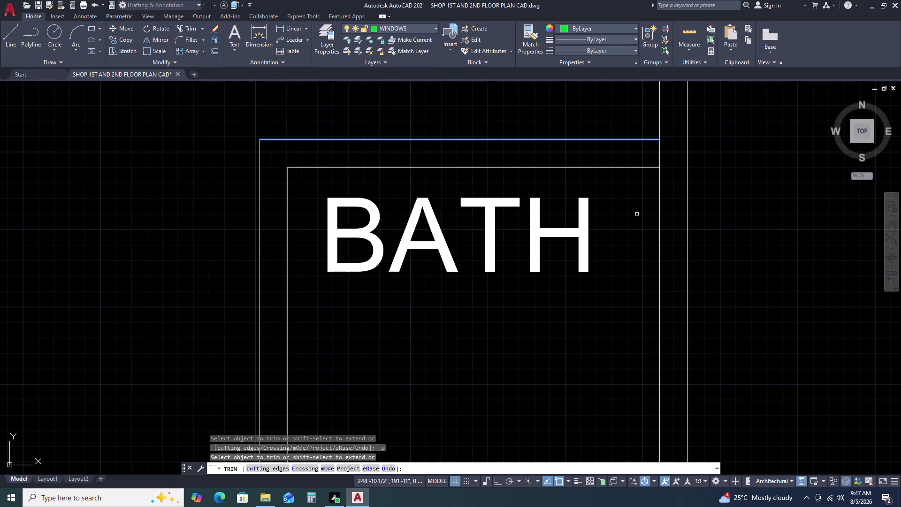
middle_drag(556, 268, 587, 188)
scroll(down, 3)
scroll(up, 3)
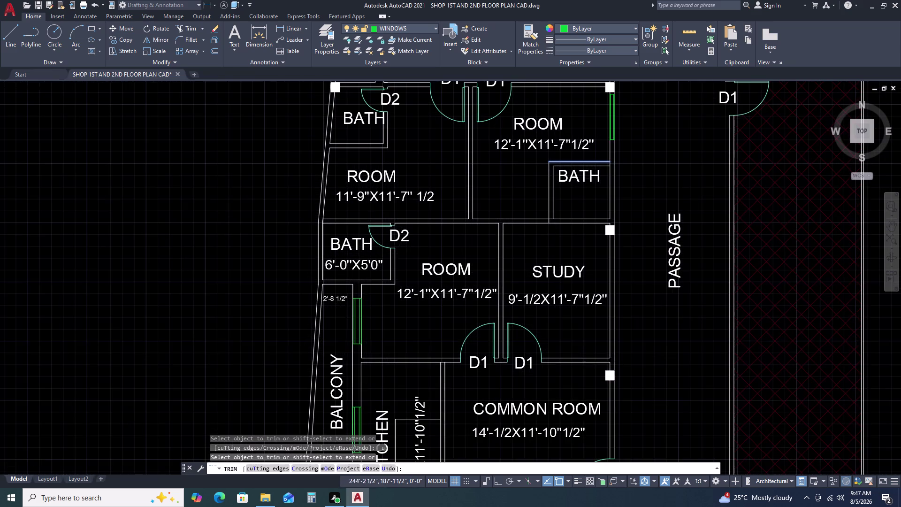
scroll(up, 3)
click(516, 186)
key(Escape)
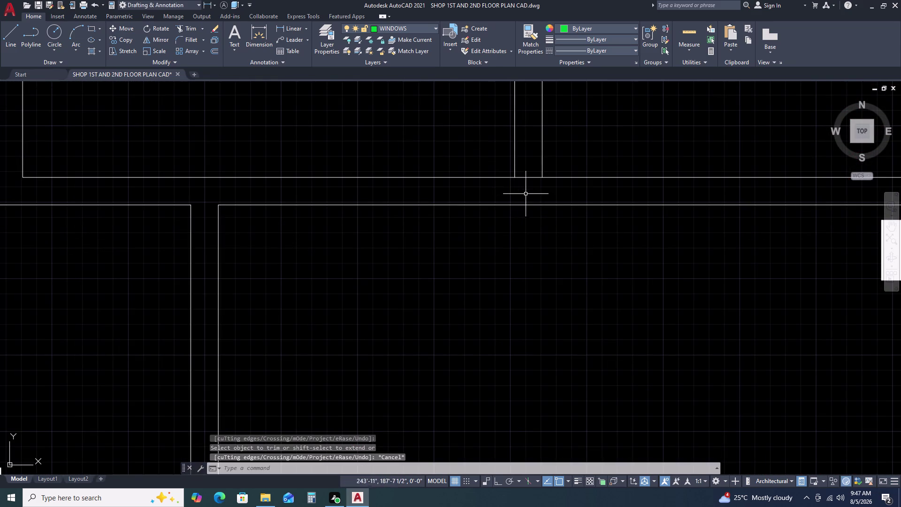
scroll(down, 3)
scroll(down, 3)
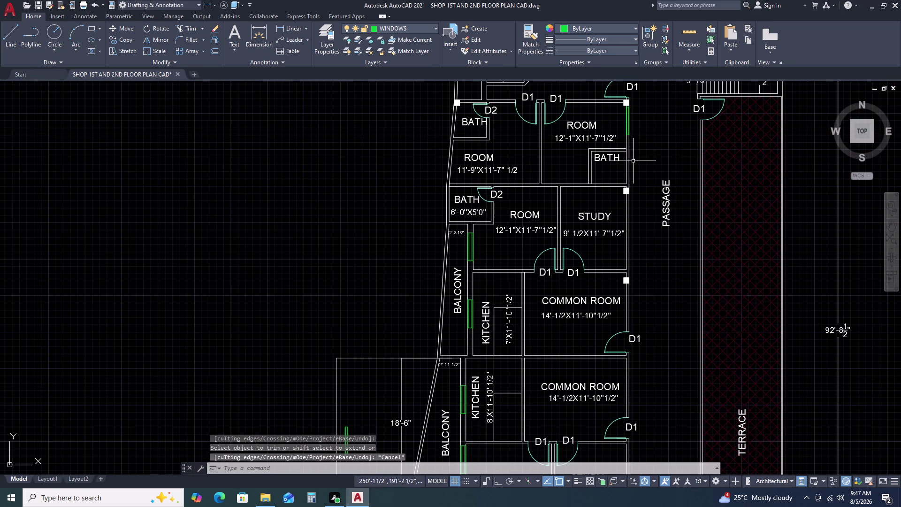
scroll(down, 3)
middle_drag(649, 231, 638, 219)
scroll(up, 3)
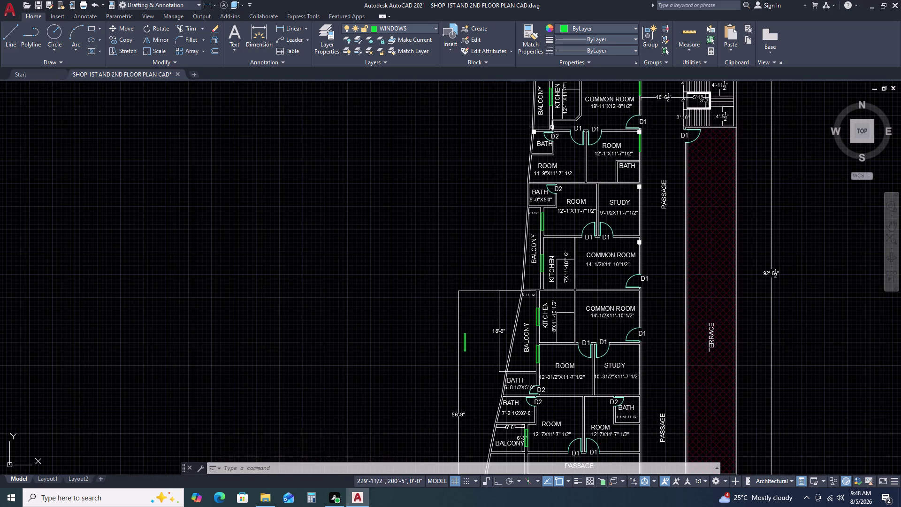
Copy the bath's D2 door and its label into the 12'-1" room beside its bath.
scroll(up, 3)
drag(576, 157, 570, 160)
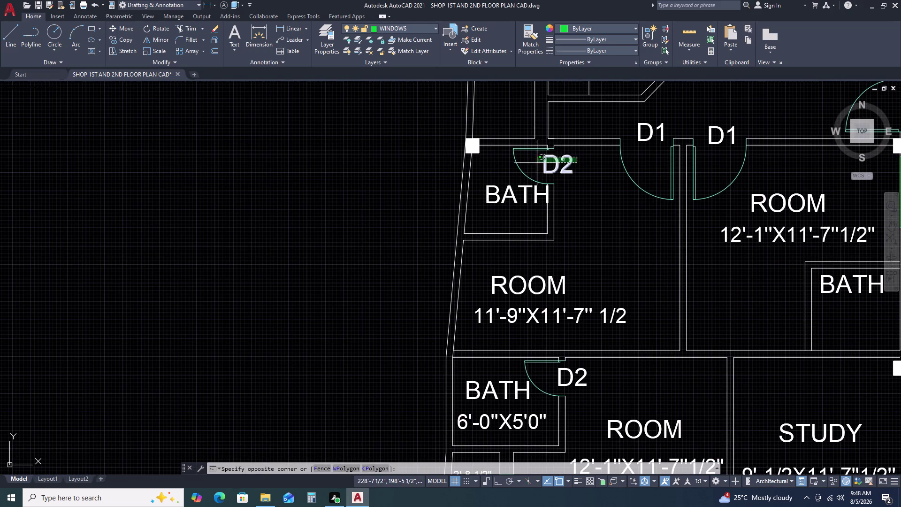
click(513, 165)
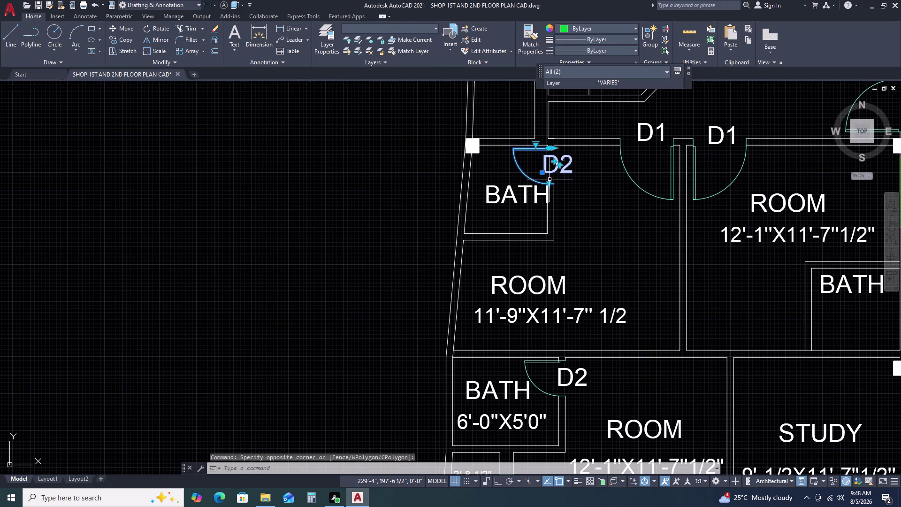
key(c)
text(o)
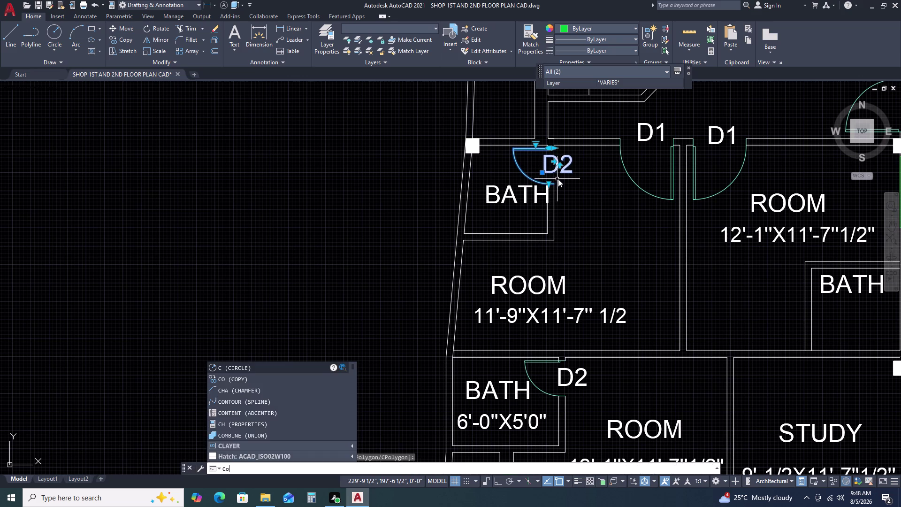
key(space)
click(546, 177)
scroll(down, 3)
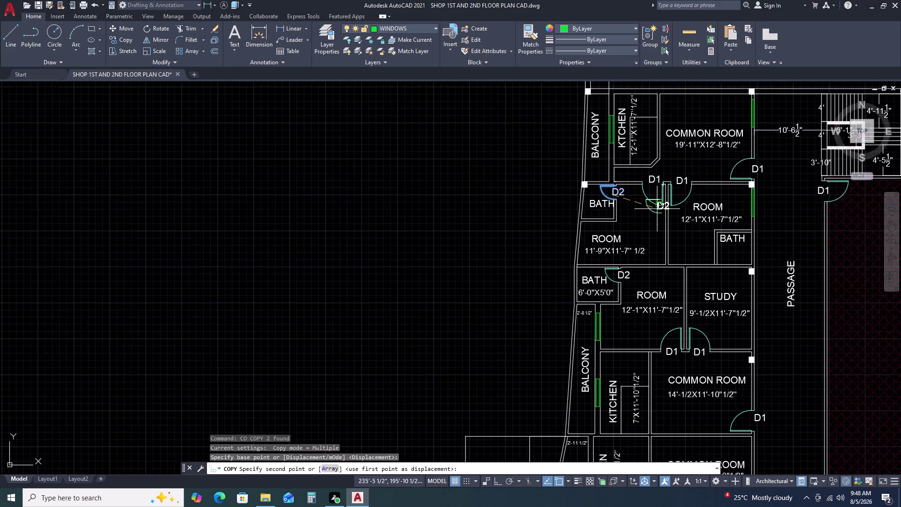
scroll(up, 3)
click(623, 225)
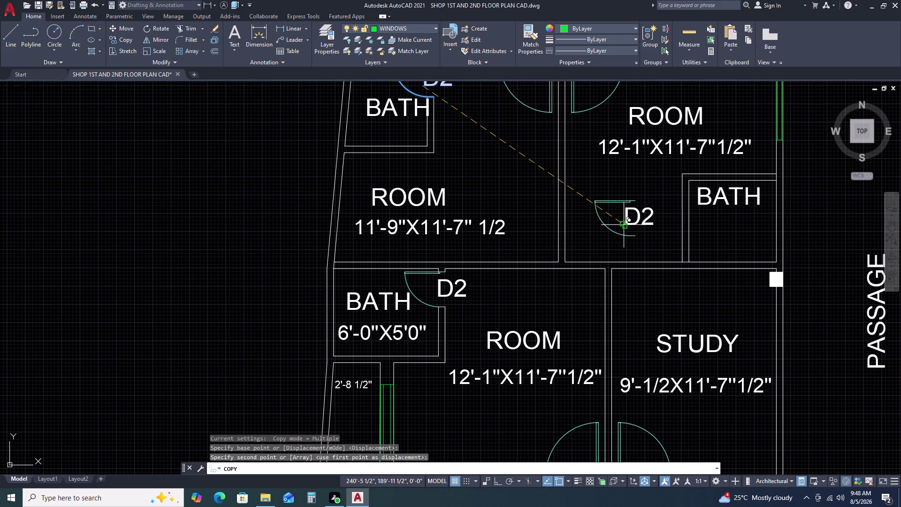
key(Escape)
text(l)
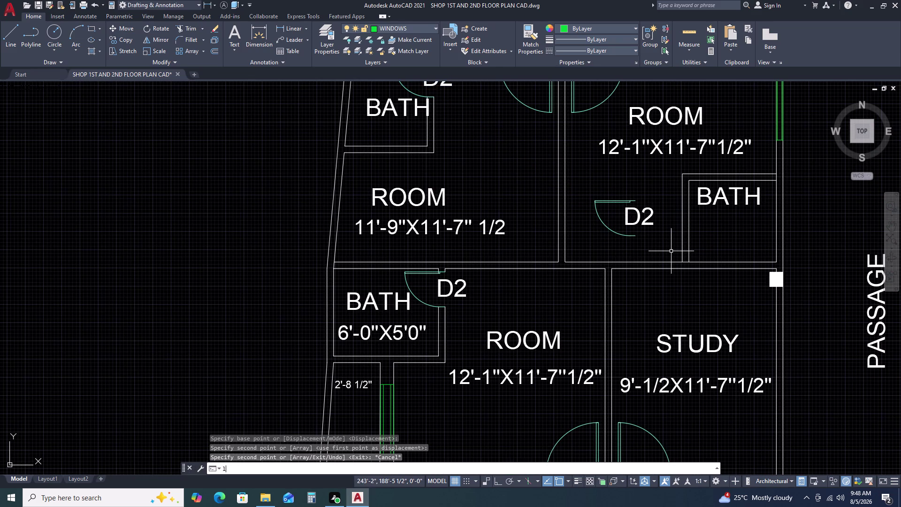
key(space)
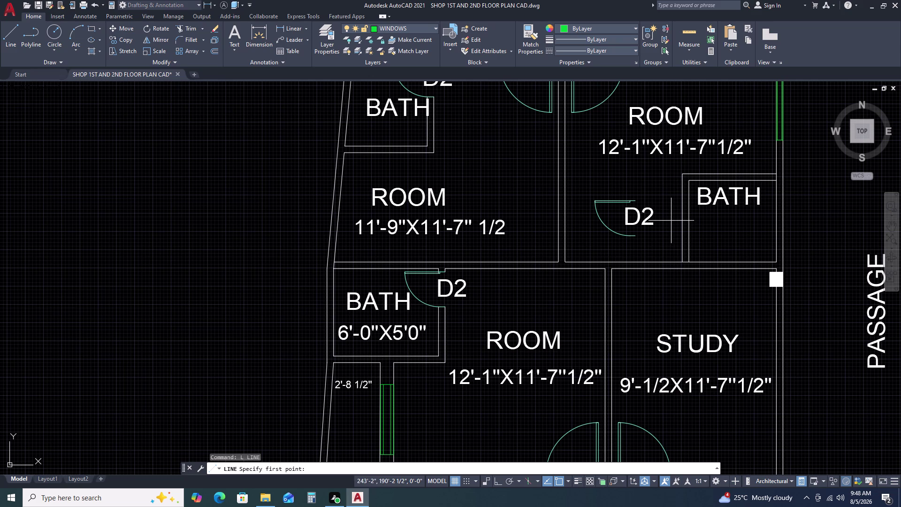
Draw a 2.5-unit line from the room's bottom wall with Ortho turned on.
click(688, 263)
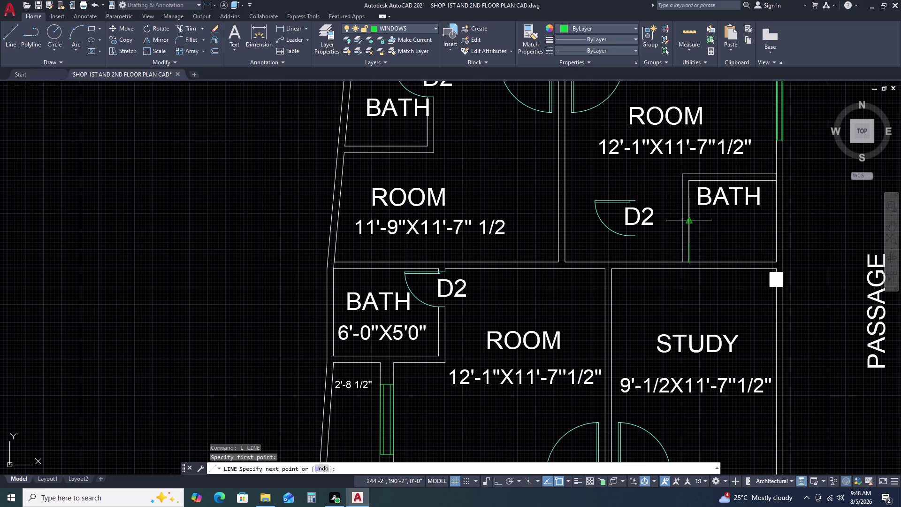
text(2.5)
key(Return)
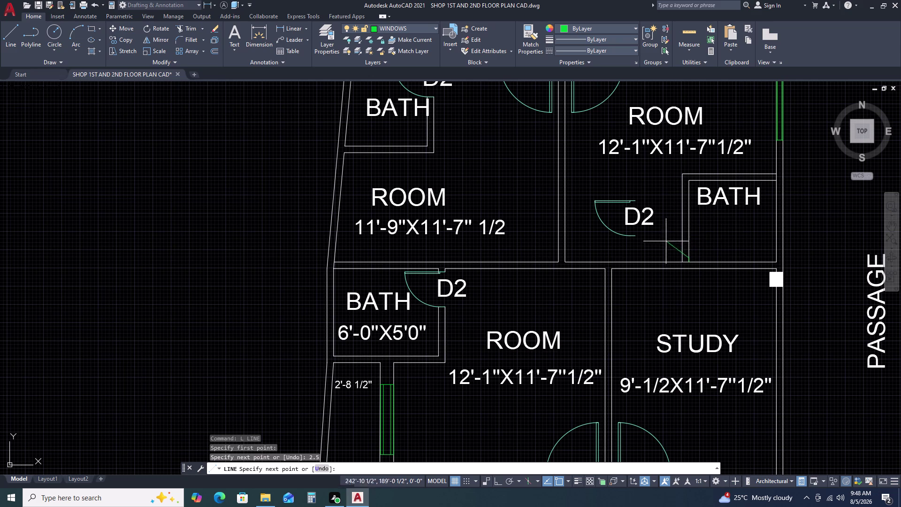
scroll(up, 3)
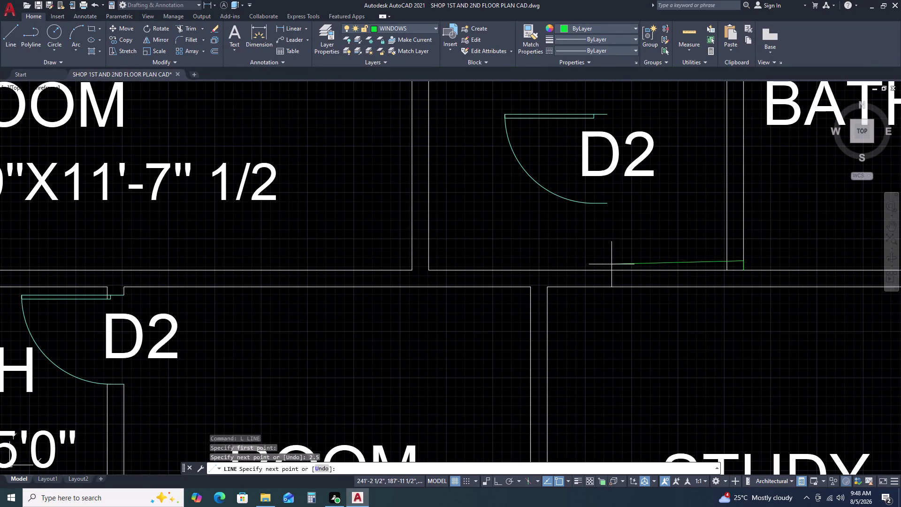
key(F8)
click(620, 255)
key(Escape)
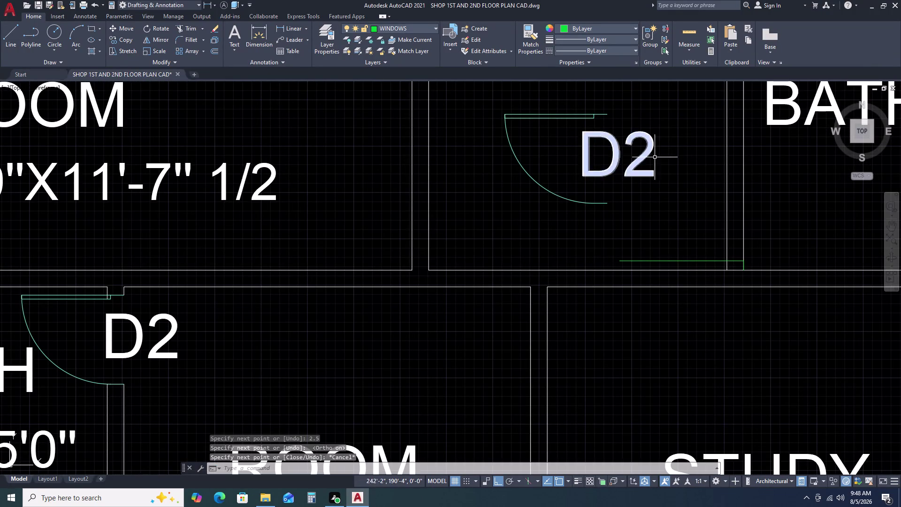
scroll(down, 3)
click(654, 129)
click(594, 167)
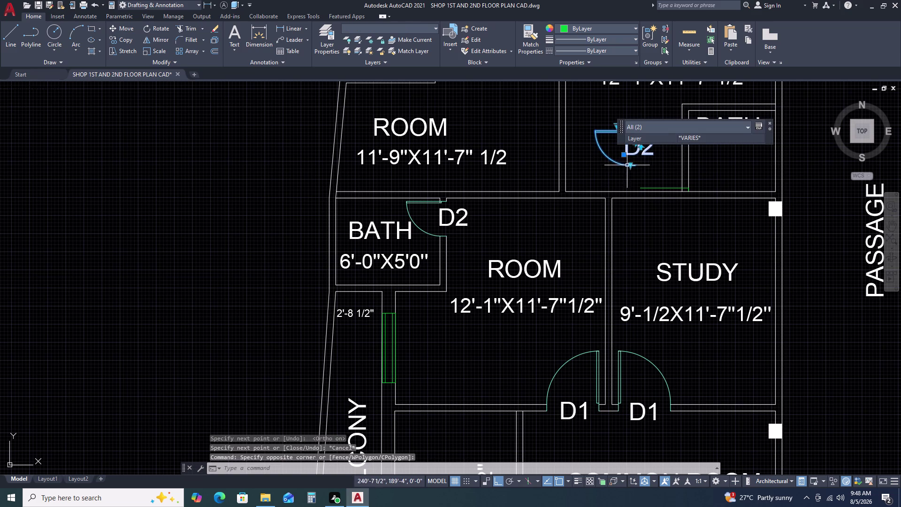
Rotate the copied D2 door, then undo that rotation.
key(r)
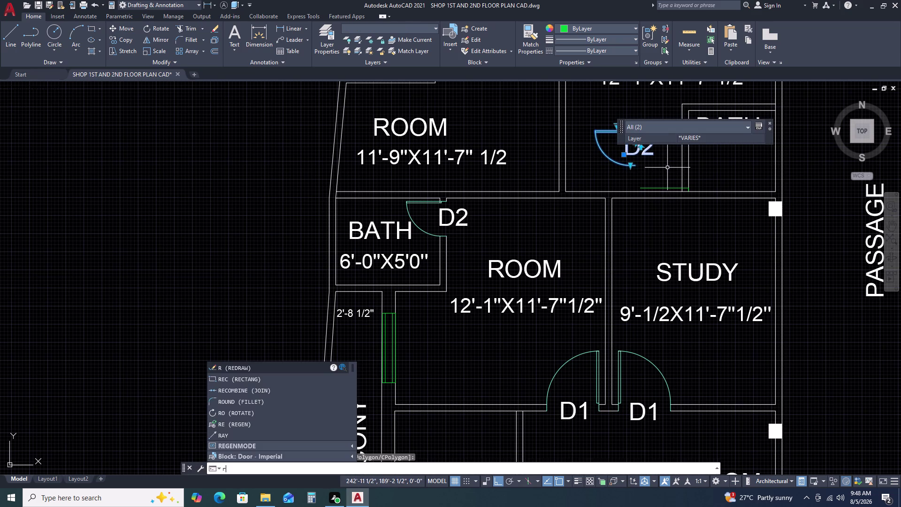
key(o)
key(space)
click(637, 131)
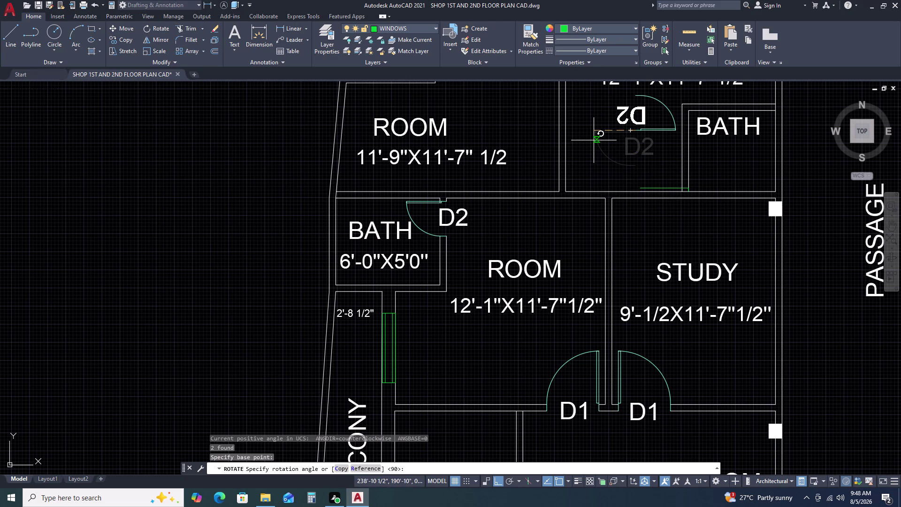
click(594, 140)
key(ctrl+z)
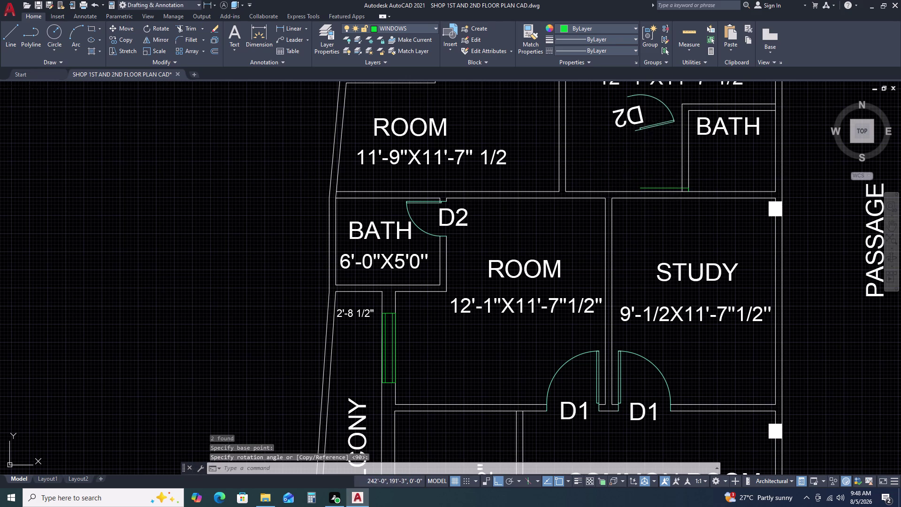
Reselect the copied door and rotate it 270° onto the lower wall.
drag(654, 111, 648, 119)
click(607, 156)
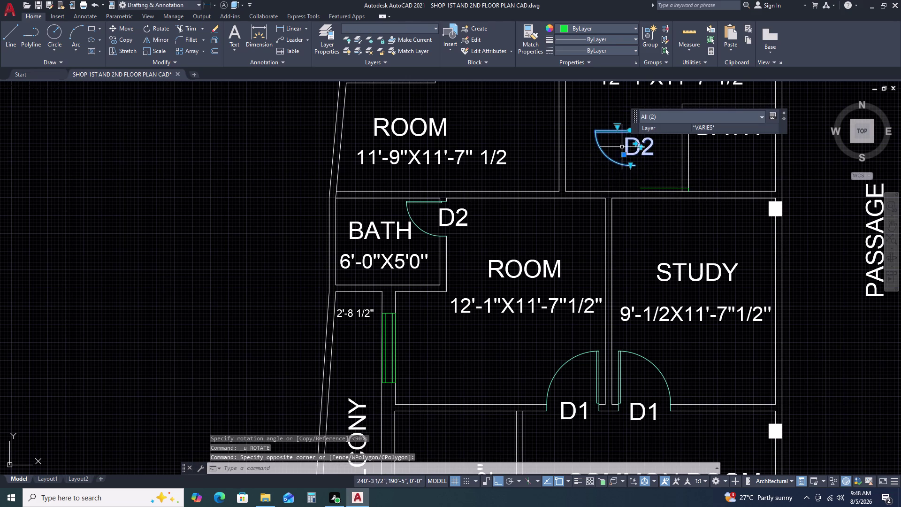
key(r)
text(o)
key(space)
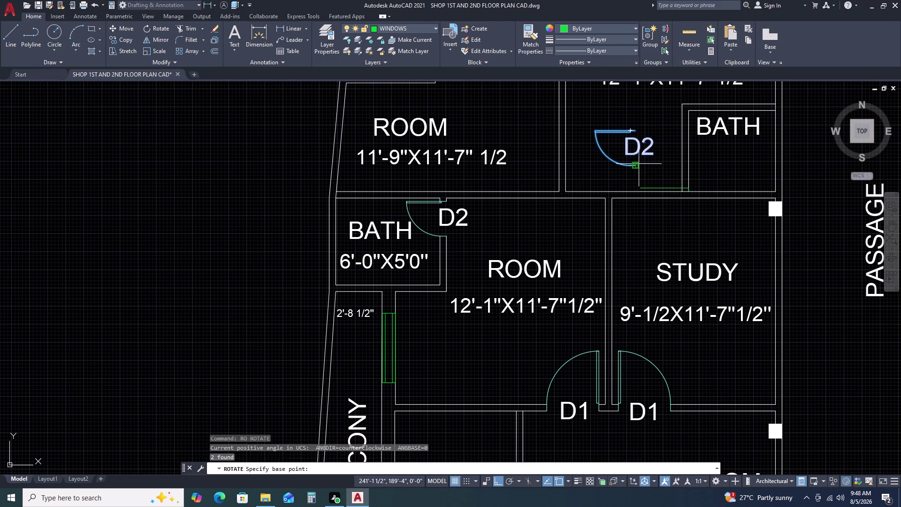
click(638, 165)
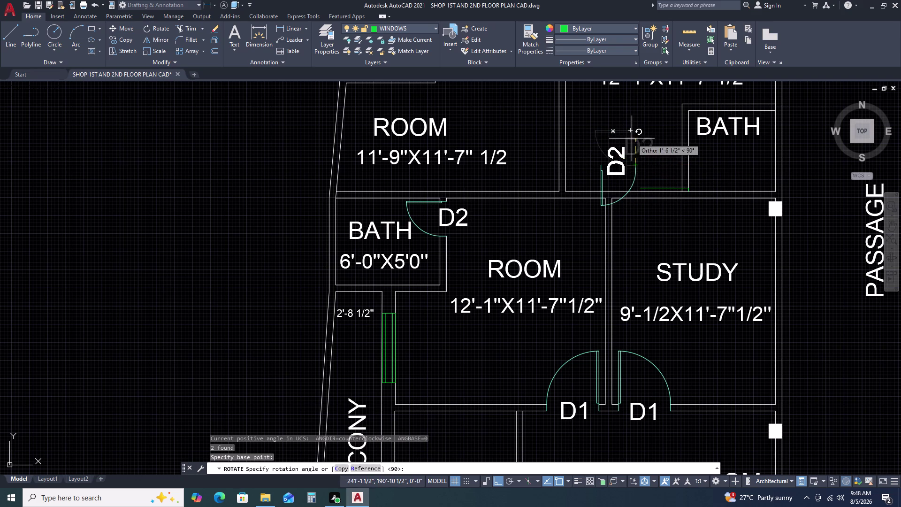
click(590, 156)
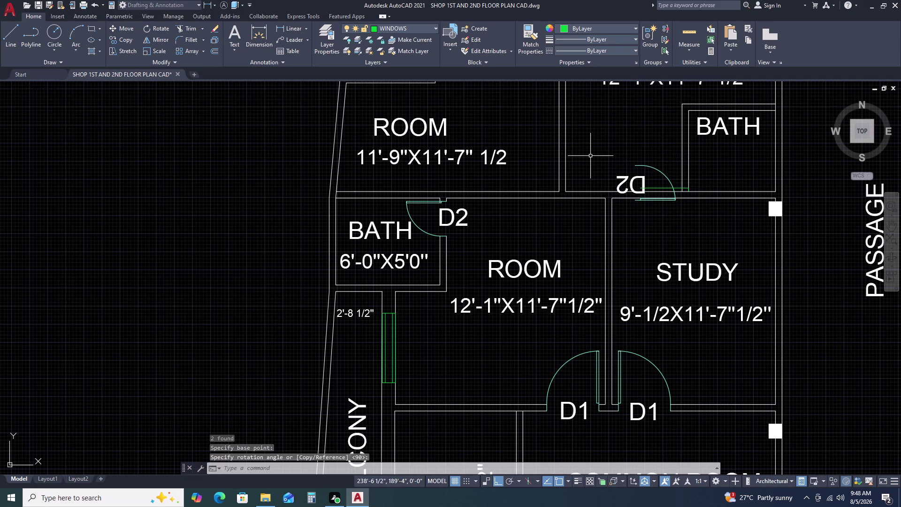
double_click(613, 148)
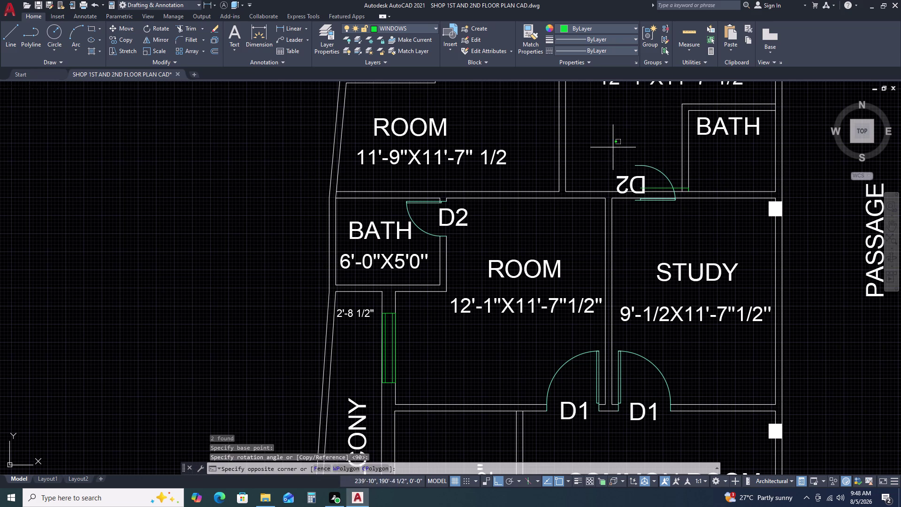
Start and cancel a mirror of the rotated door, then reselect the door and label.
click(676, 226)
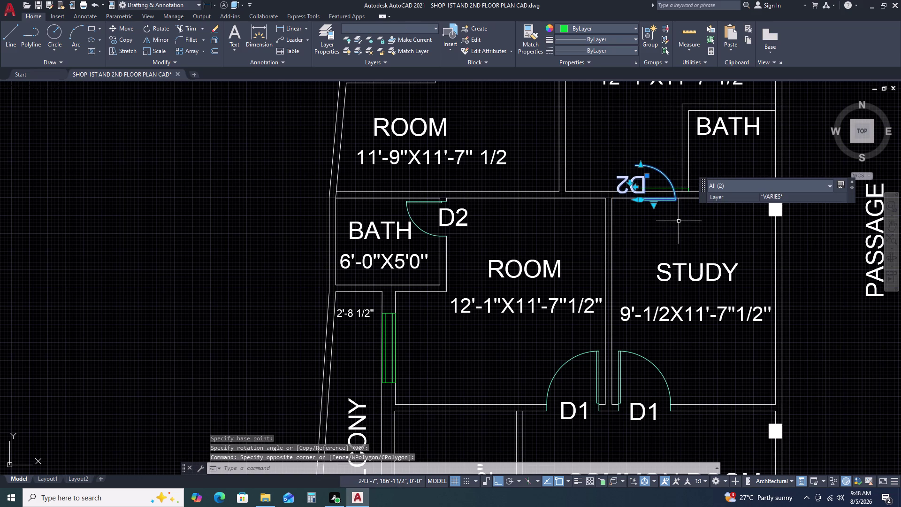
text(mi)
key(space)
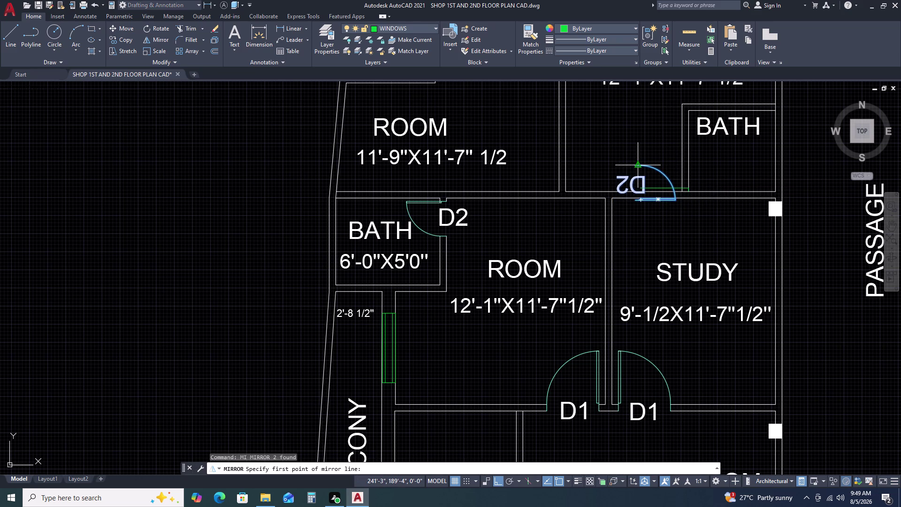
key(Escape)
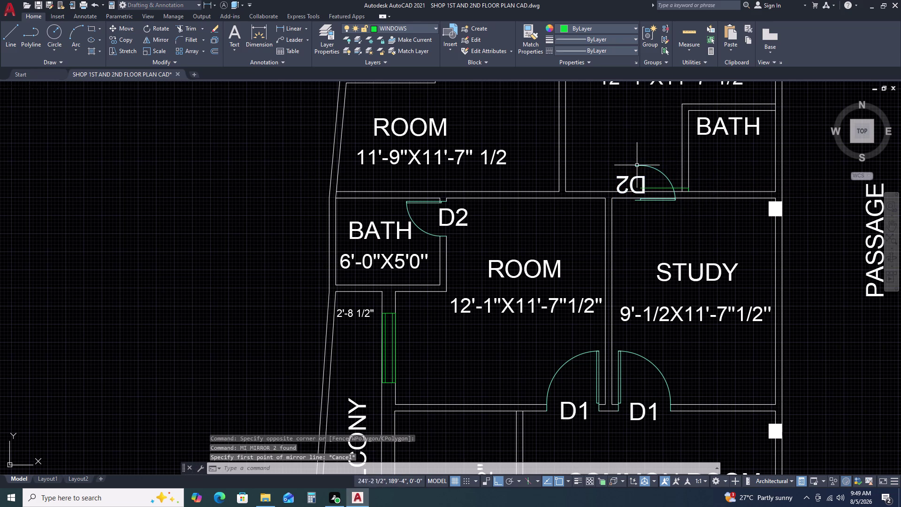
click(656, 198)
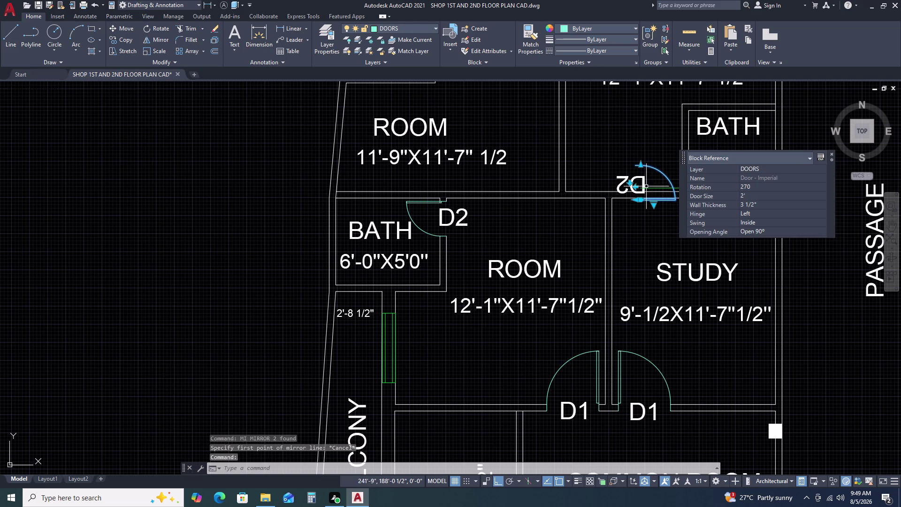
click(645, 182)
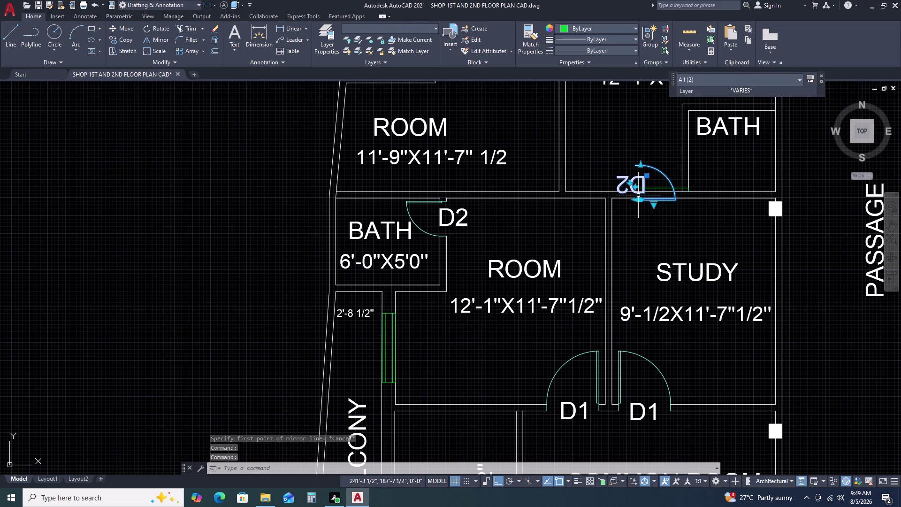
text(m)
key(space)
Move the rotated D2 door to the end of the short wall line.
scroll(up, 3)
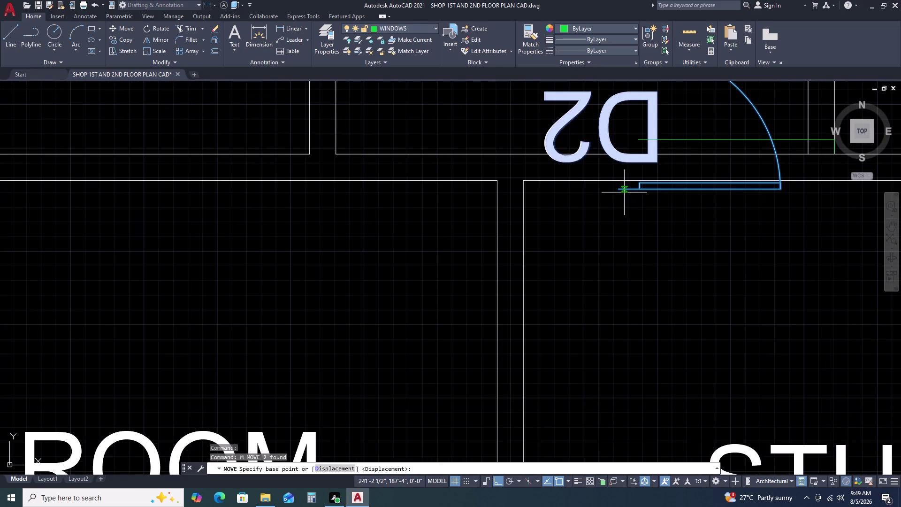
click(621, 190)
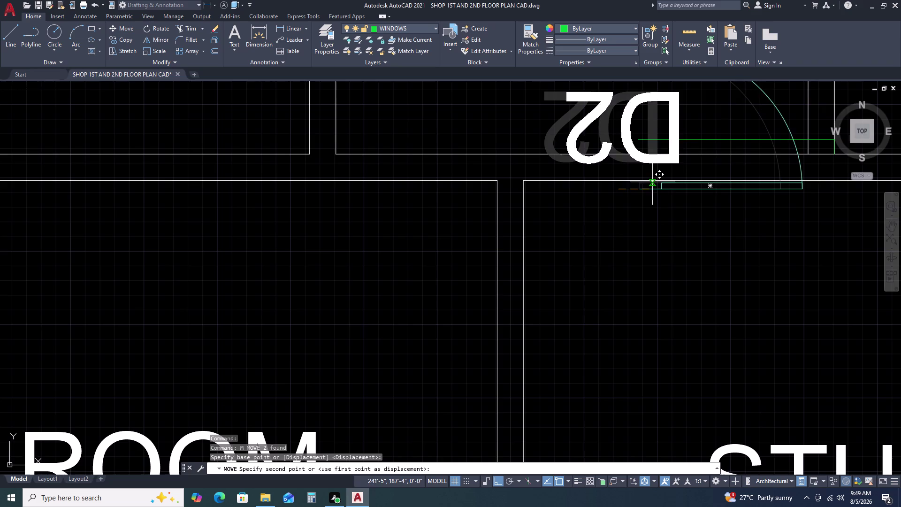
scroll(down, 3)
key(F8)
middle_drag(727, 151, 722, 159)
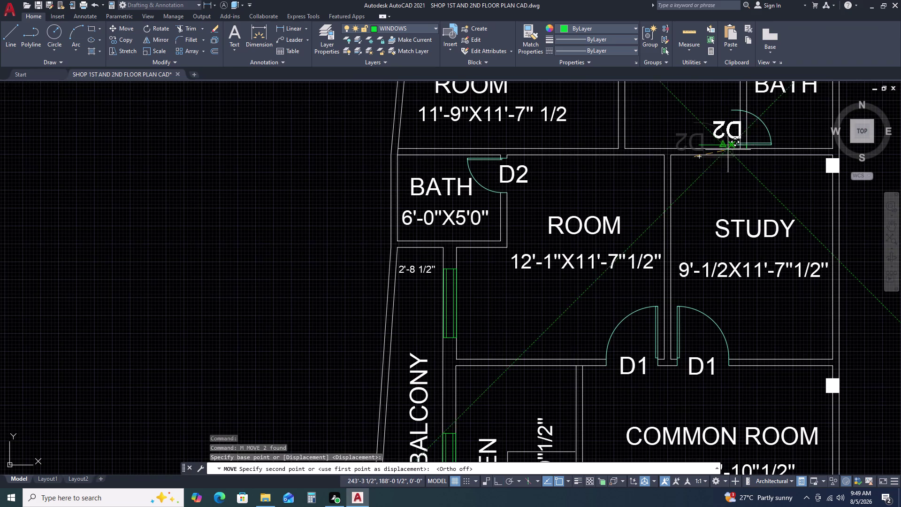
middle_drag(722, 160, 676, 206)
scroll(up, 3)
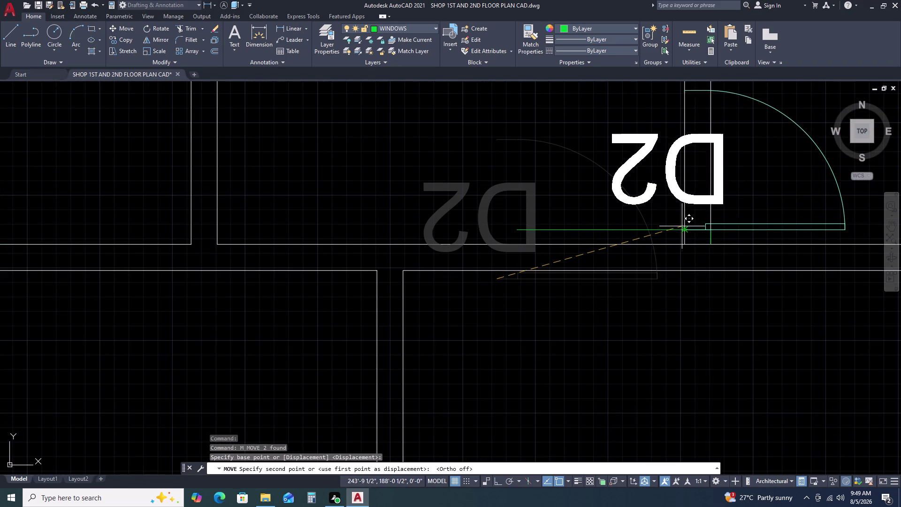
click(683, 231)
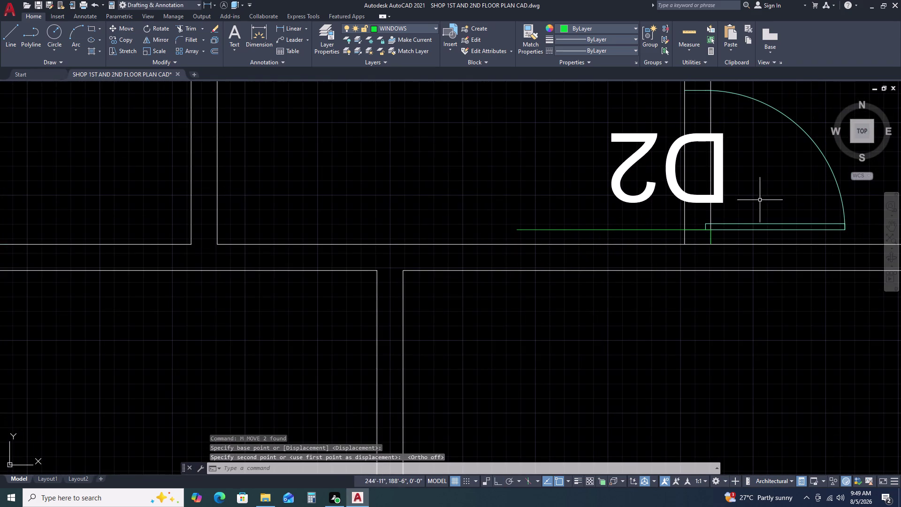
Erase the two leftover objects and select the upside-down D2 label's properties.
click(513, 208)
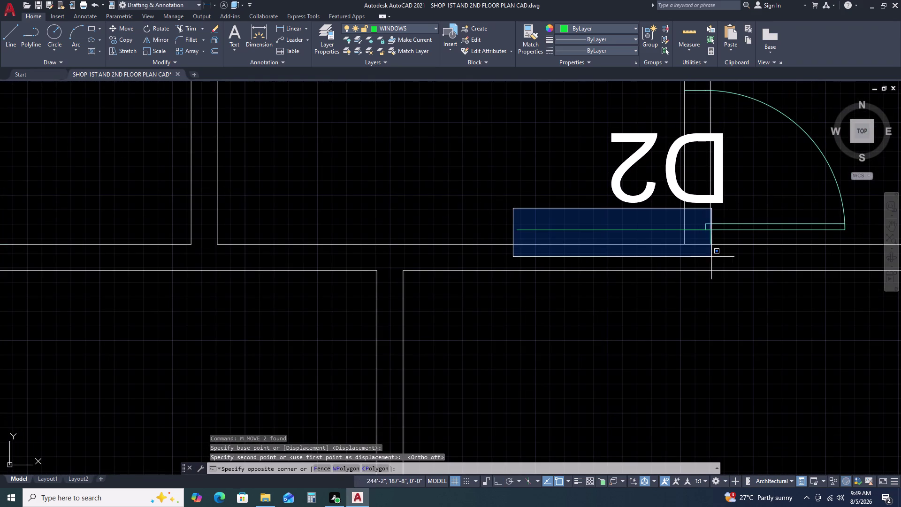
click(718, 256)
key(Delete)
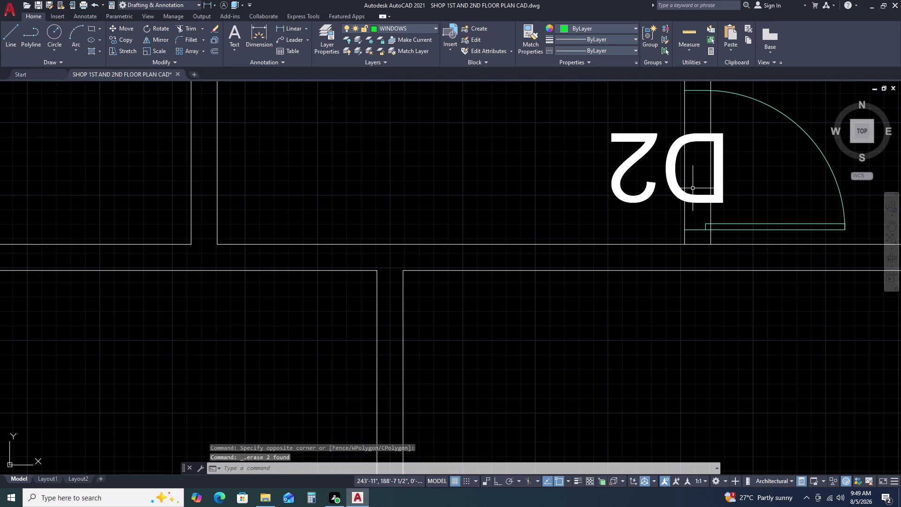
click(697, 200)
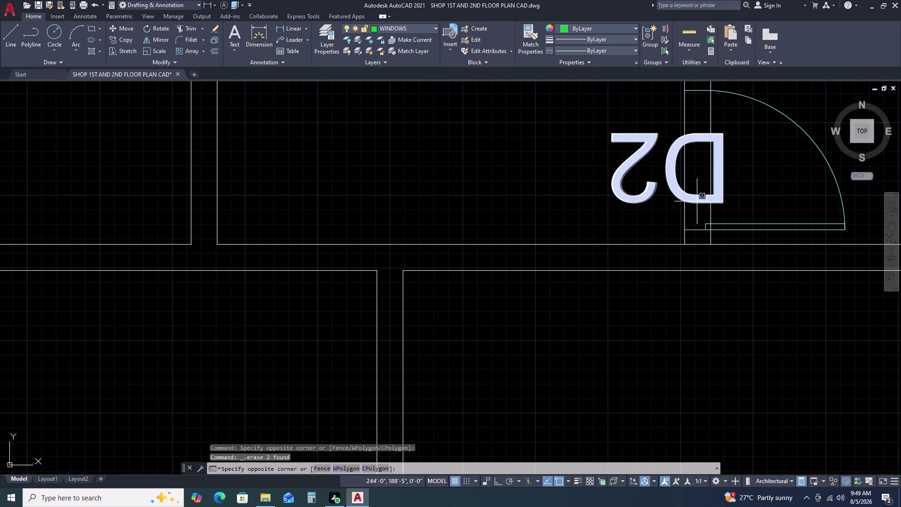
click(697, 201)
click(698, 196)
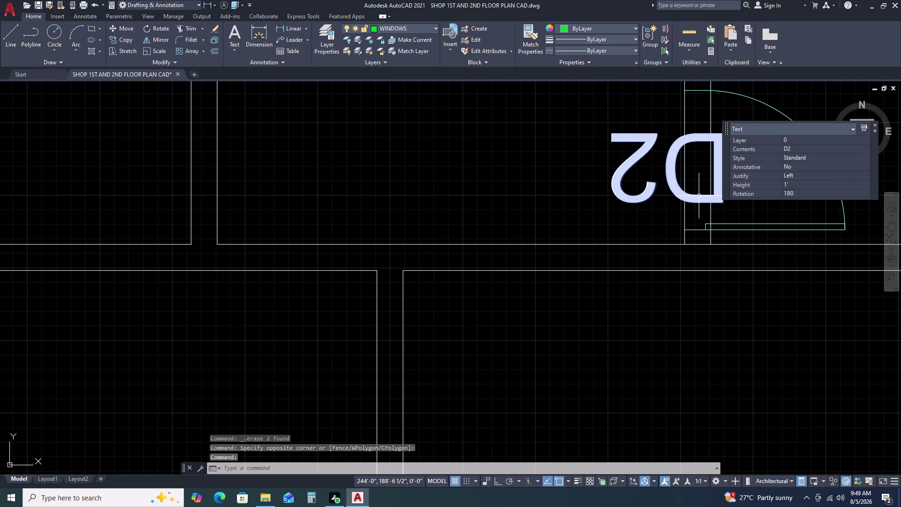
Set the D2 label's rotation to 0 so it reads upright.
click(796, 191)
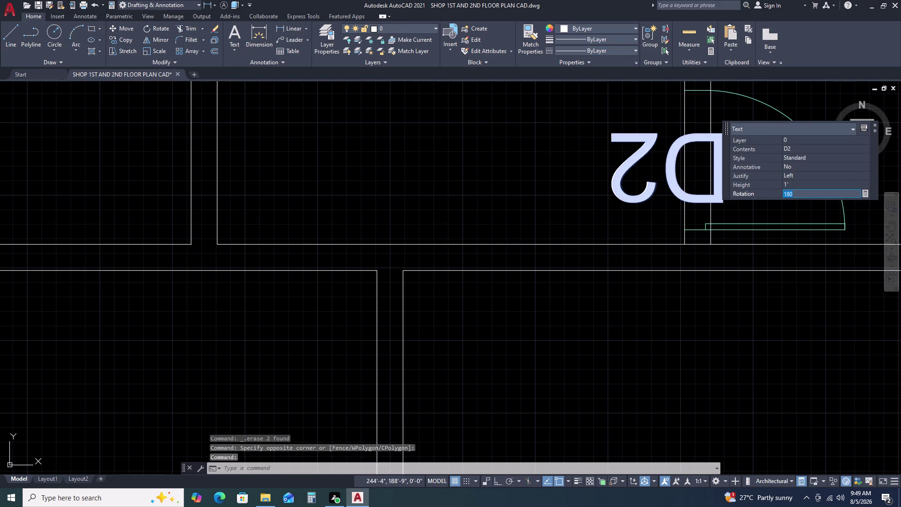
key(0)
key(Return)
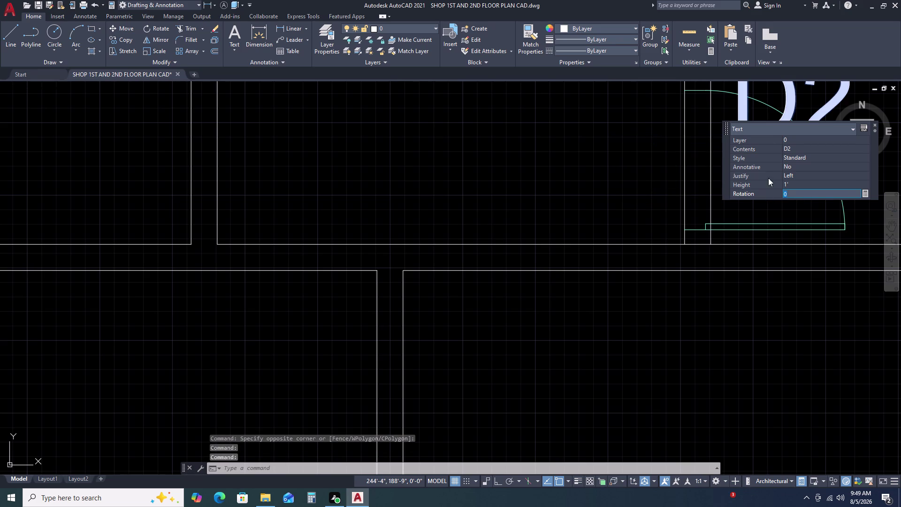
scroll(down, 3)
click(610, 187)
key(Escape)
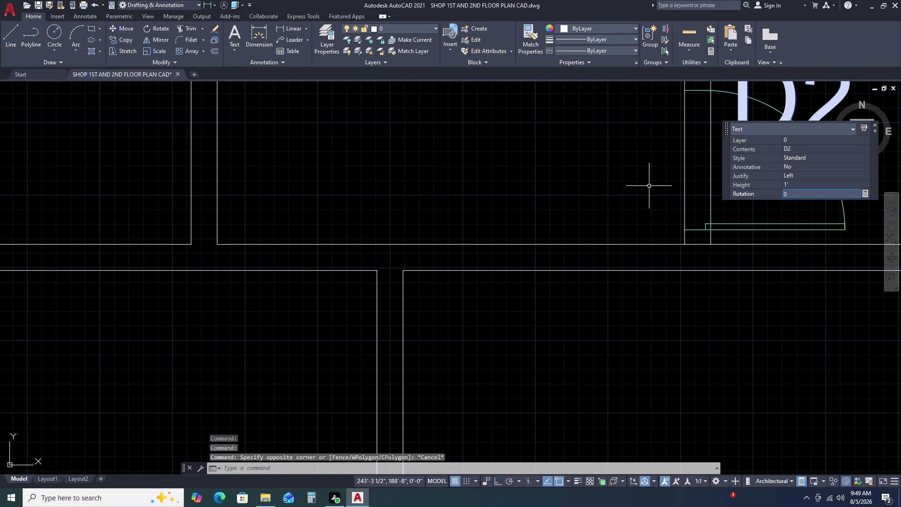
key(Escape)
Move the upright D2 label further left.
click(757, 128)
click(740, 134)
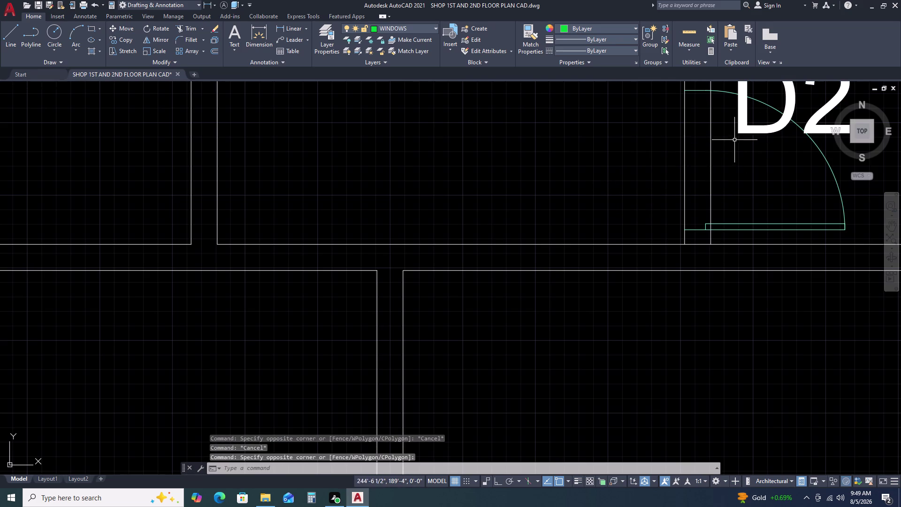
click(744, 122)
click(740, 132)
click(749, 125)
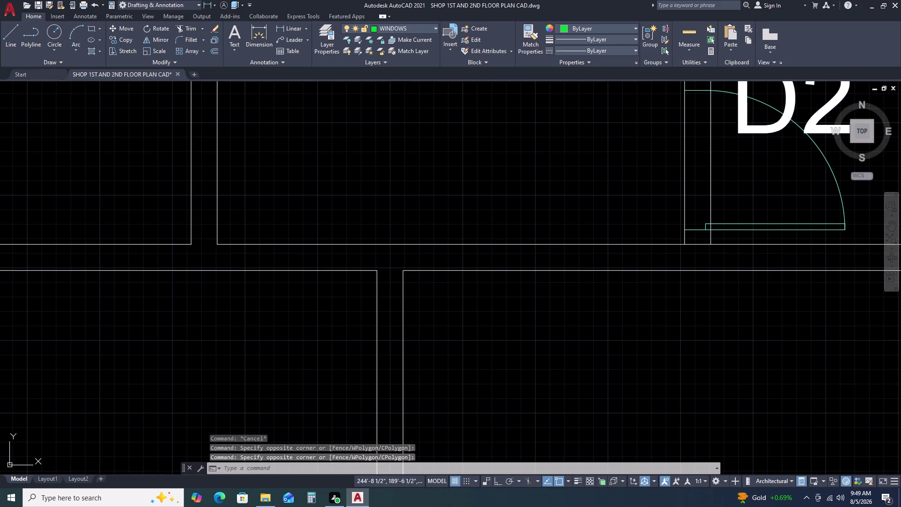
key(m)
key(space)
click(730, 149)
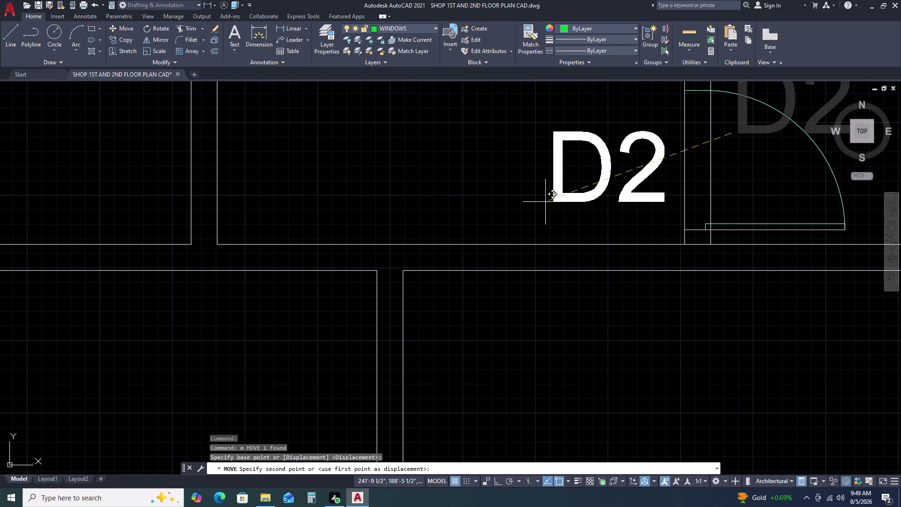
click(545, 202)
key(Escape)
Trim the stray wall line at the doorway.
text(tr)
key(space)
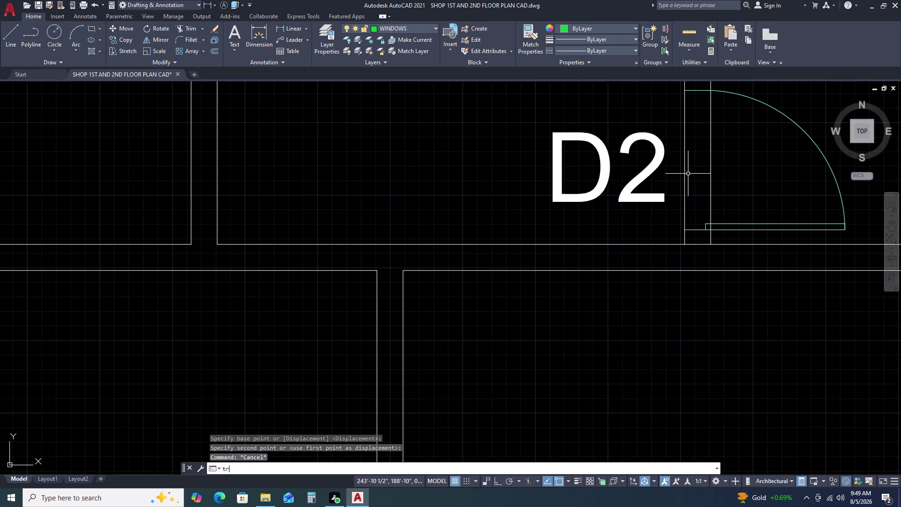
click(718, 165)
click(676, 176)
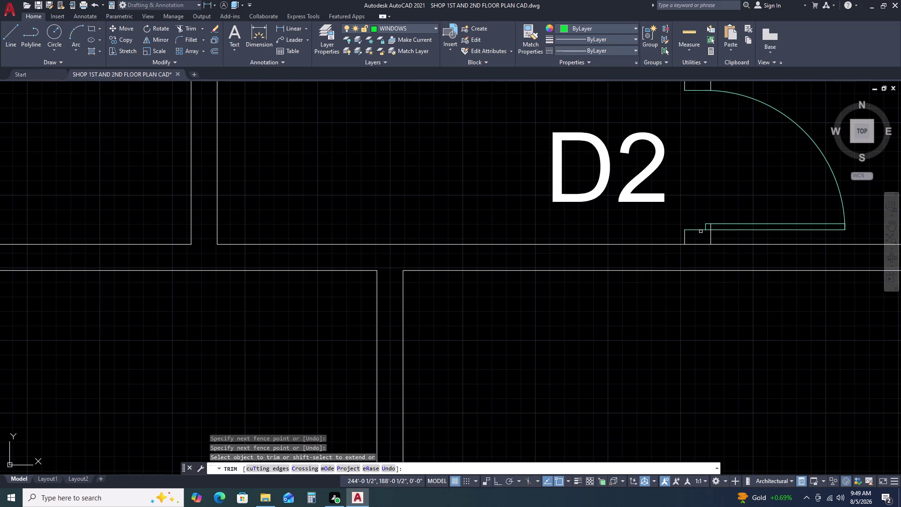
key(Escape)
Move the D2 label into place beside its door.
click(668, 137)
click(570, 175)
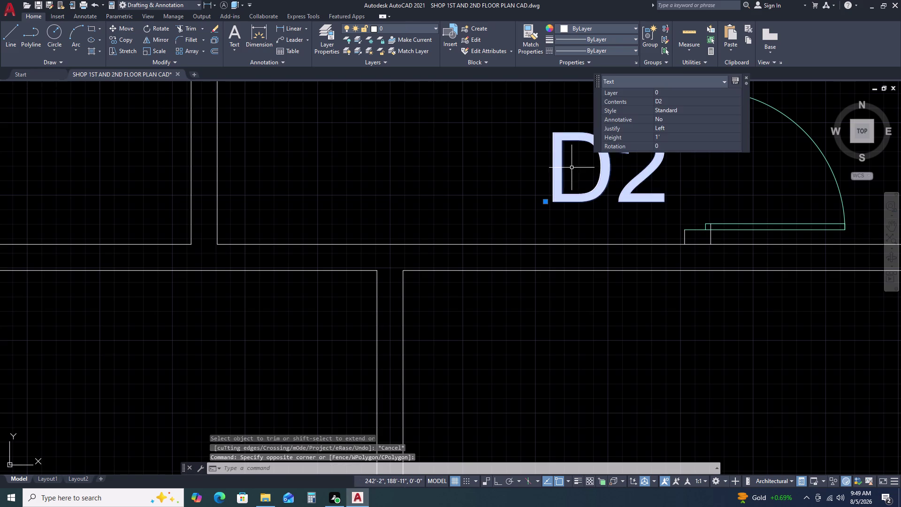
key(m)
key(space)
click(611, 183)
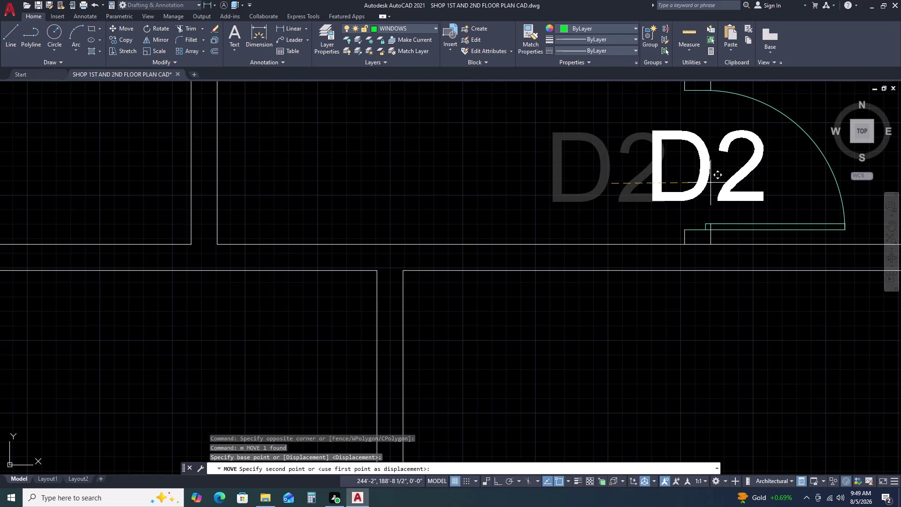
click(711, 182)
scroll(down, 3)
scroll(down, 3)
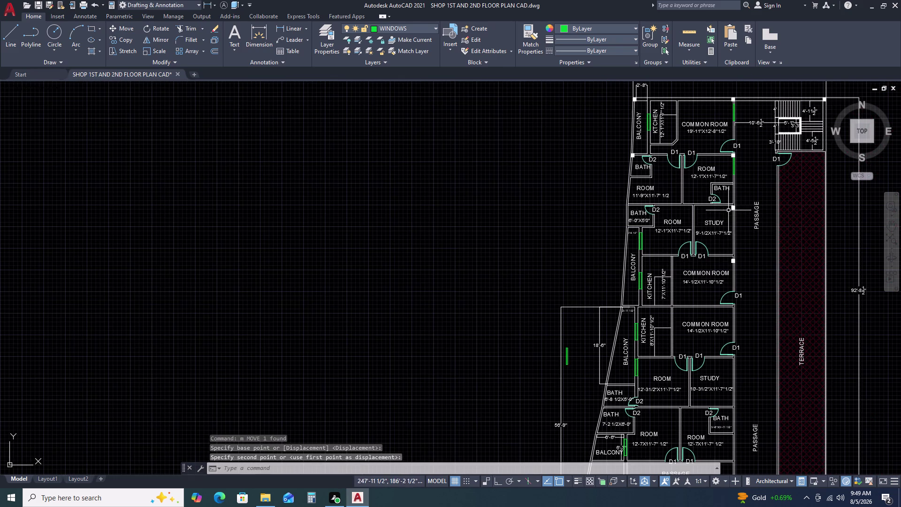
middle_drag(729, 198, 665, 185)
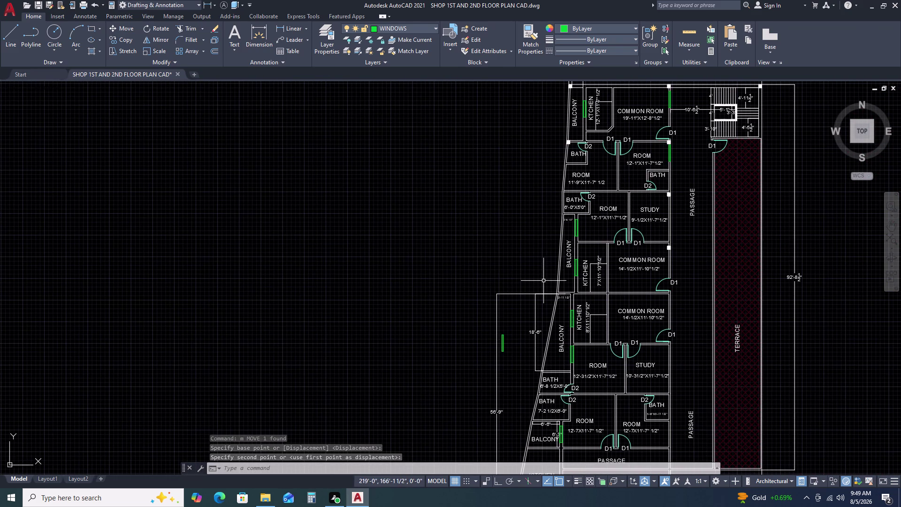
middle_drag(543, 281, 537, 199)
middle_click(537, 191)
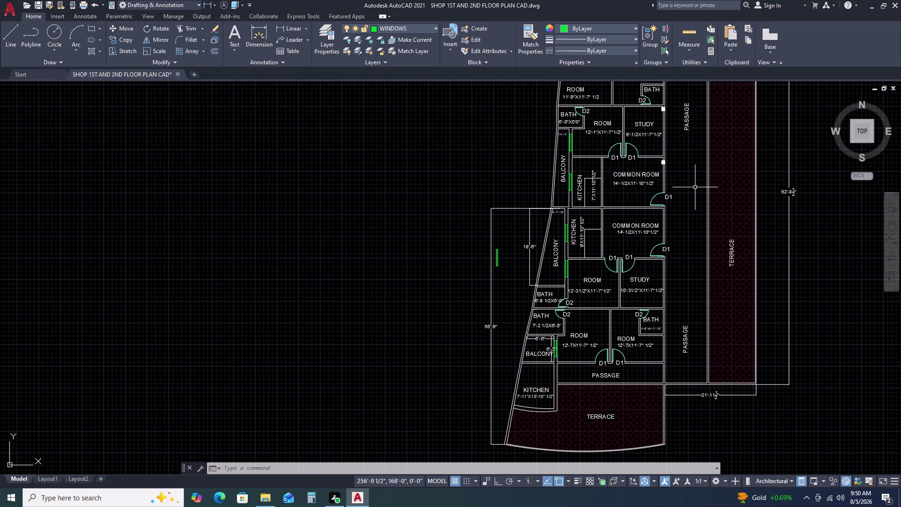
middle_click(698, 139)
middle_drag(696, 144, 688, 172)
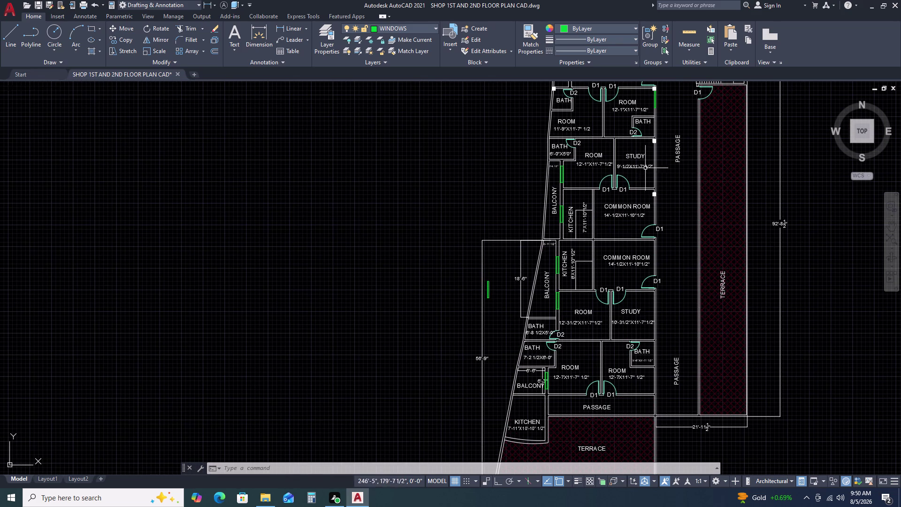
middle_drag(656, 141, 647, 180)
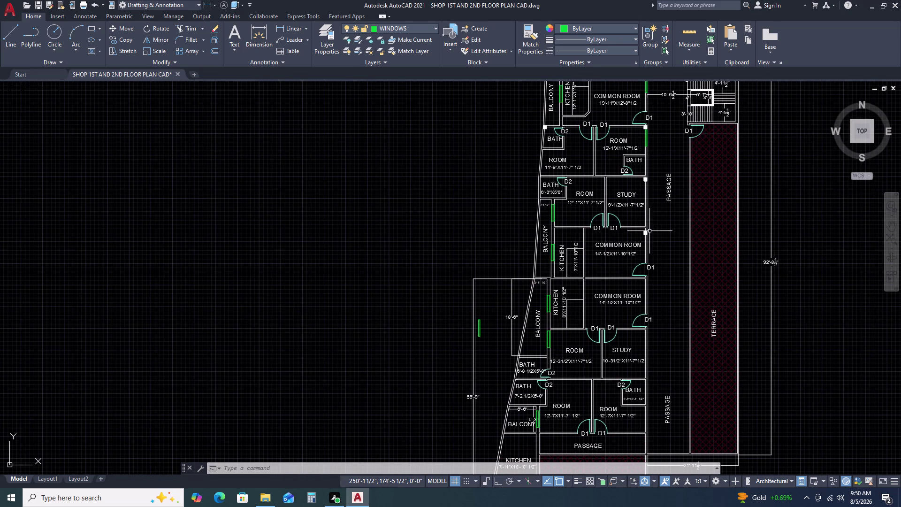
scroll(up, 3)
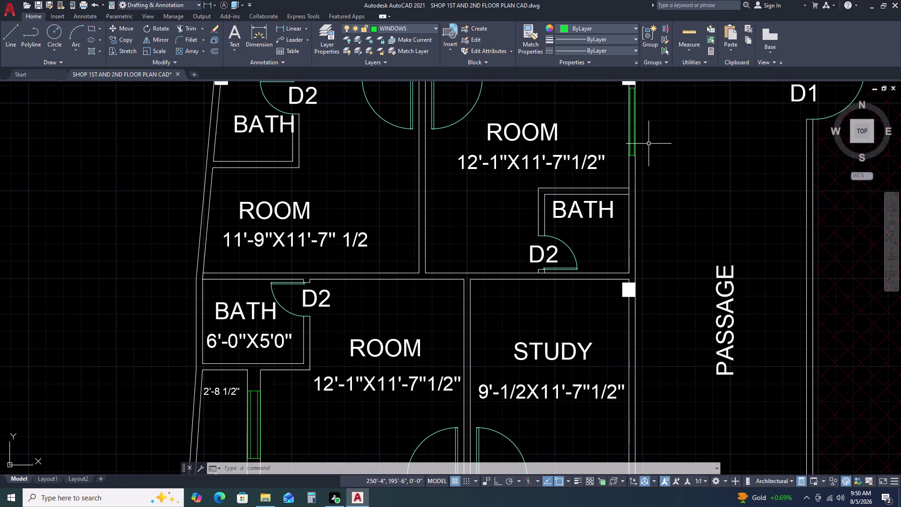
scroll(up, 3)
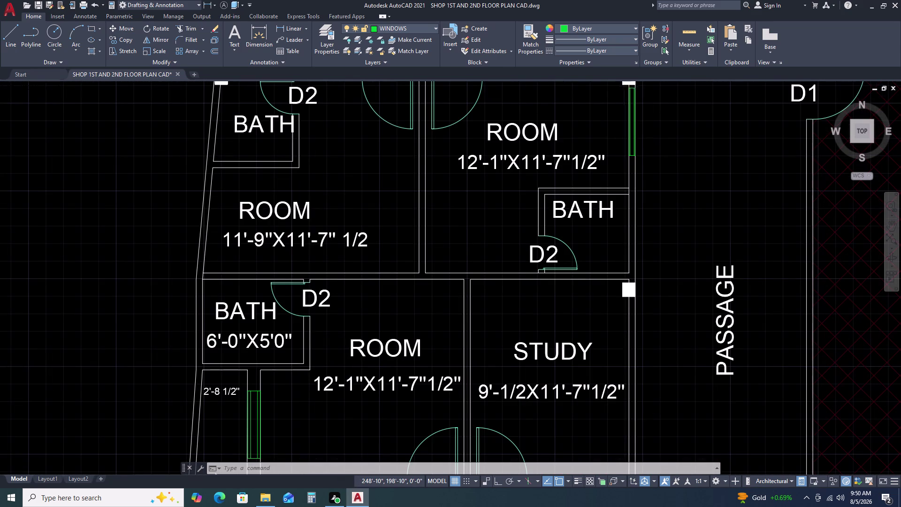
scroll(up, 3)
scroll(up, 3)
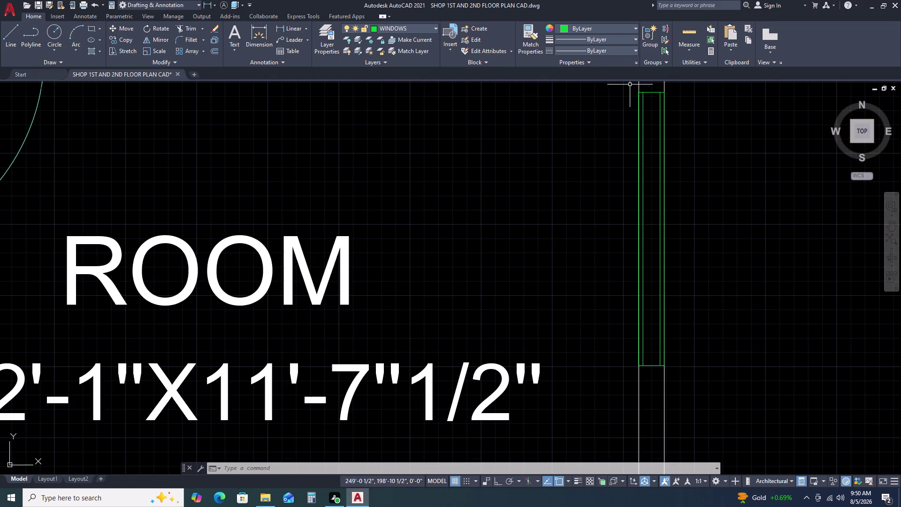
click(630, 84)
click(692, 388)
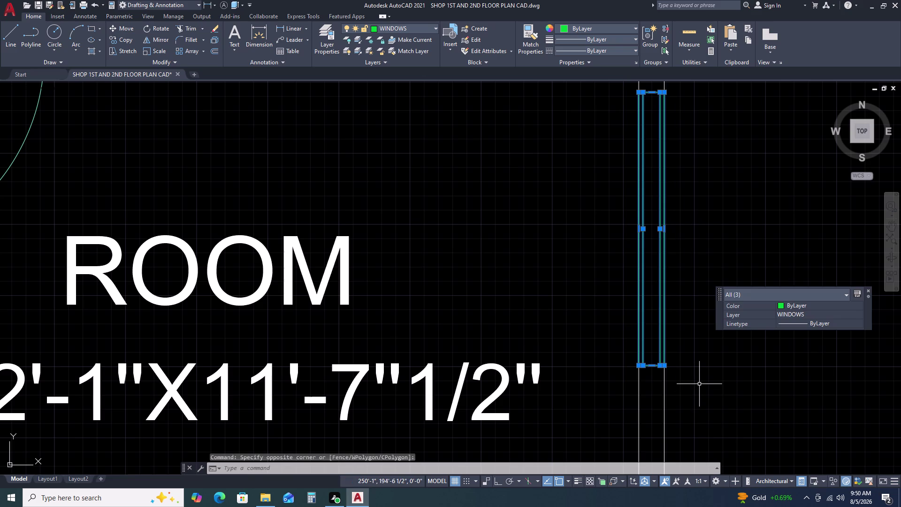
text(co)
key(space)
scroll(down, 3)
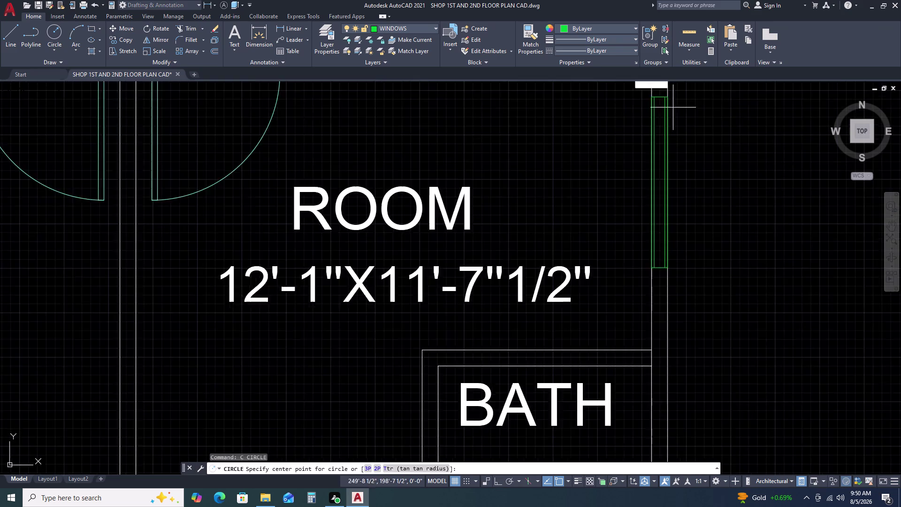
scroll(down, 3)
scroll(up, 3)
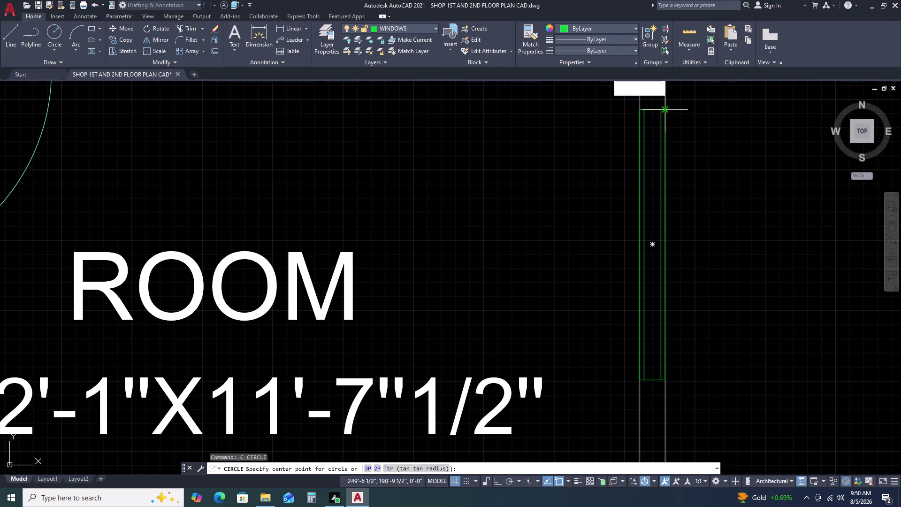
click(666, 110)
key(Escape)
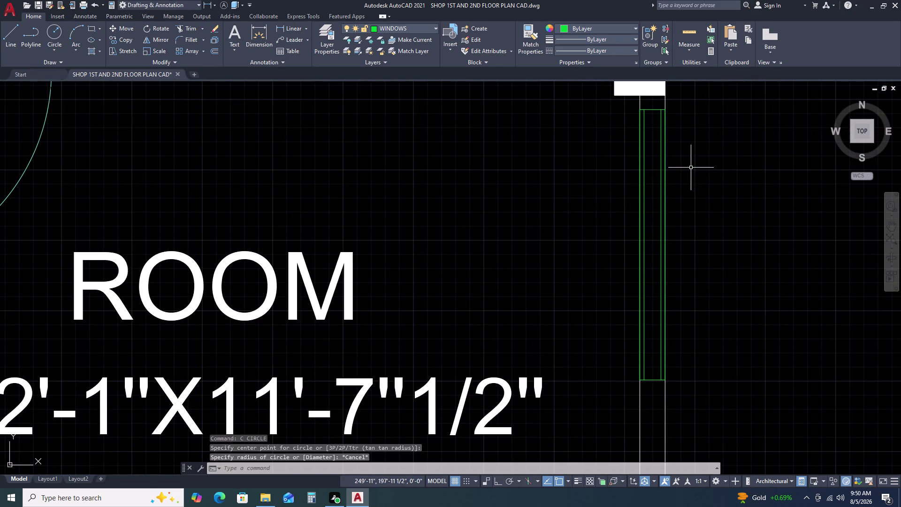
key(c)
key(o)
key(space)
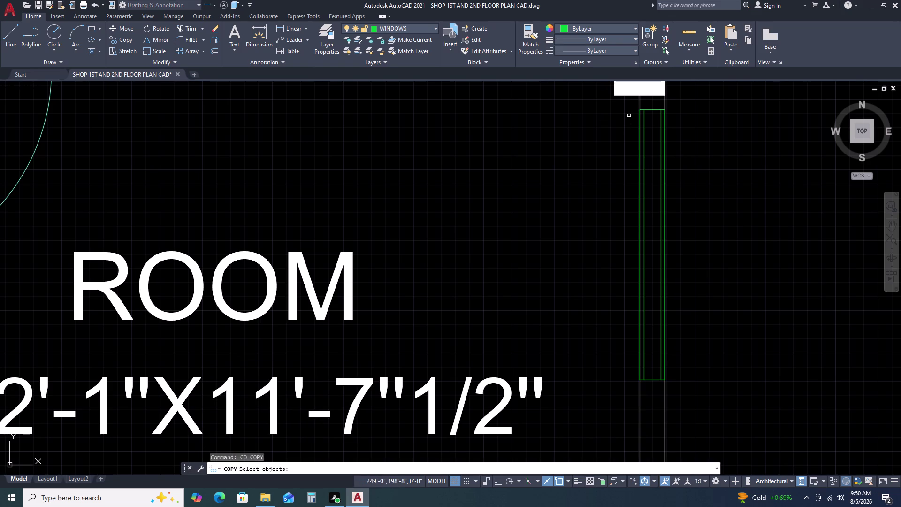
Copy the three-line window symbol from its top corner to beside the study's right wall.
click(648, 109)
click(643, 119)
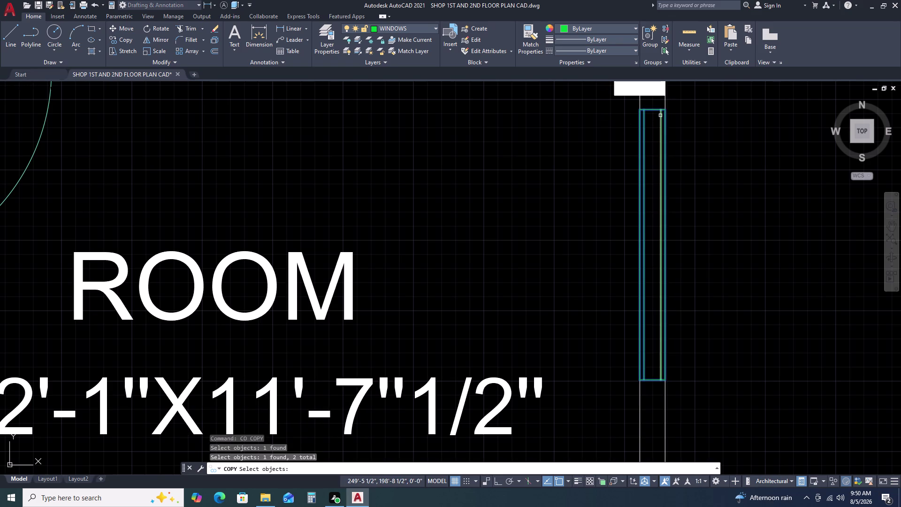
click(660, 116)
key(space)
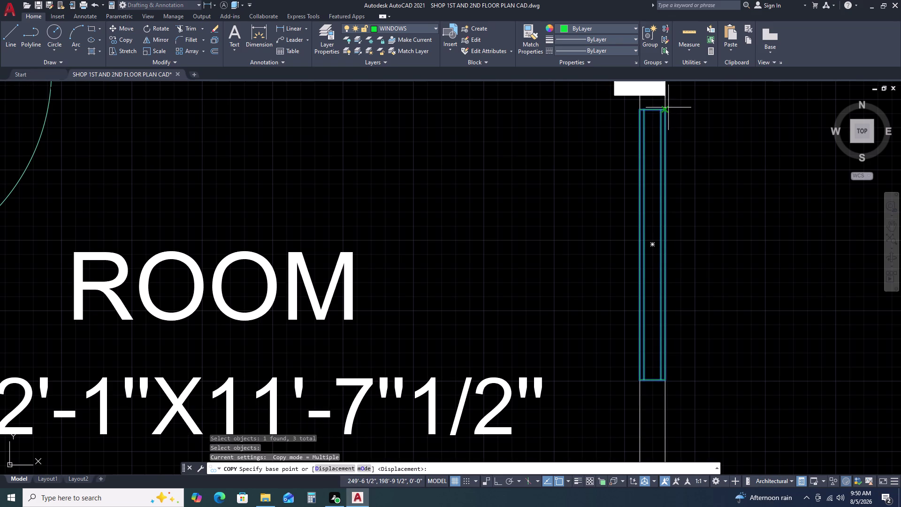
click(666, 109)
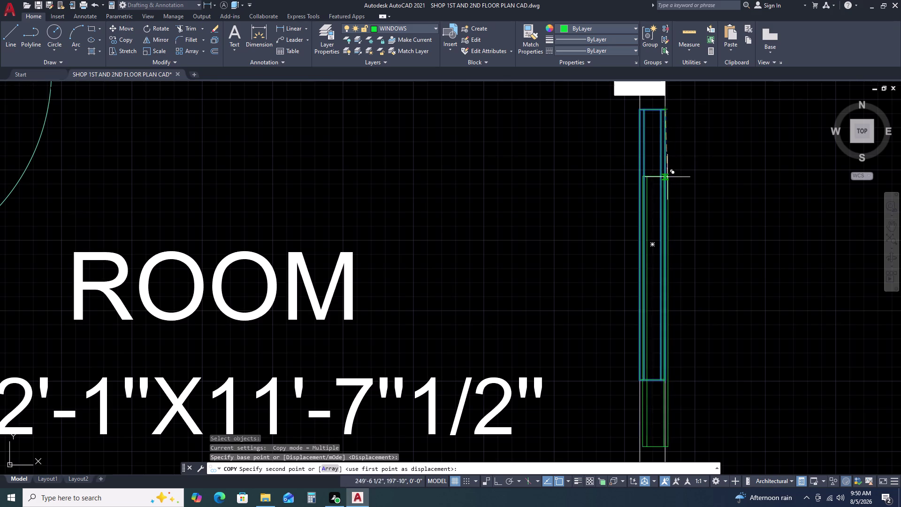
scroll(down, 3)
middle_drag(666, 254, 664, 182)
middle_drag(646, 252, 652, 158)
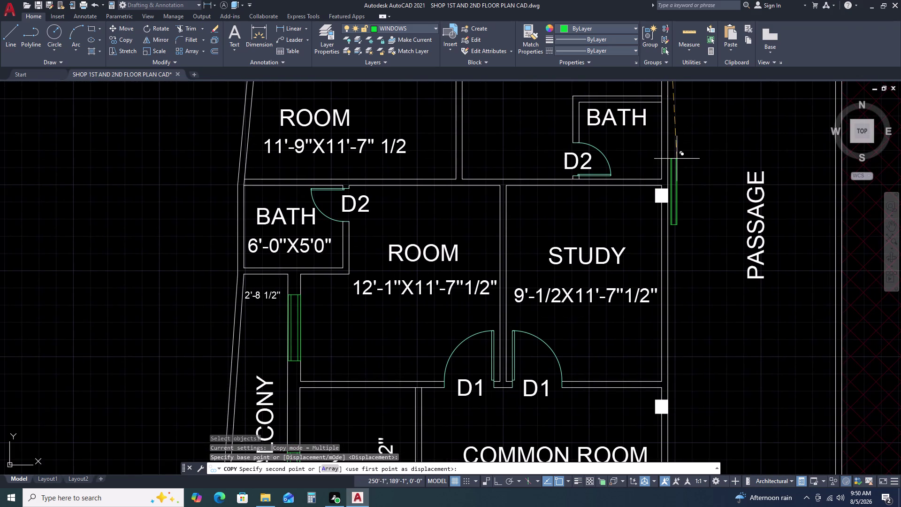
click(696, 227)
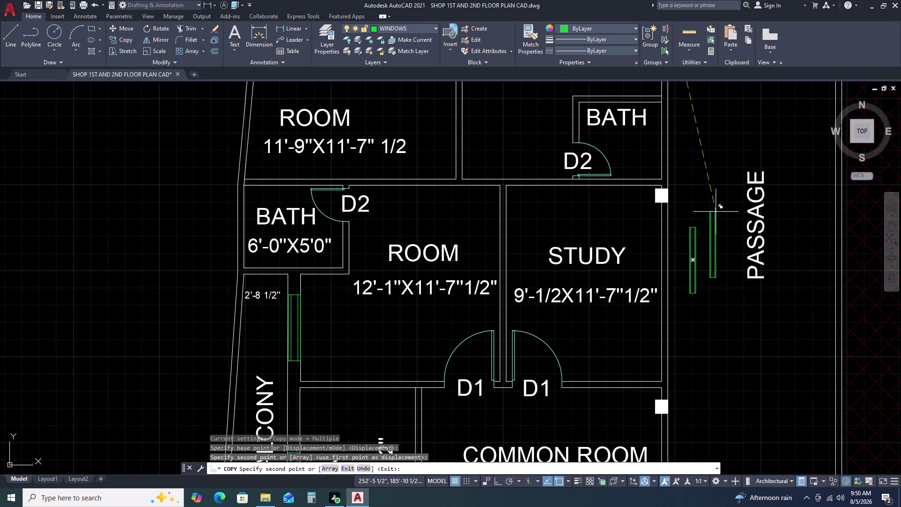
key(Escape)
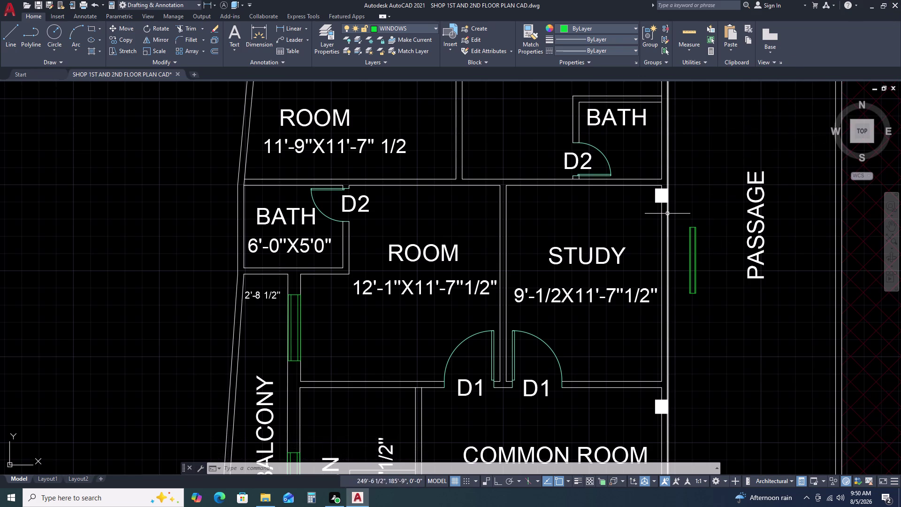
Draw a helper line along the study's outer wall.
key(l)
key(space)
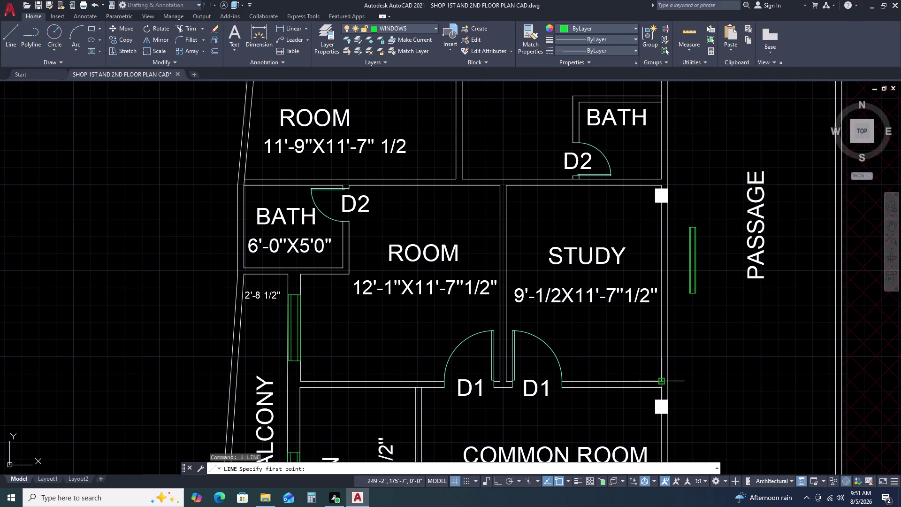
drag(664, 382, 665, 376)
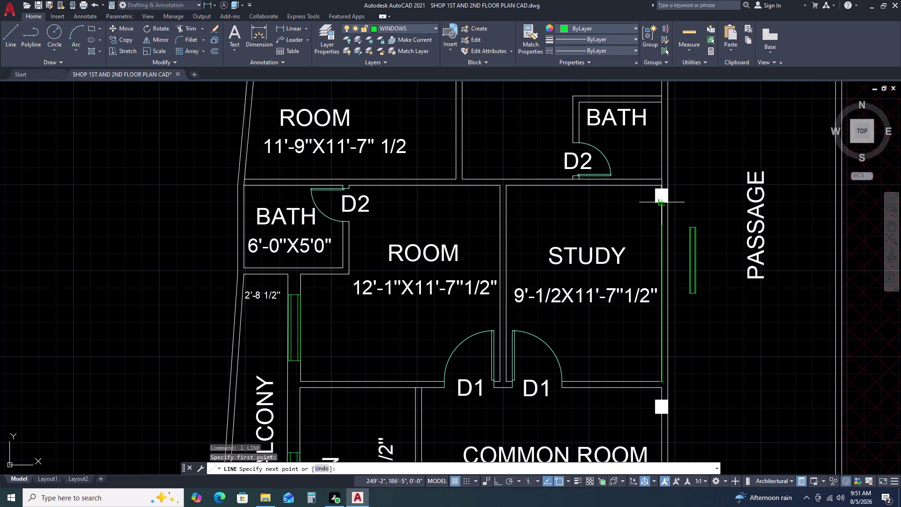
click(661, 204)
key(Escape)
Move the window symbol into the study's east wall and delete the helper line.
click(700, 223)
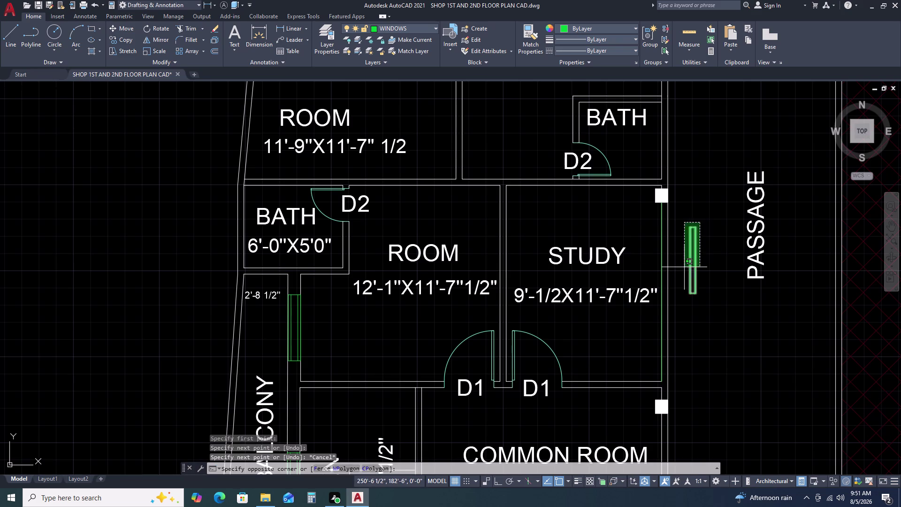
click(684, 268)
text(m)
key(space)
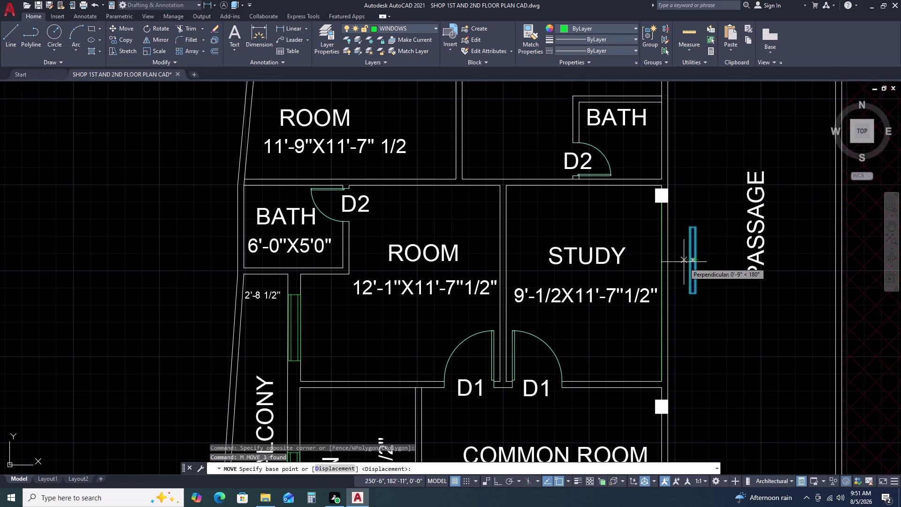
scroll(up, 3)
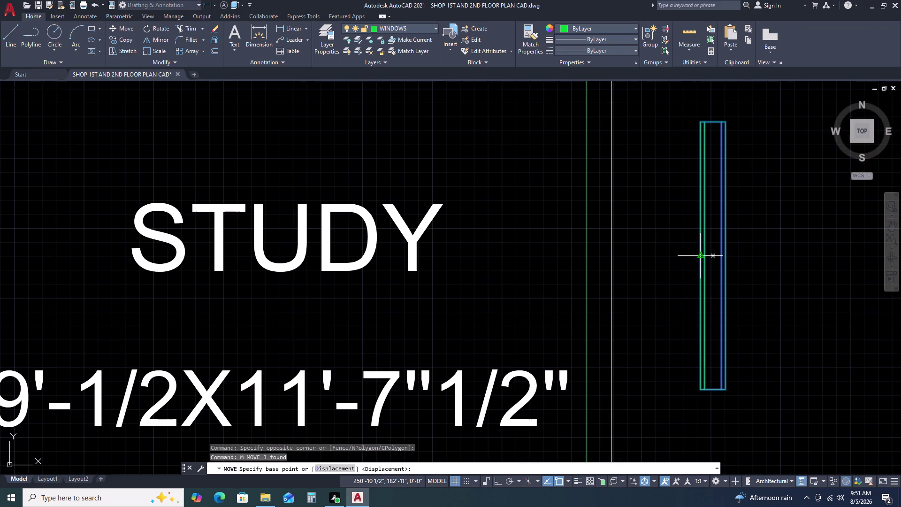
click(699, 257)
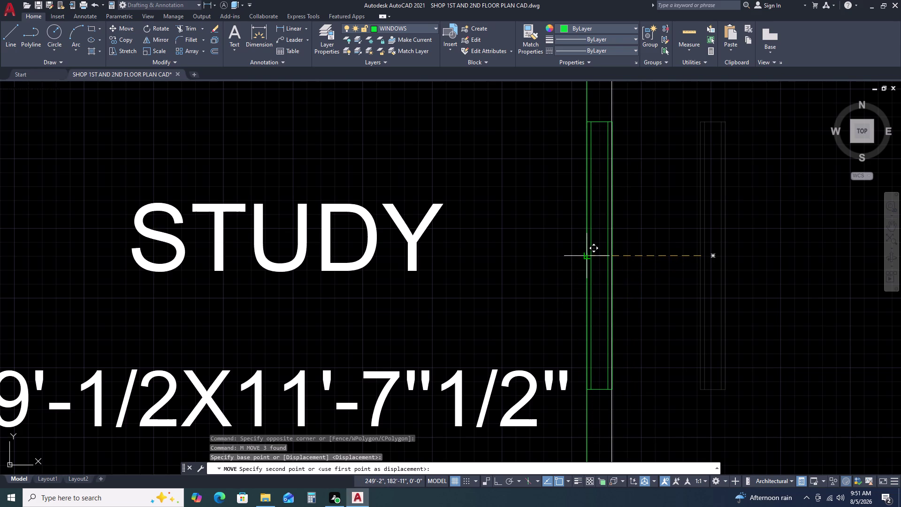
scroll(down, 3)
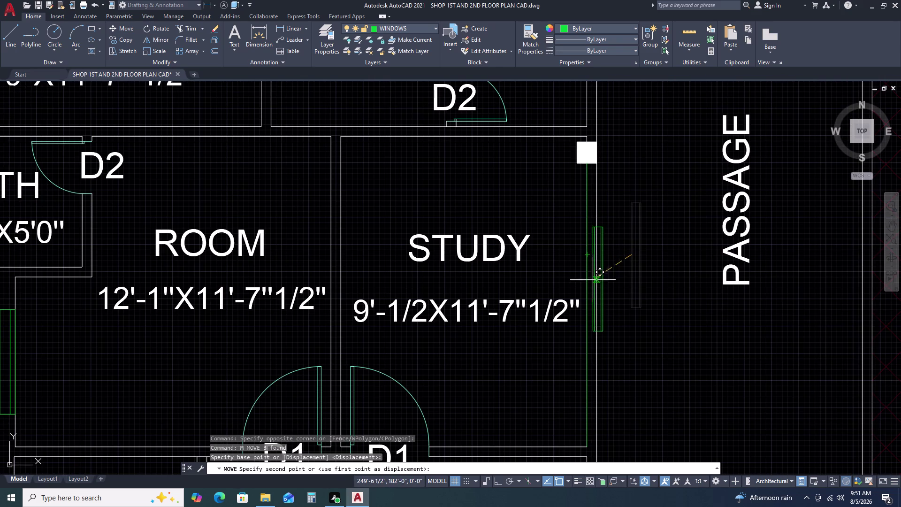
click(588, 290)
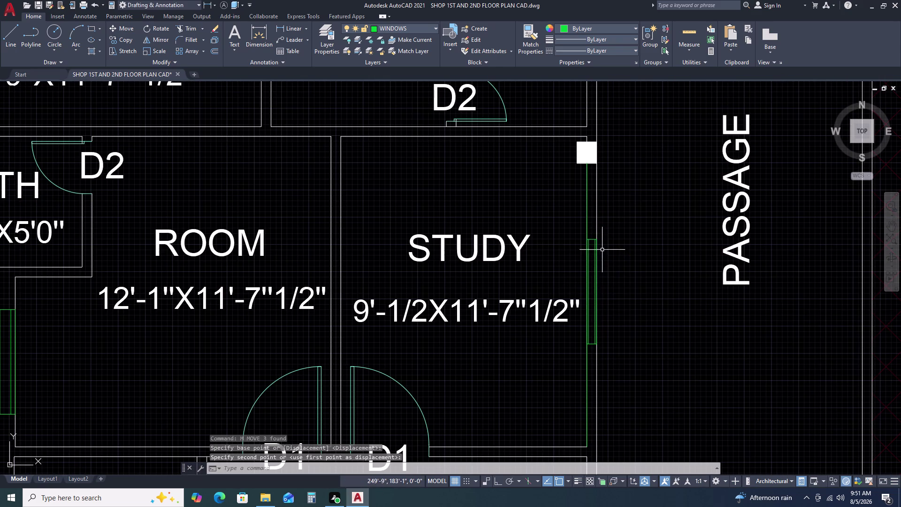
double_click(586, 226)
key(Delete)
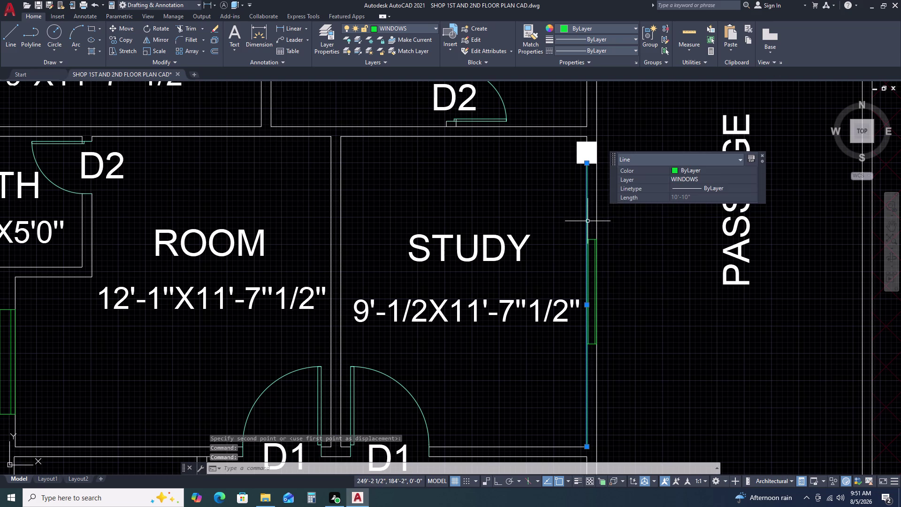
scroll(down, 3)
middle_drag(588, 294, 599, 241)
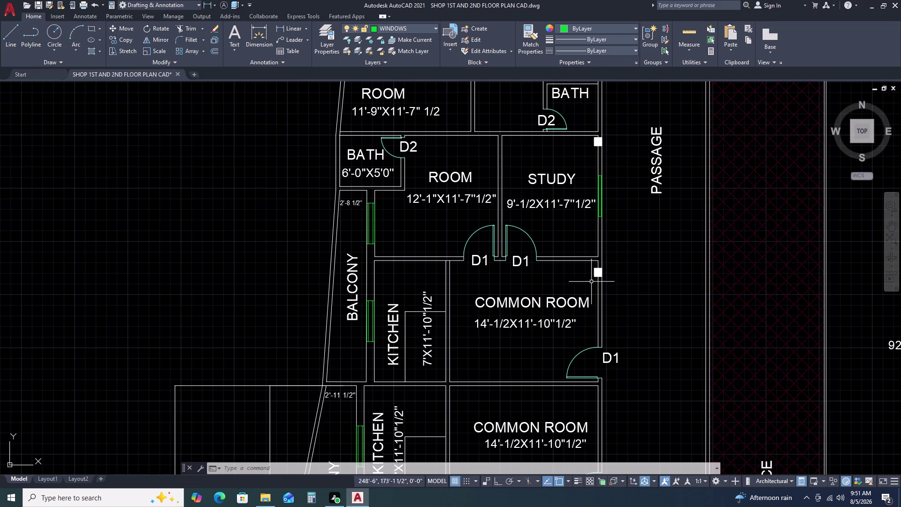
Draw a 2.5-unit horizontal jamb line from the common room wall above door D1.
middle_drag(595, 284, 599, 241)
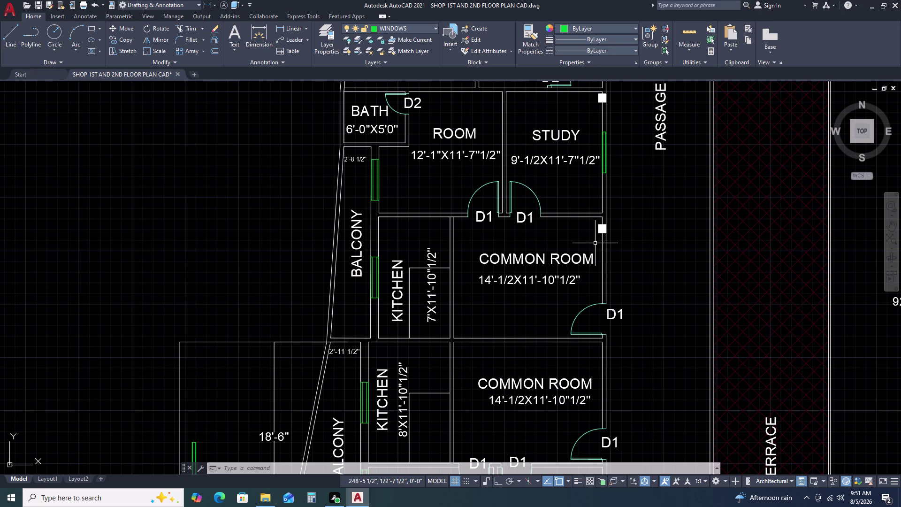
text(l)
key(space)
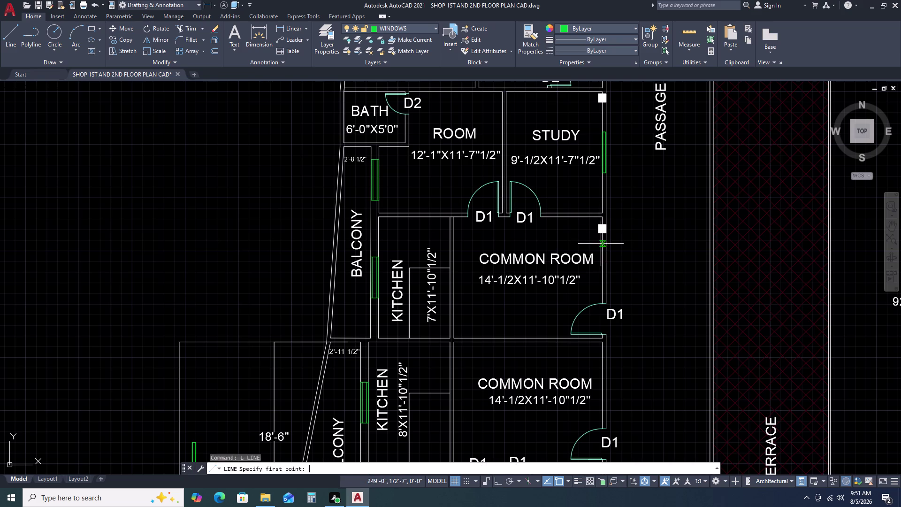
scroll(up, 3)
scroll(down, 3)
scroll(up, 3)
click(607, 310)
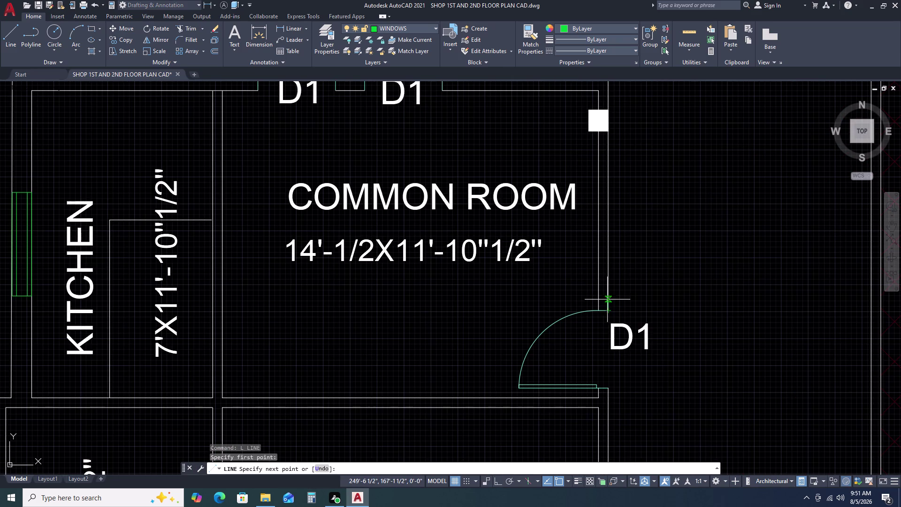
text(2.)
key(5)
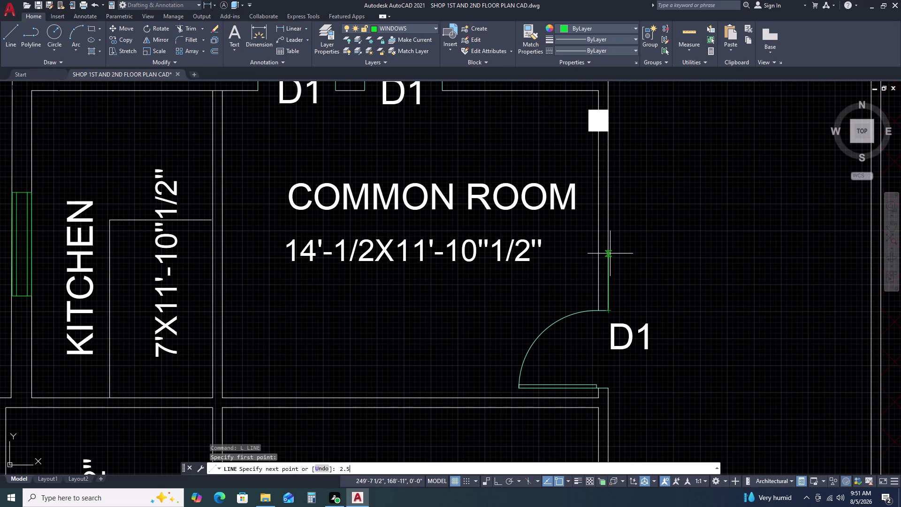
key(Return)
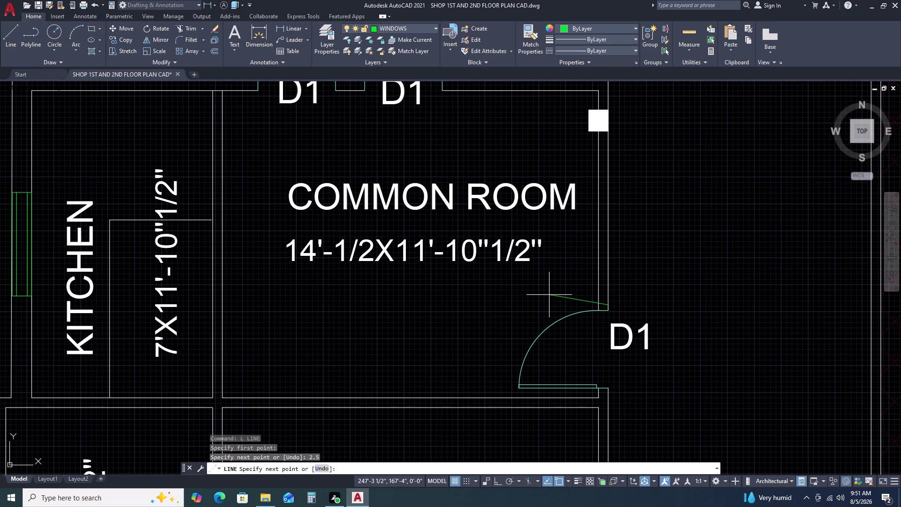
key(F8)
click(548, 294)
key(Escape)
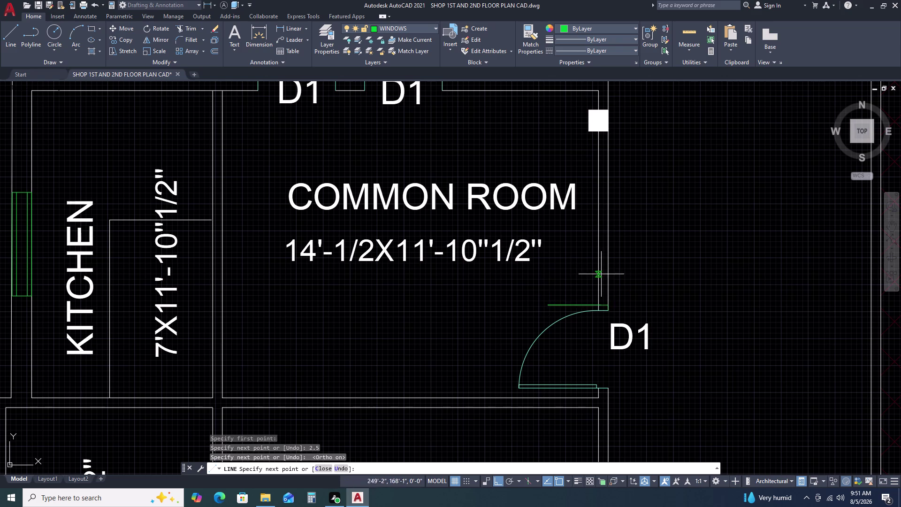
Draw a second 2.5-unit jamb line from the wall below the column square.
key(space)
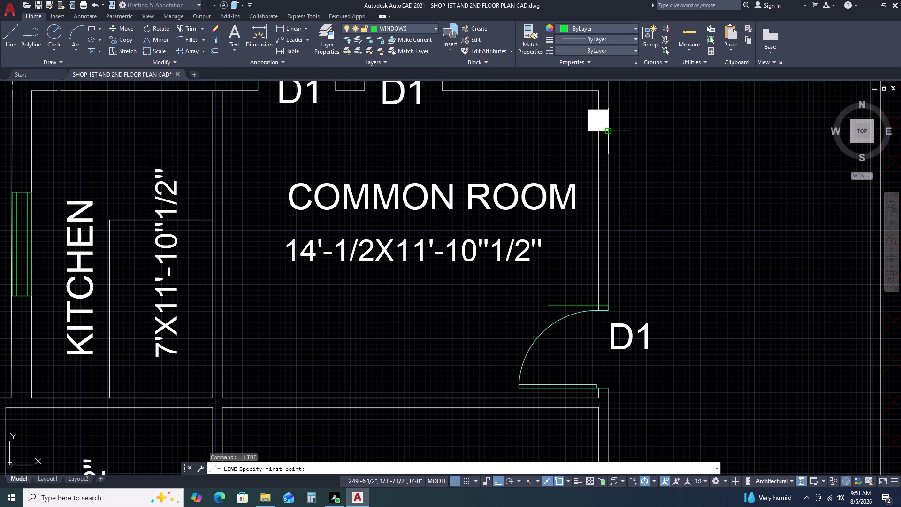
click(608, 132)
text(2.)
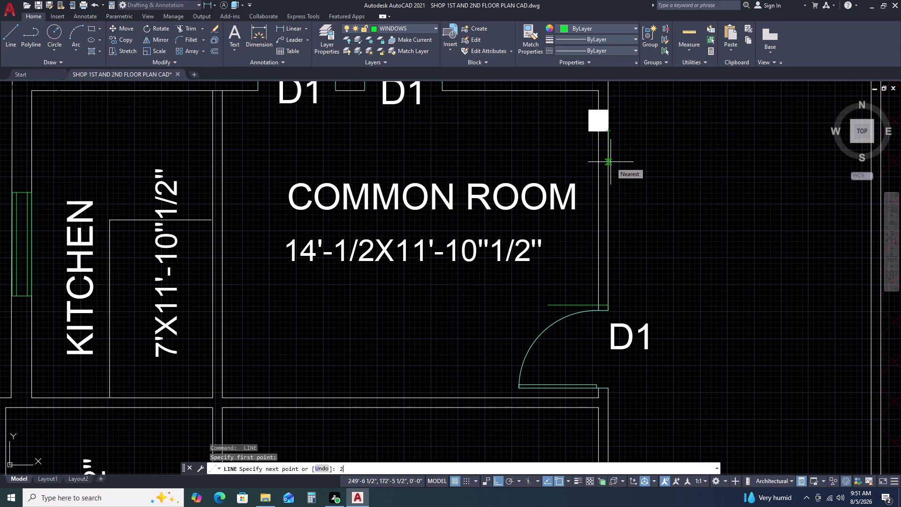
key(5)
key(Return)
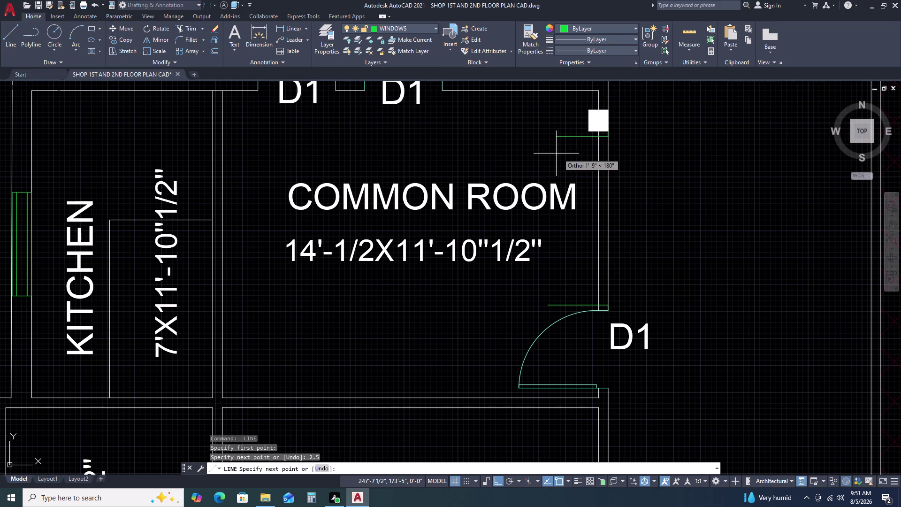
click(553, 151)
key(Escape)
scroll(down, 3)
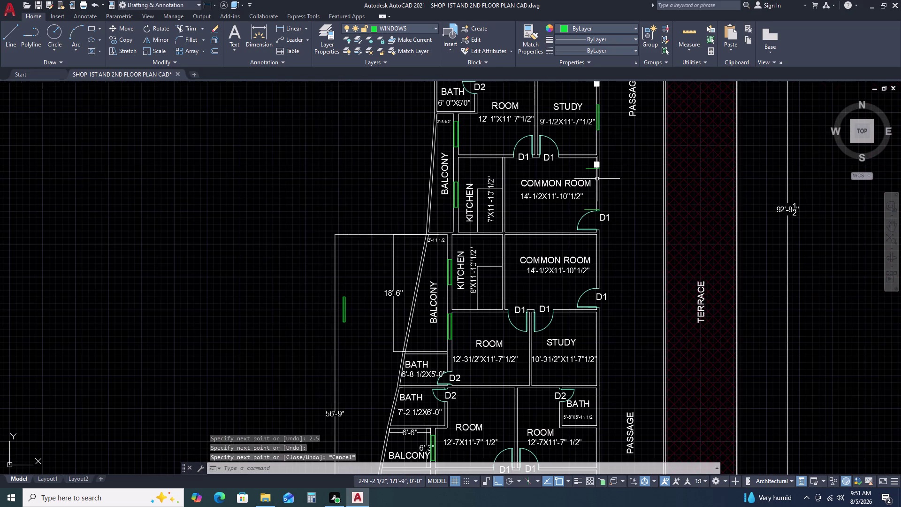
scroll(up, 3)
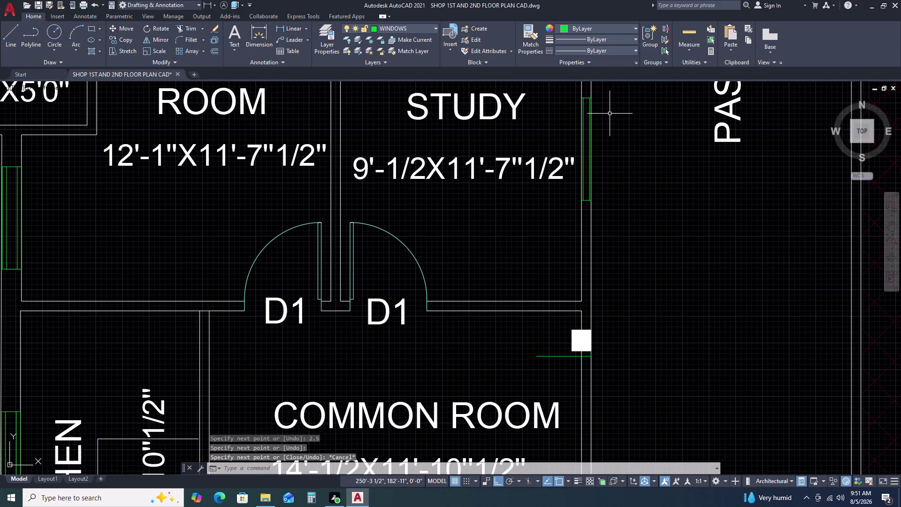